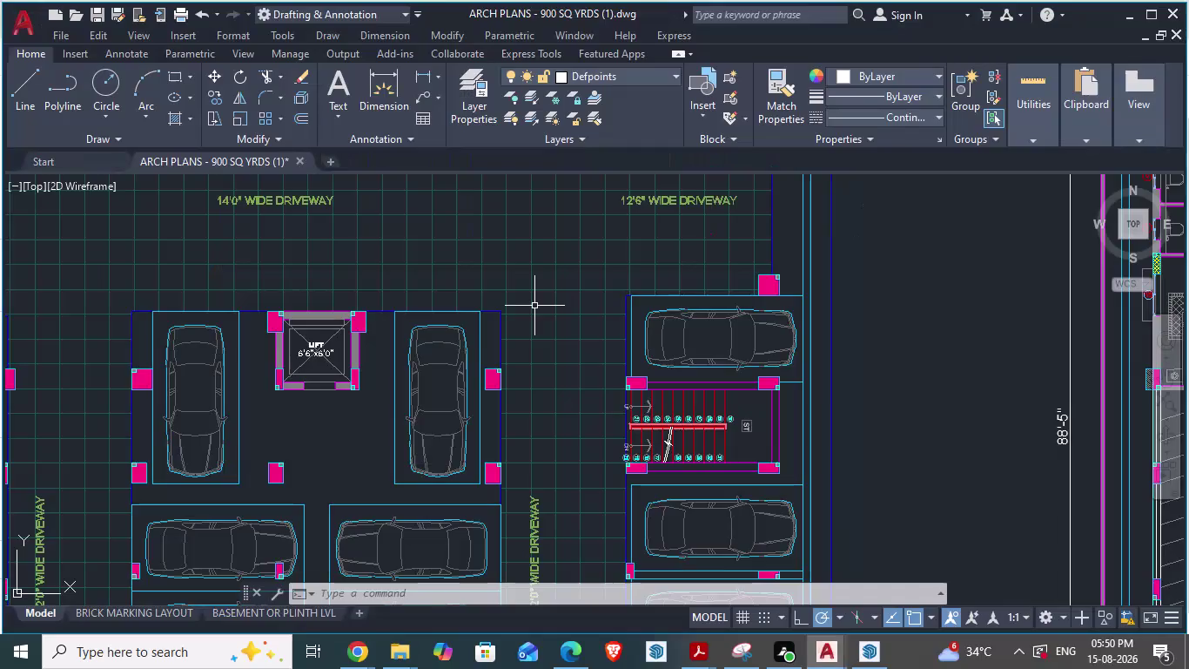
Start an aligned dimension from the bay, then cancel it.
scroll(down, 3)
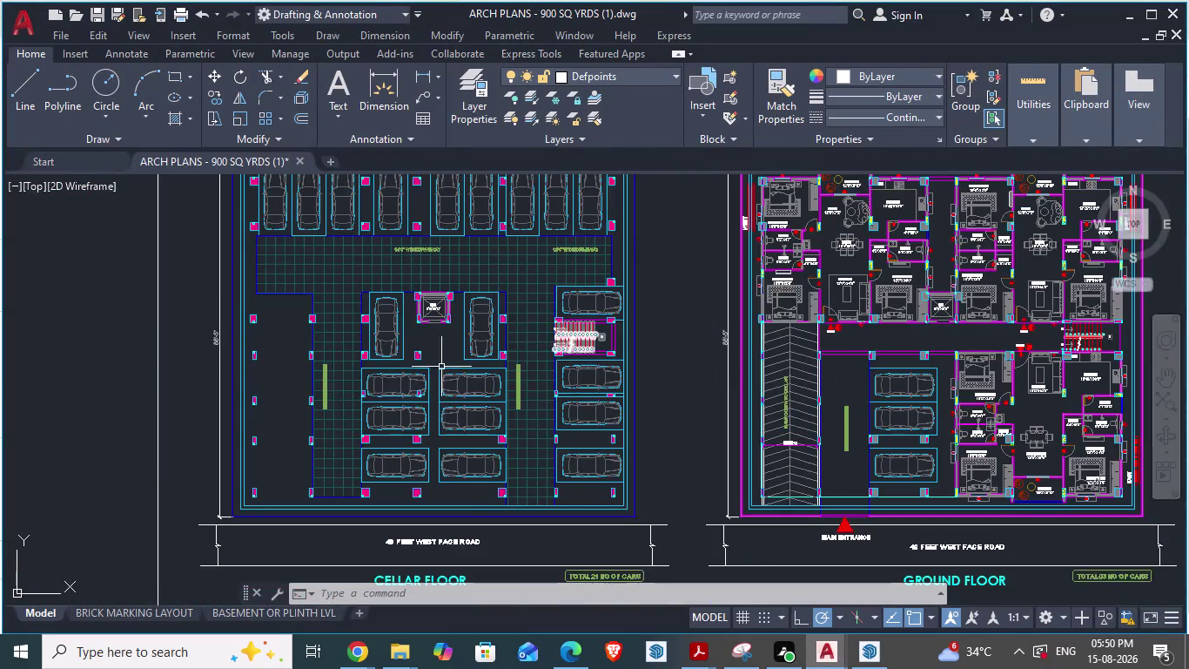
scroll(up, 3)
scroll(down, 3)
scroll(up, 3)
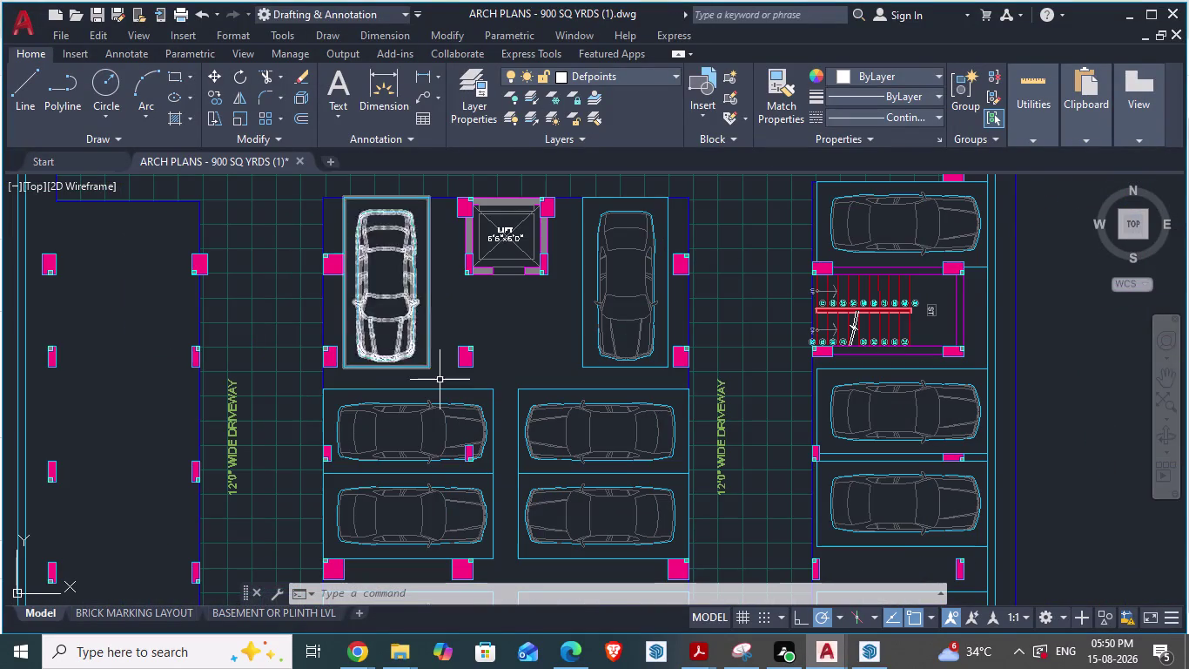
scroll(down, 3)
scroll(up, 3)
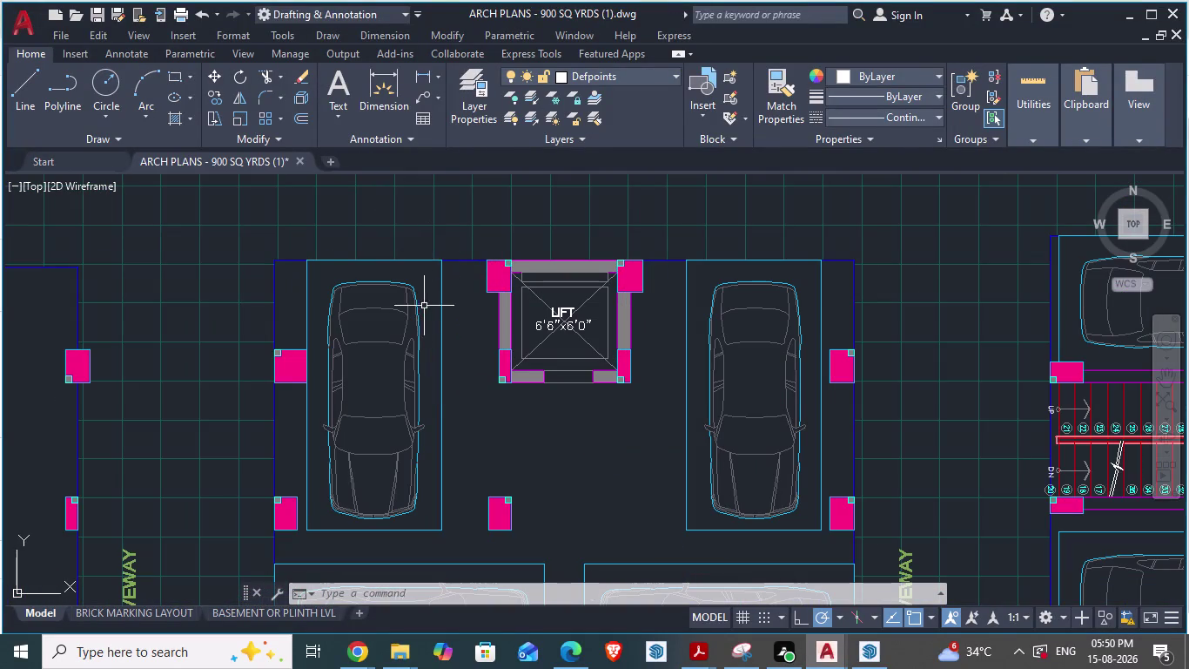
text(da)
key(Return)
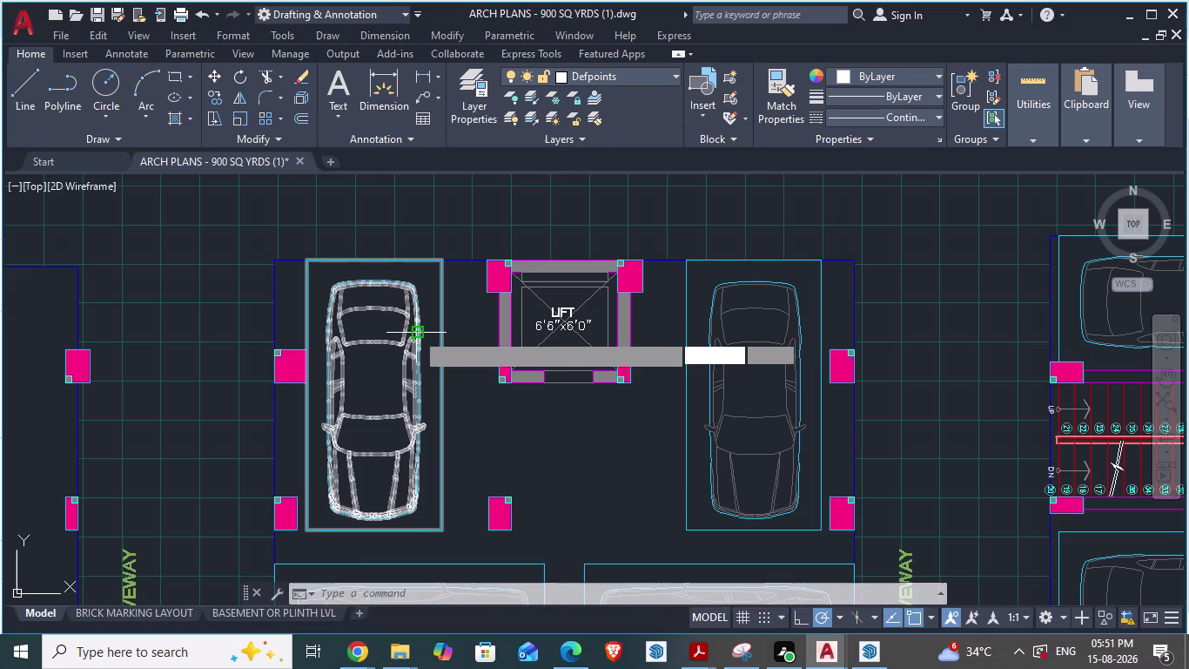
click(274, 262)
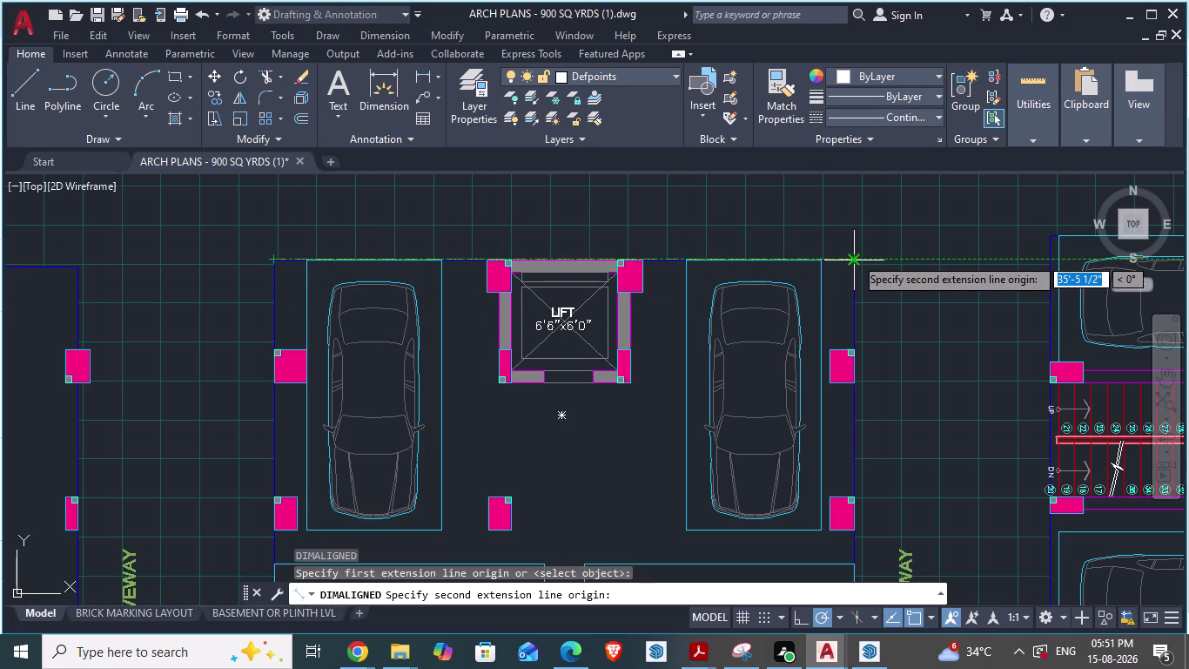
key(Escape)
Retry aligned dimensions at the bay corner and bay edge, cancelling both attempts.
text(d)
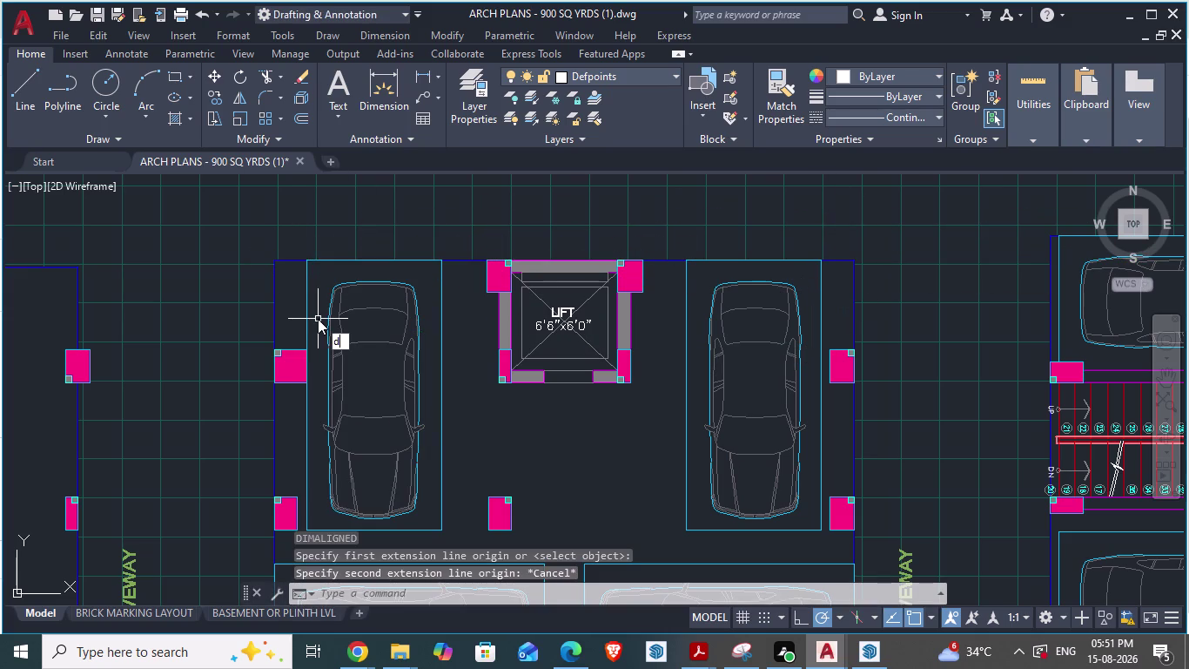
text(a)
key(Return)
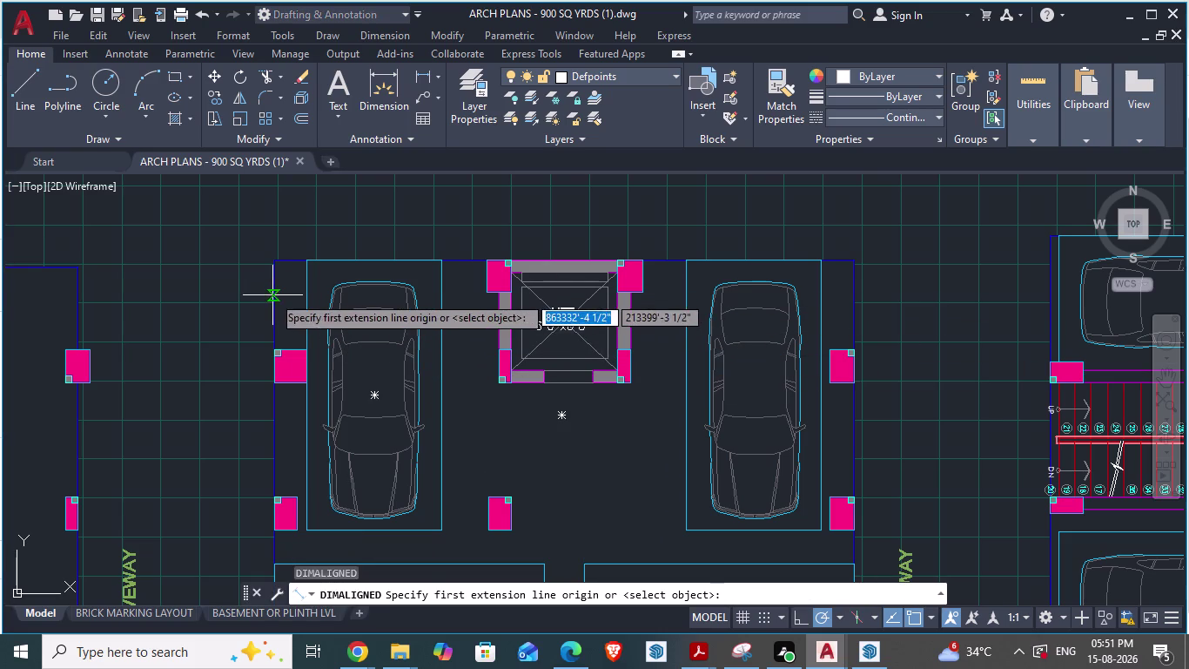
click(273, 295)
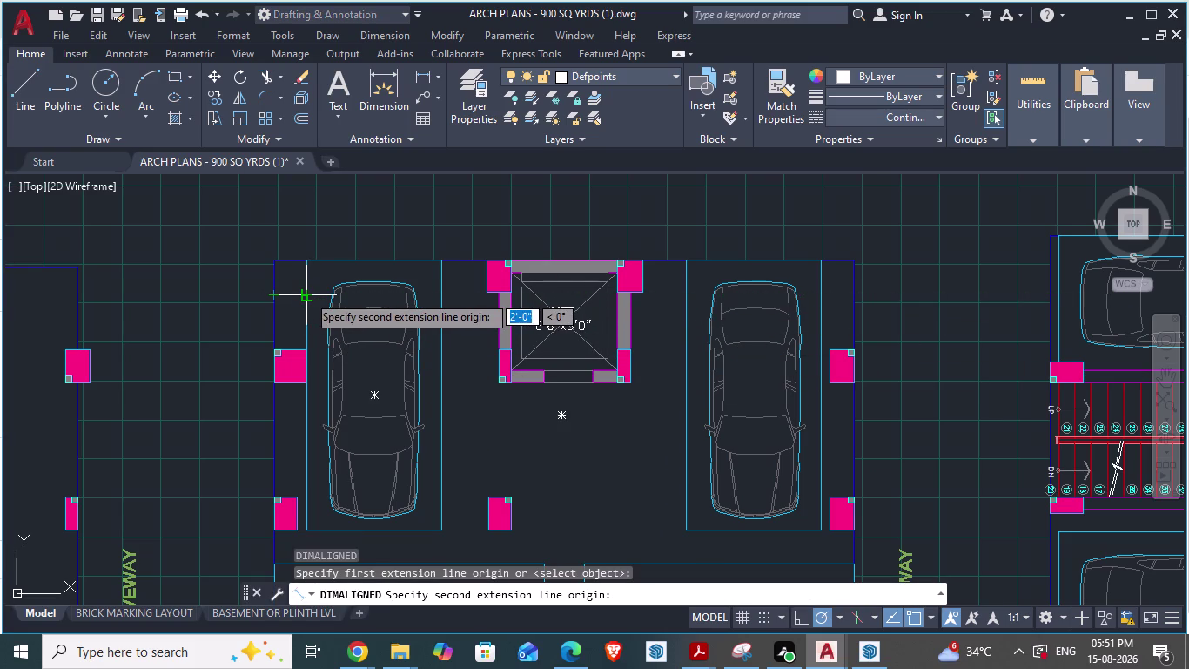
scroll(up, 3)
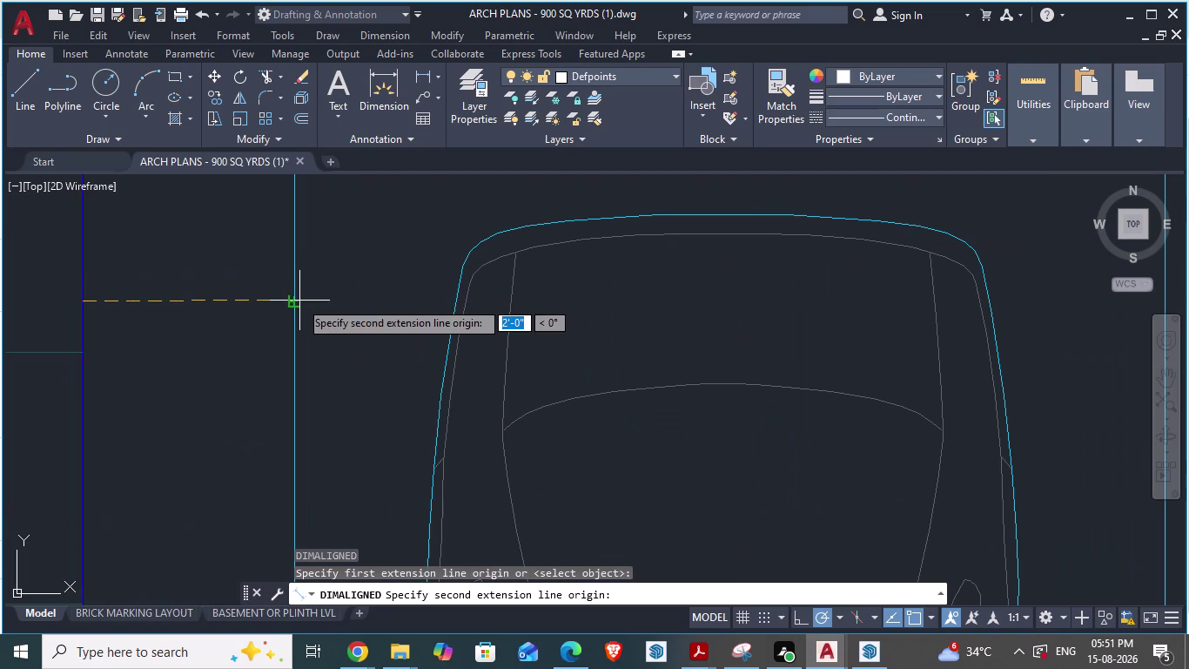
key(Escape)
scroll(down, 3)
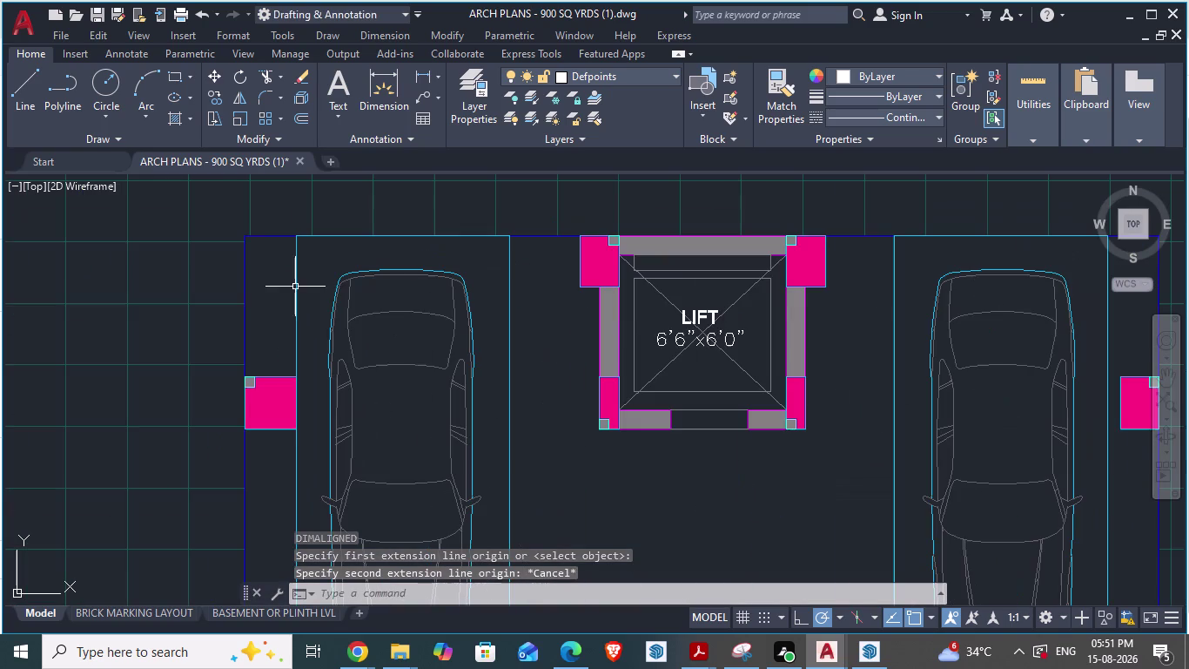
scroll(down, 3)
scroll(up, 3)
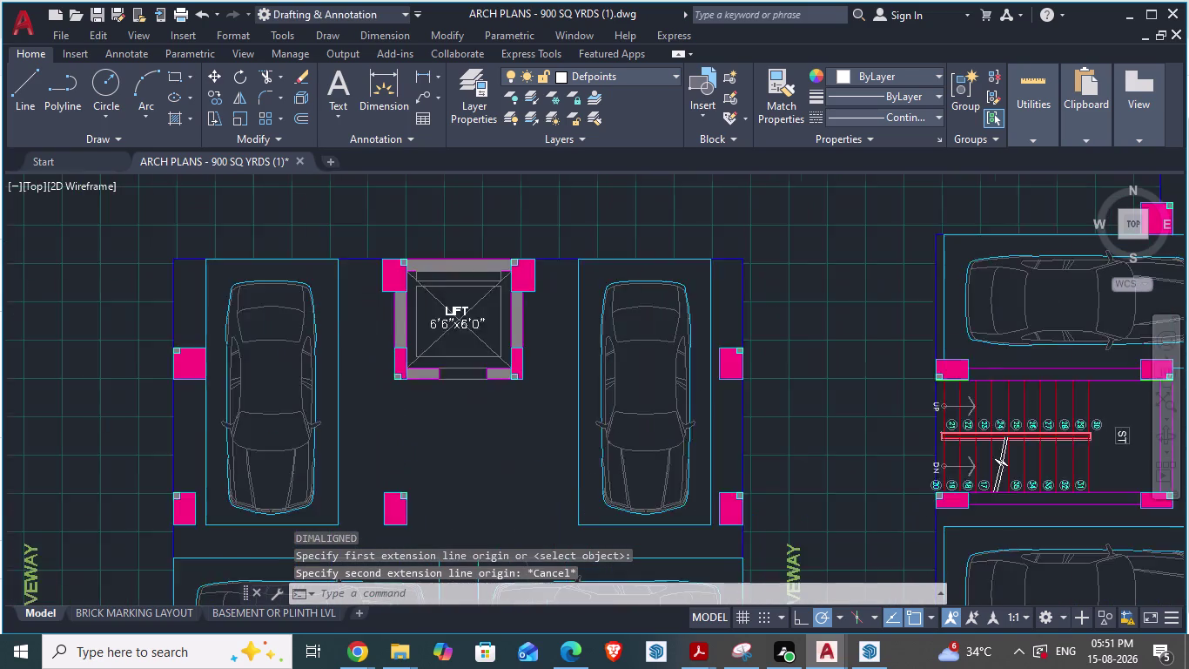
scroll(up, 3)
text(da)
key(Return)
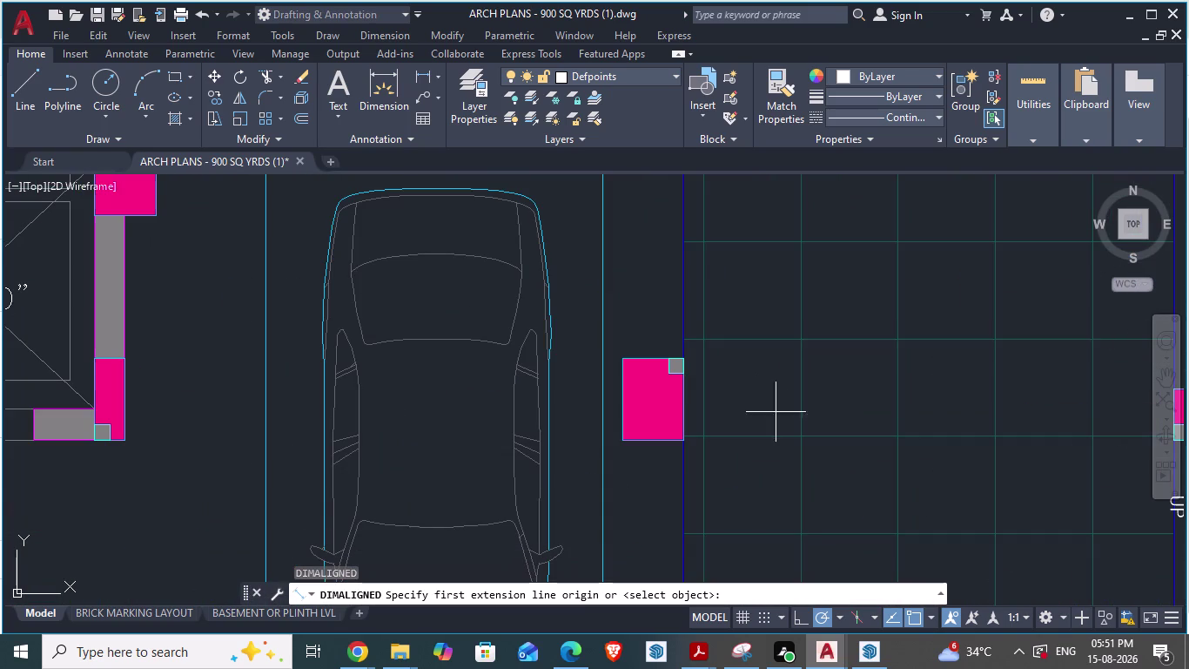
click(683, 302)
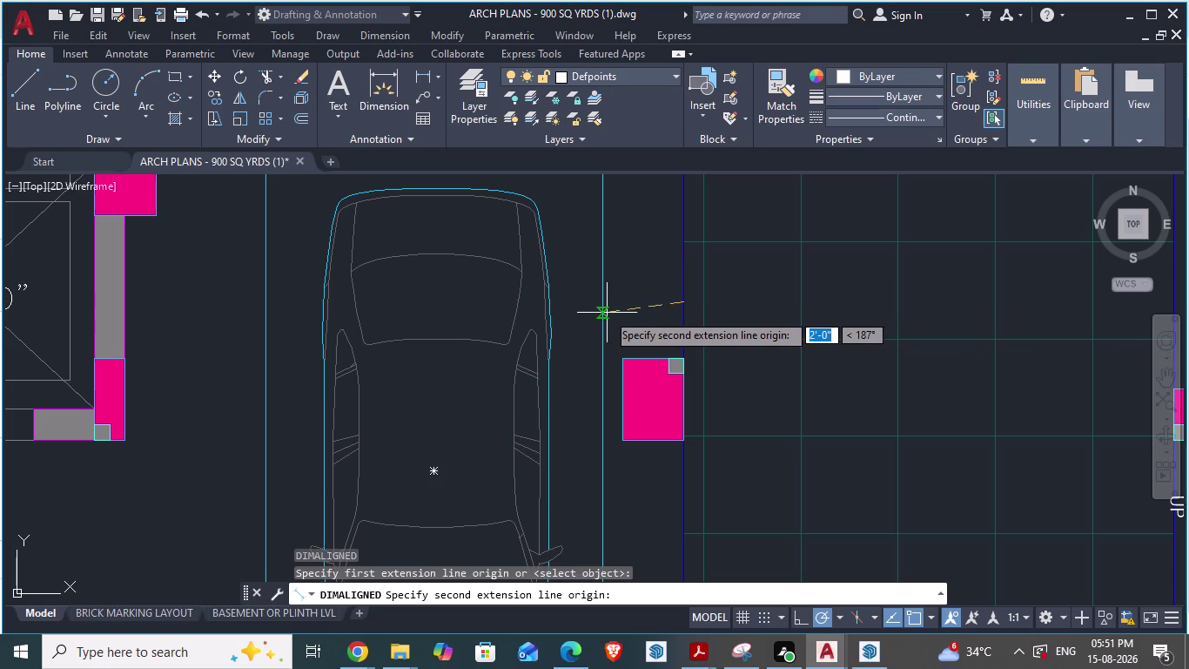
key(Escape)
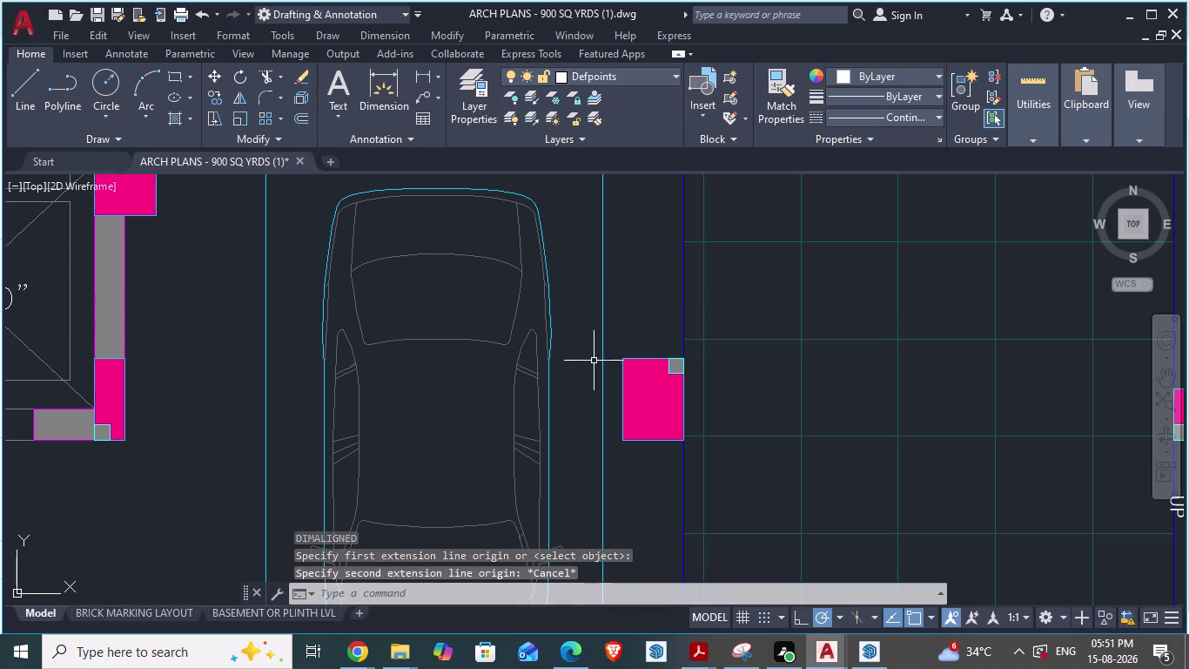
Zoom around the plan and switch to the cellar day1 drawing.
scroll(down, 3)
scroll(up, 3)
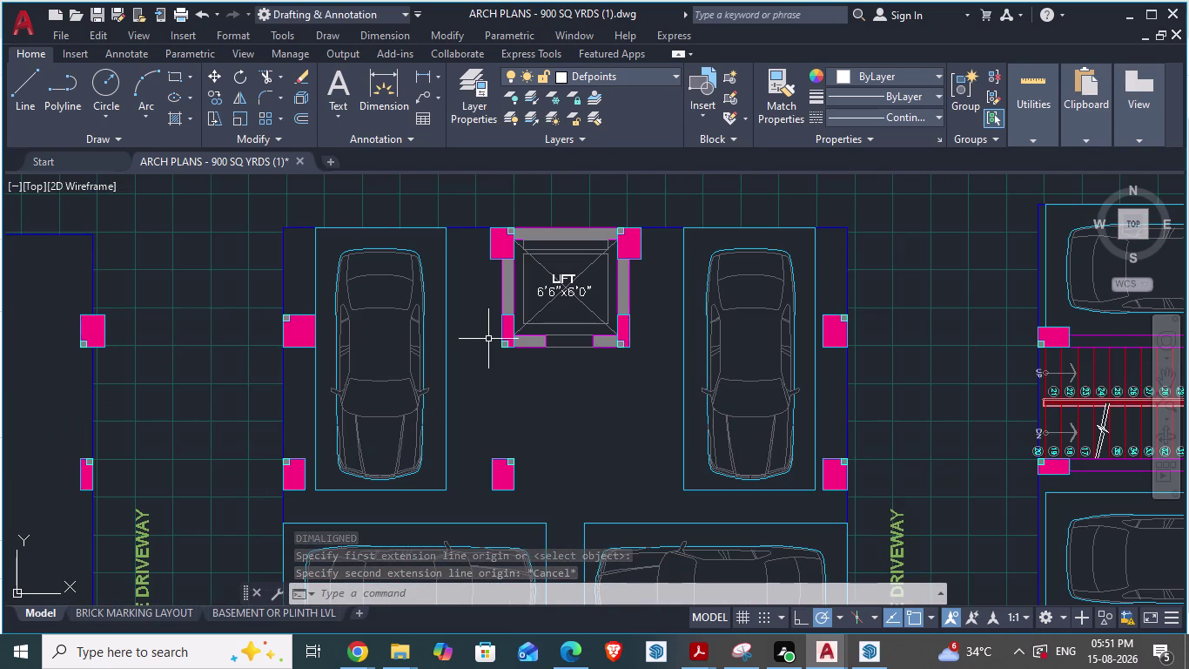
scroll(down, 3)
scroll(down, 3)
scroll(up, 3)
scroll(down, 3)
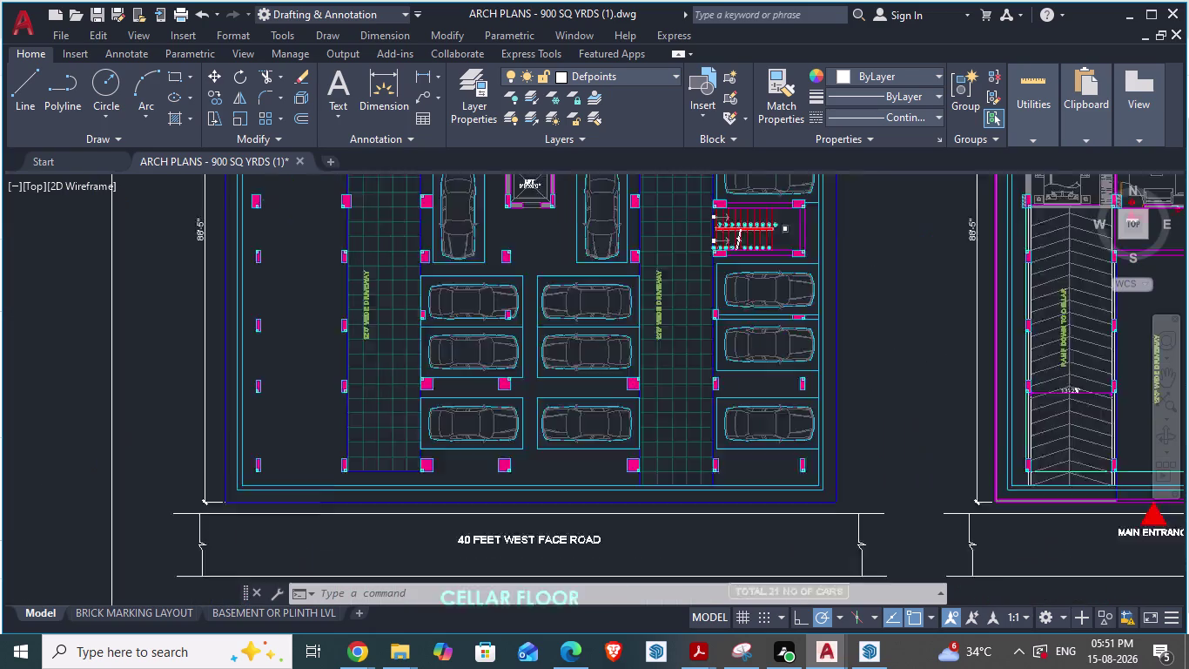
scroll(down, 3)
scroll(up, 3)
key(alt+Tab)
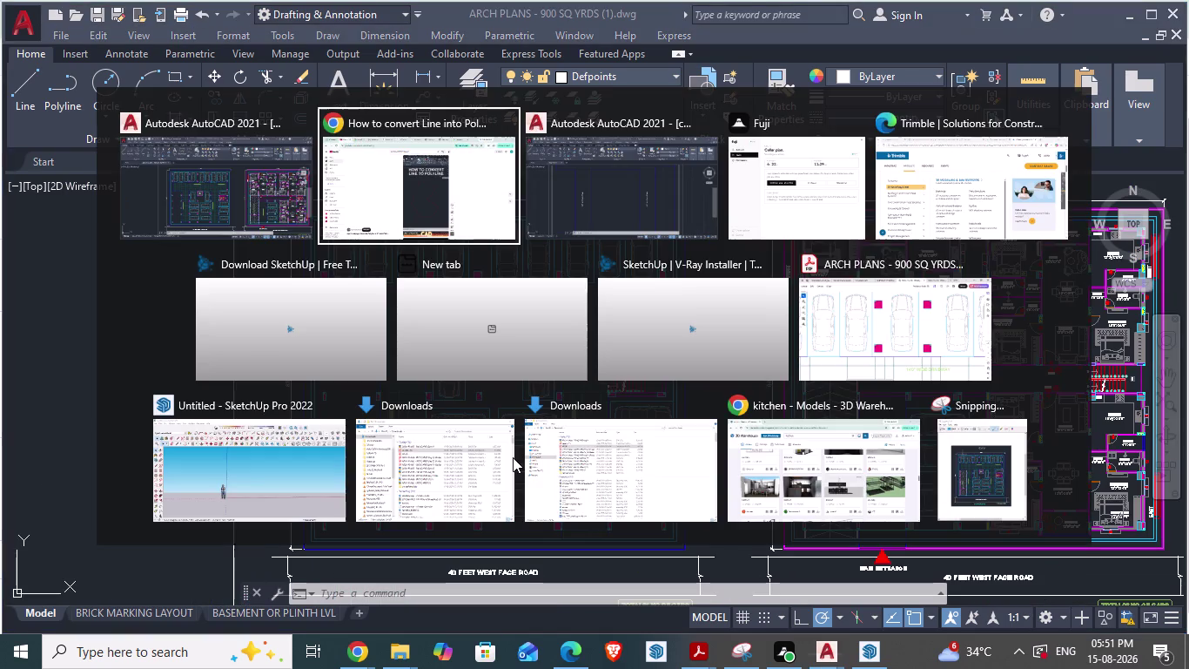
key(alt+Tab)
Offset the blue driveway outline 2' inward.
scroll(down, 3)
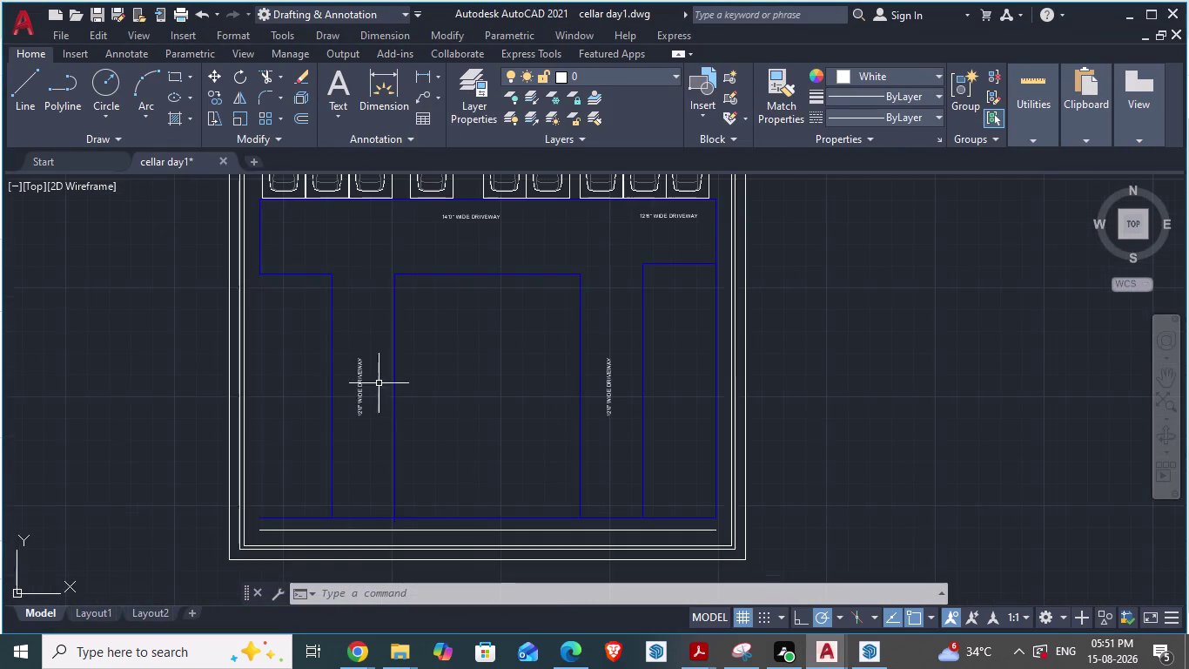
scroll(up, 3)
scroll(up, 3)
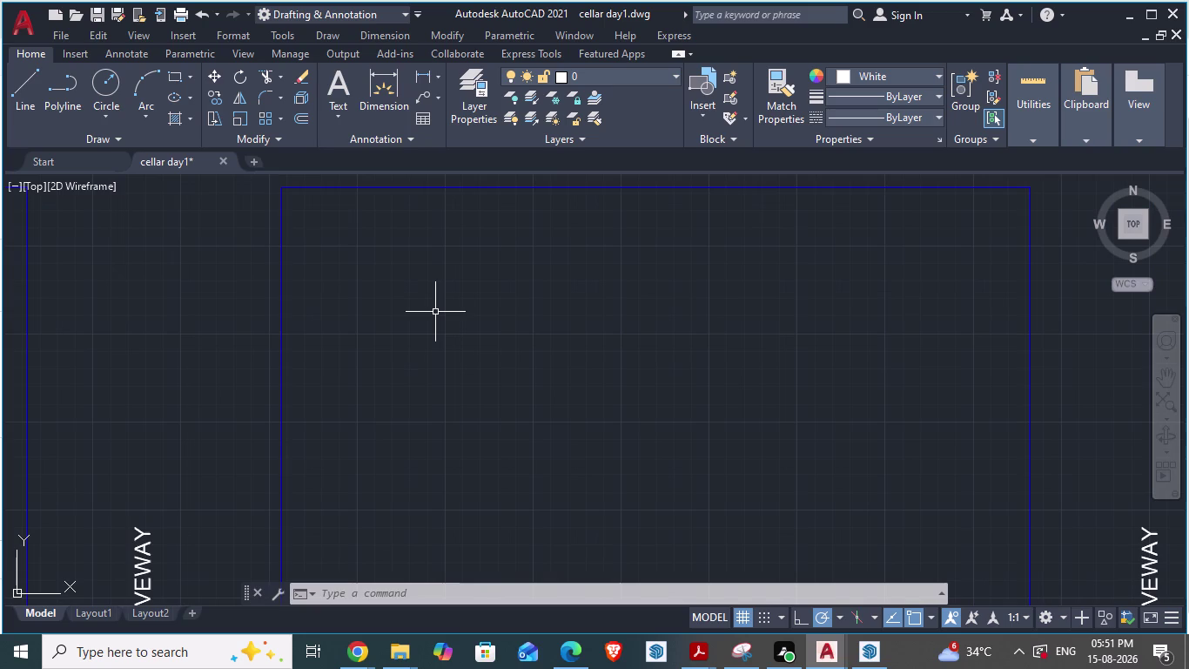
key(o)
key(Return)
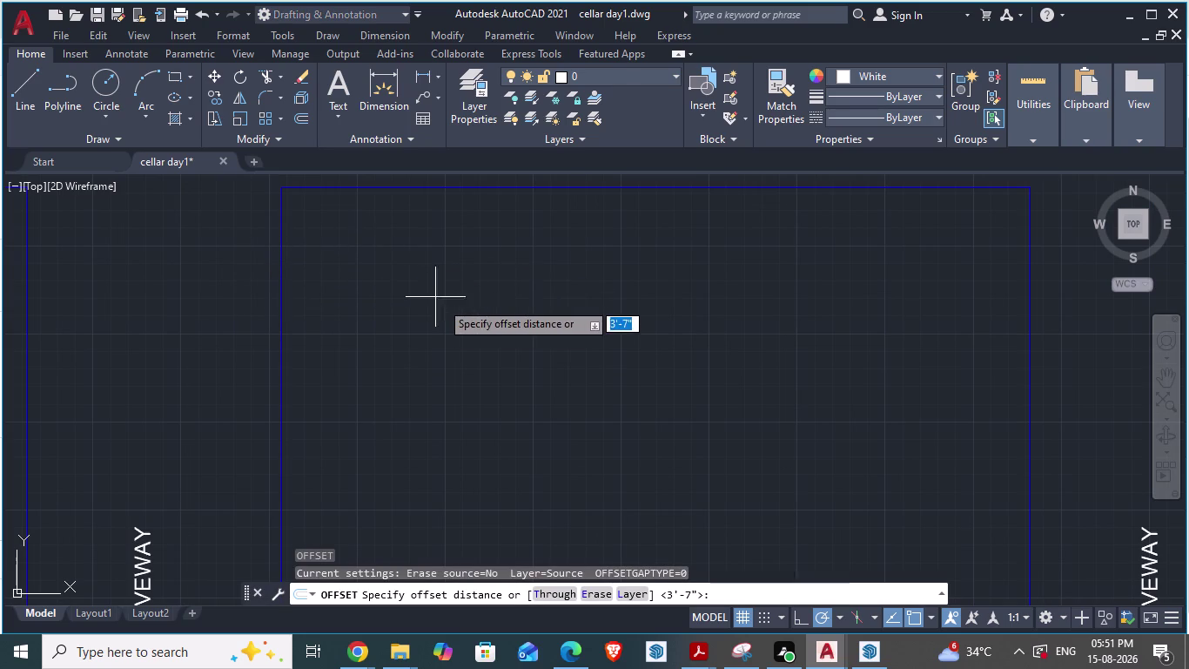
key(o)
key(Return)
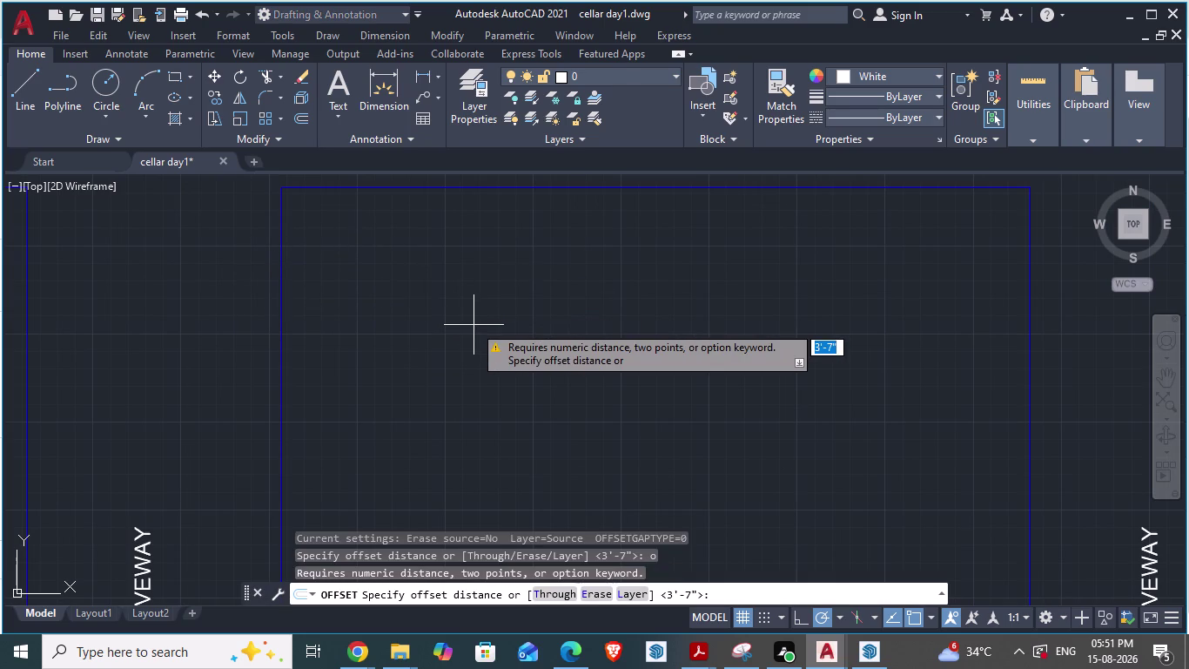
key(Escape)
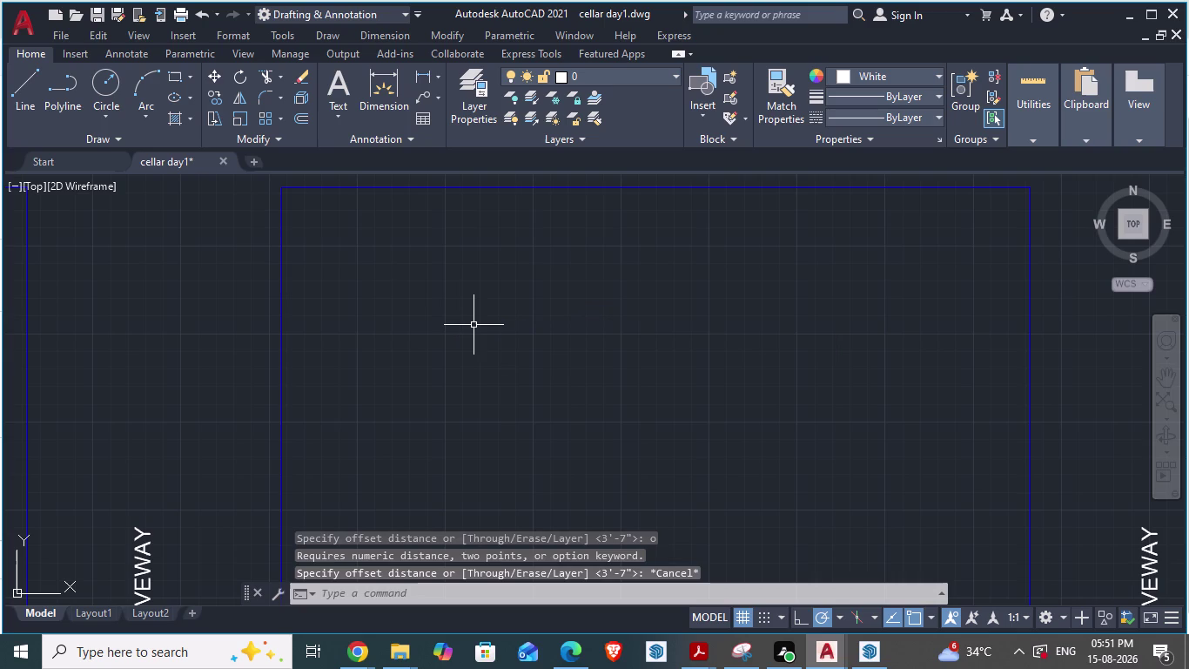
key(o)
key(Return)
text(2)
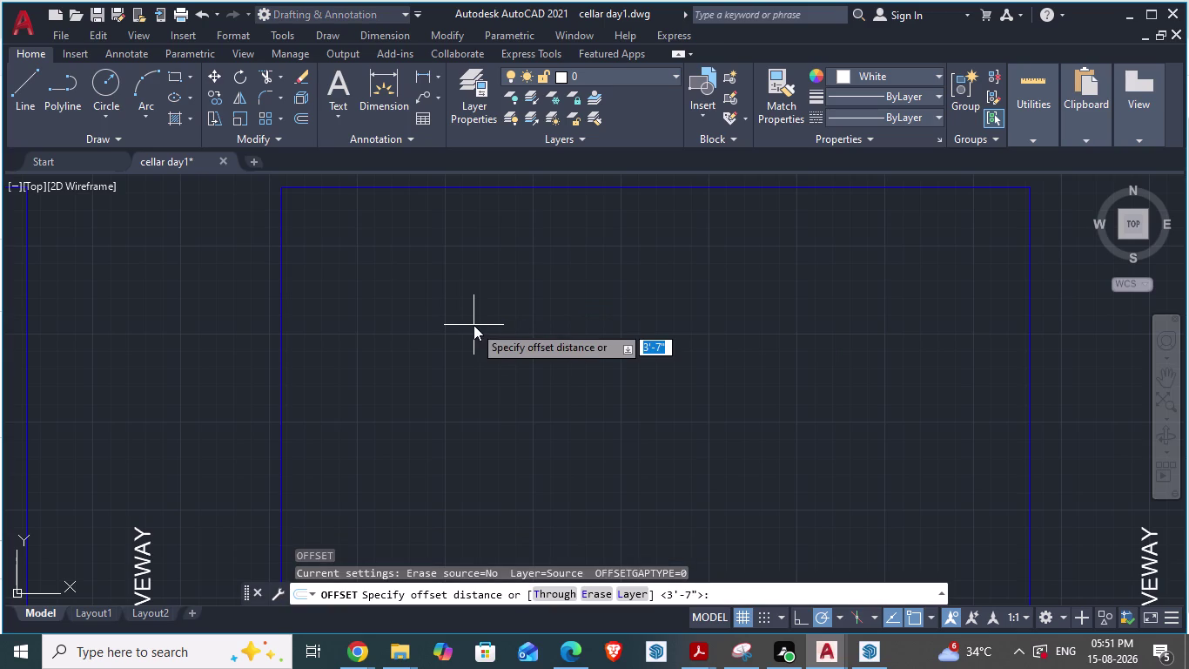
text(')
key(Return)
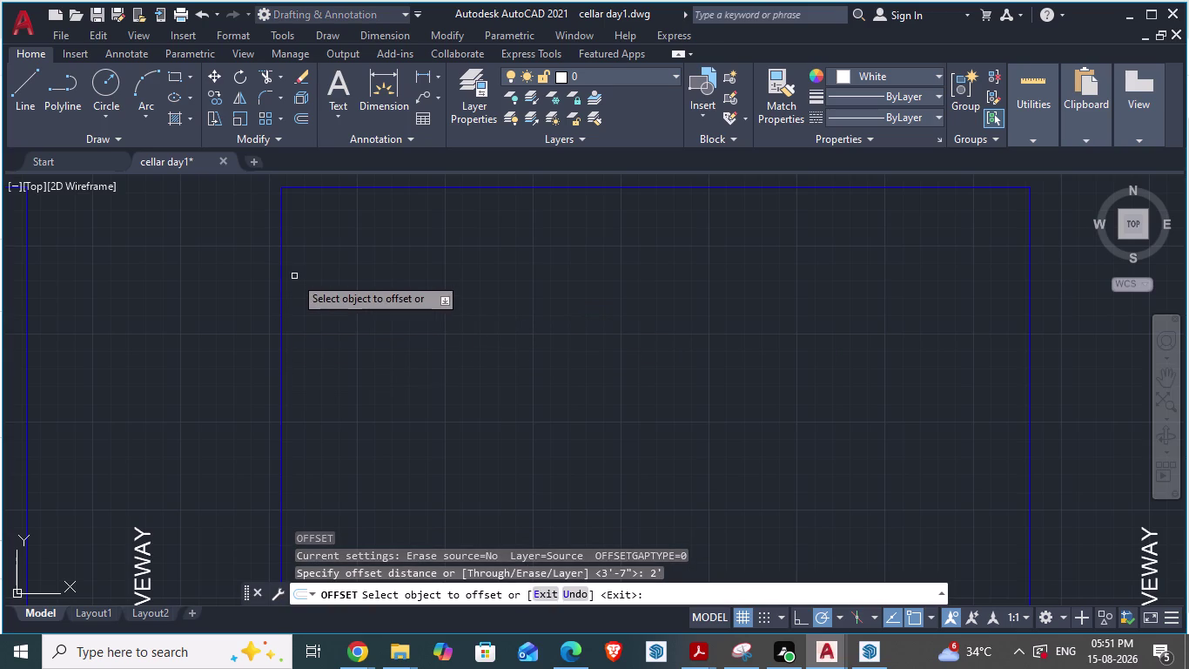
click(280, 279)
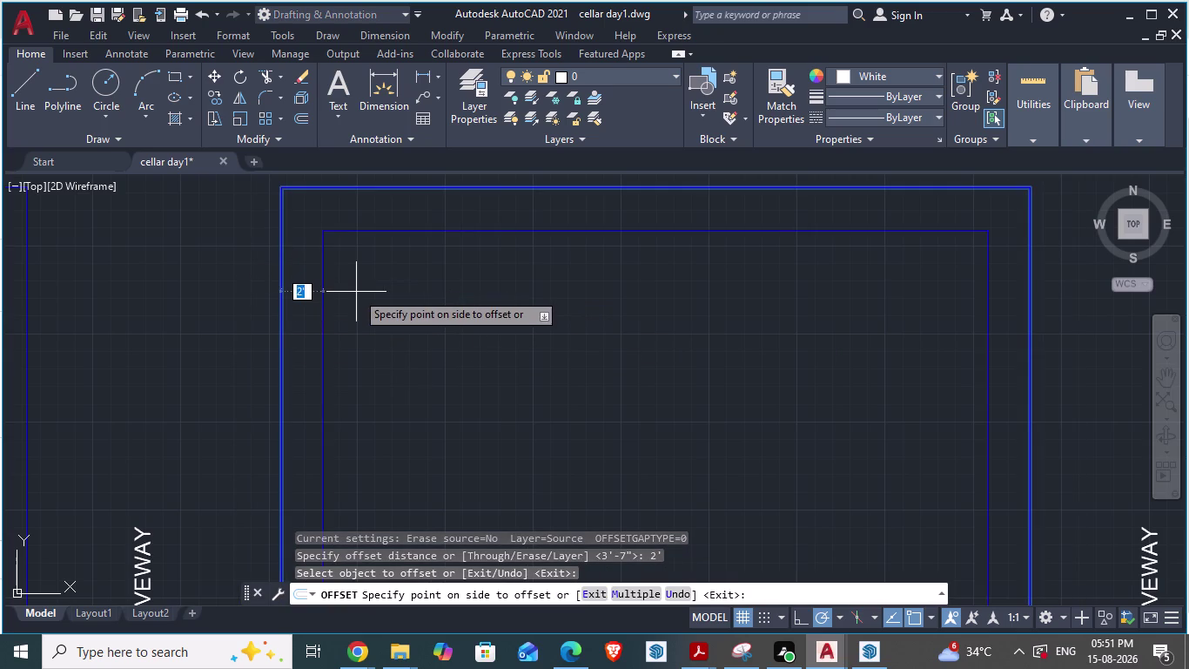
click(356, 292)
scroll(down, 3)
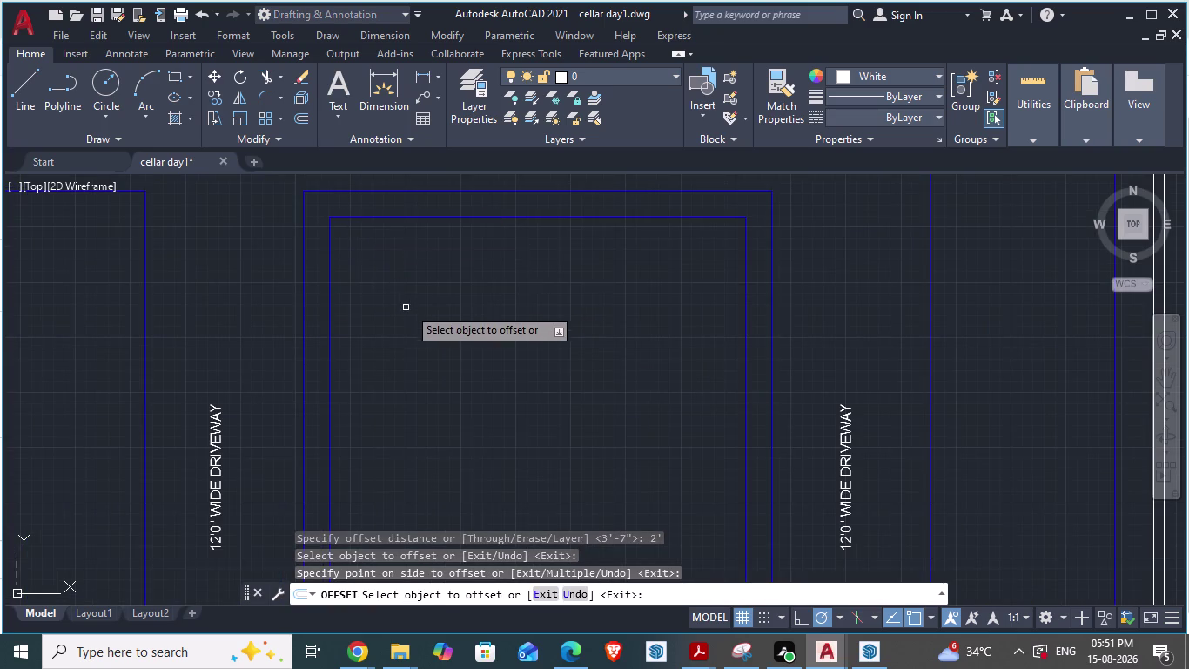
key(Escape)
Explode the inner offset outline and delete its top edge.
click(431, 217)
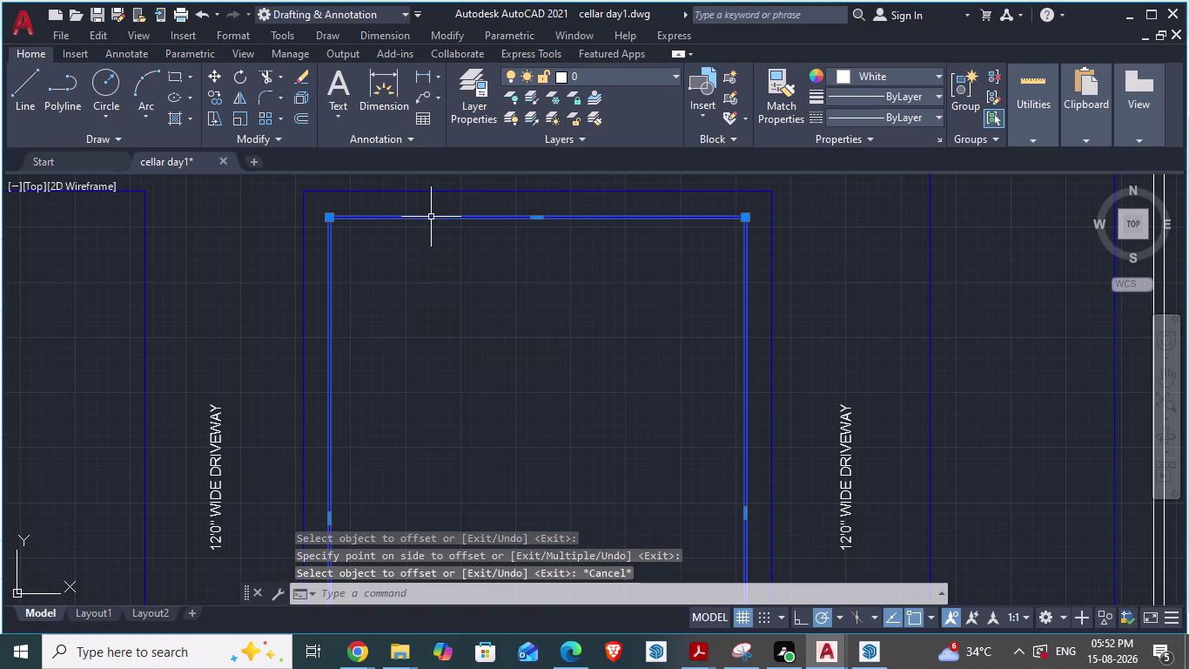
key(x)
key(Return)
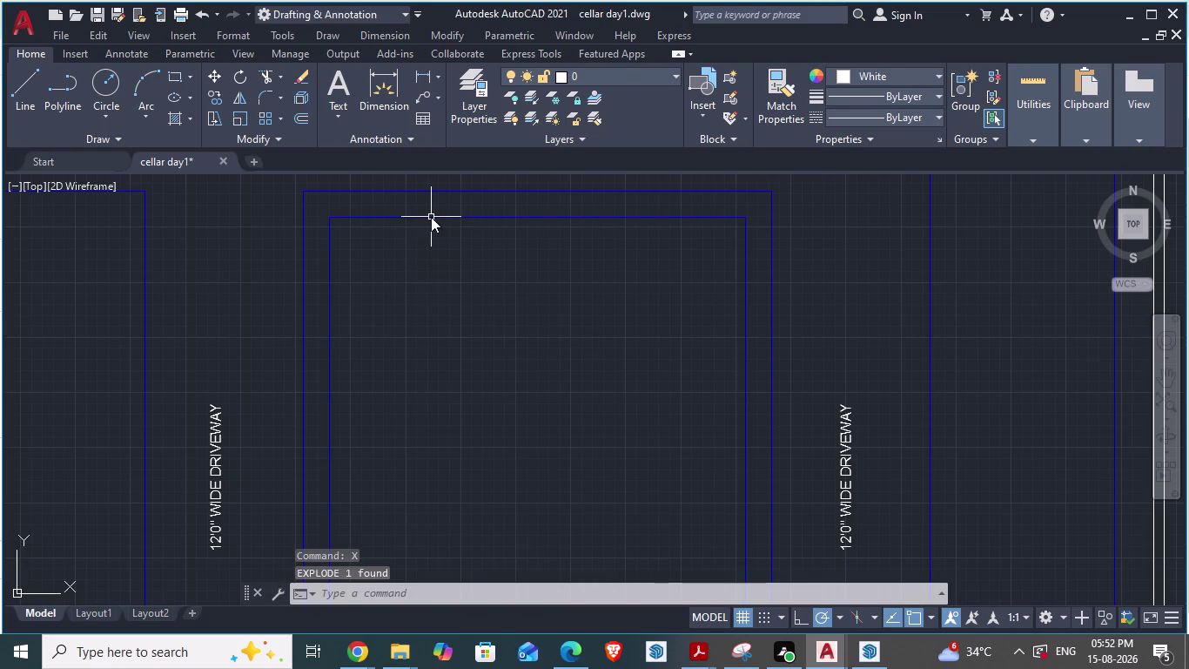
click(430, 217)
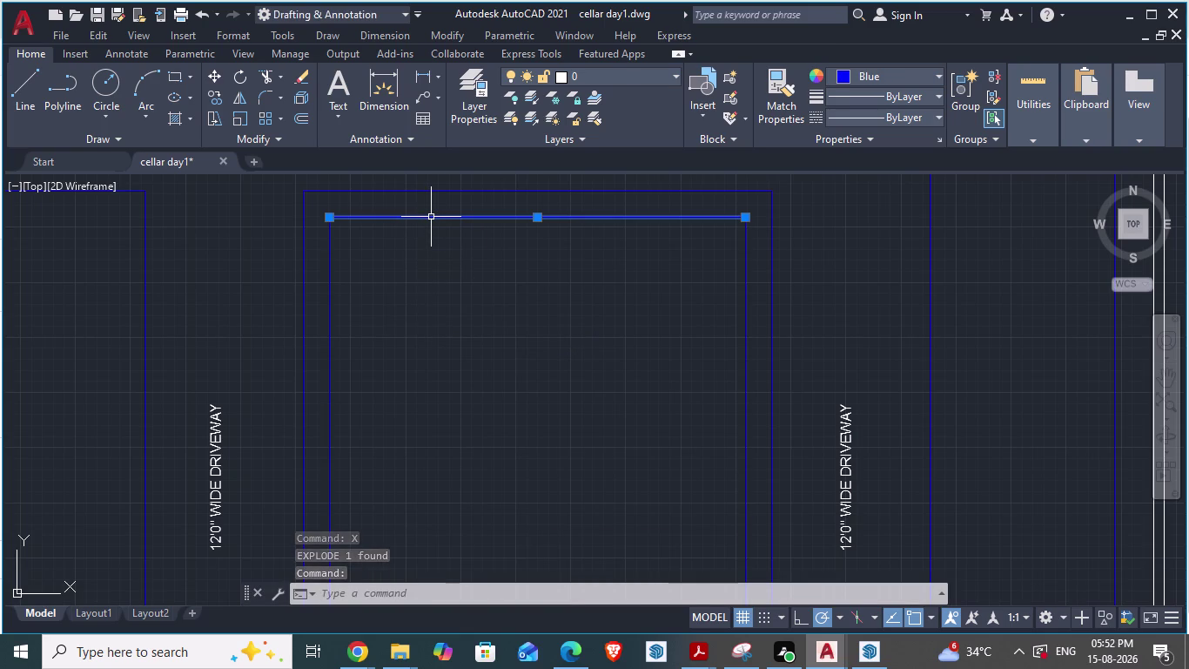
key(Delete)
Return from ARCH PLANS to the cellar drawing and show the block Insert list.
key(alt+Tab)
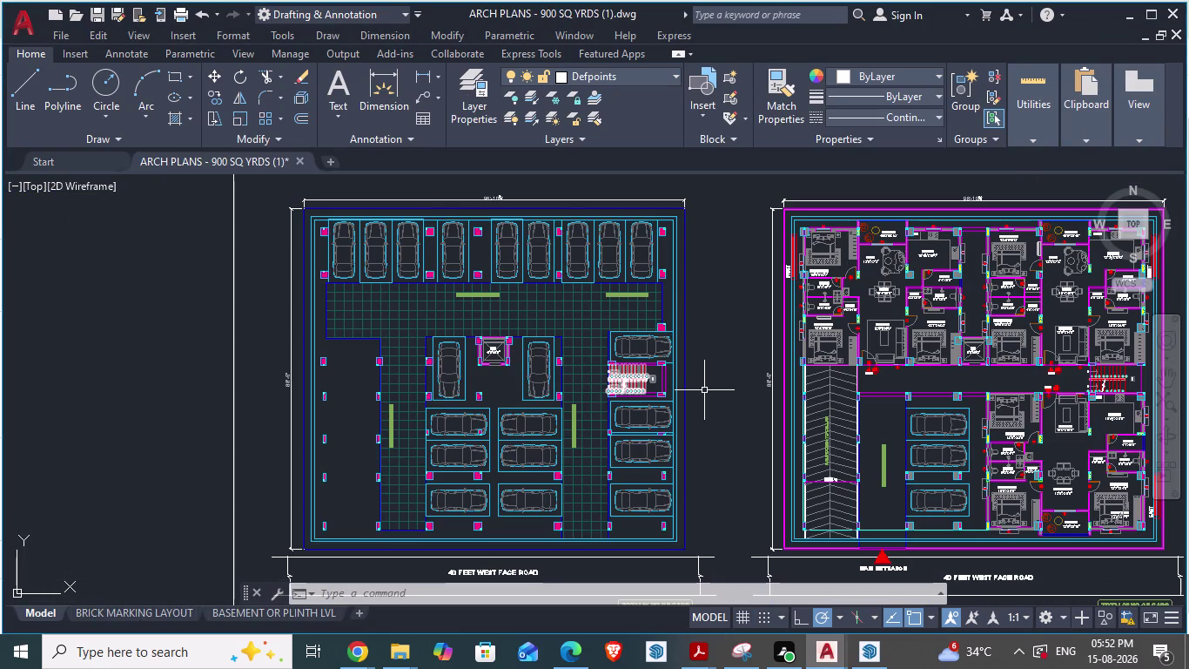
key(alt+Tab)
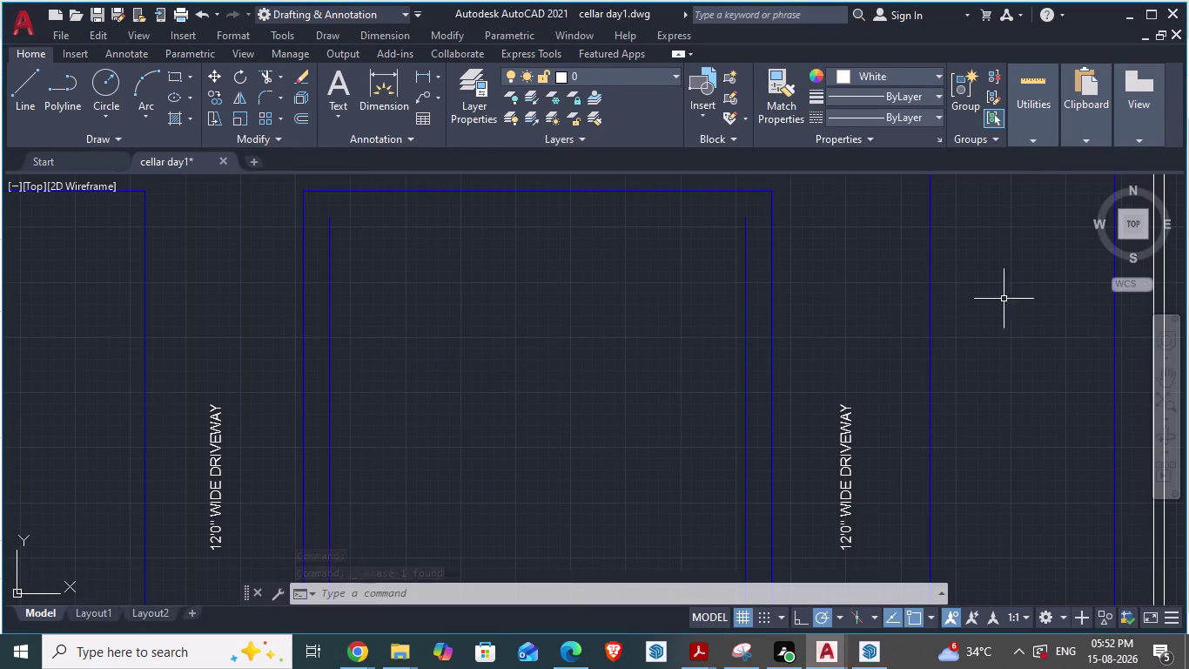
click(703, 114)
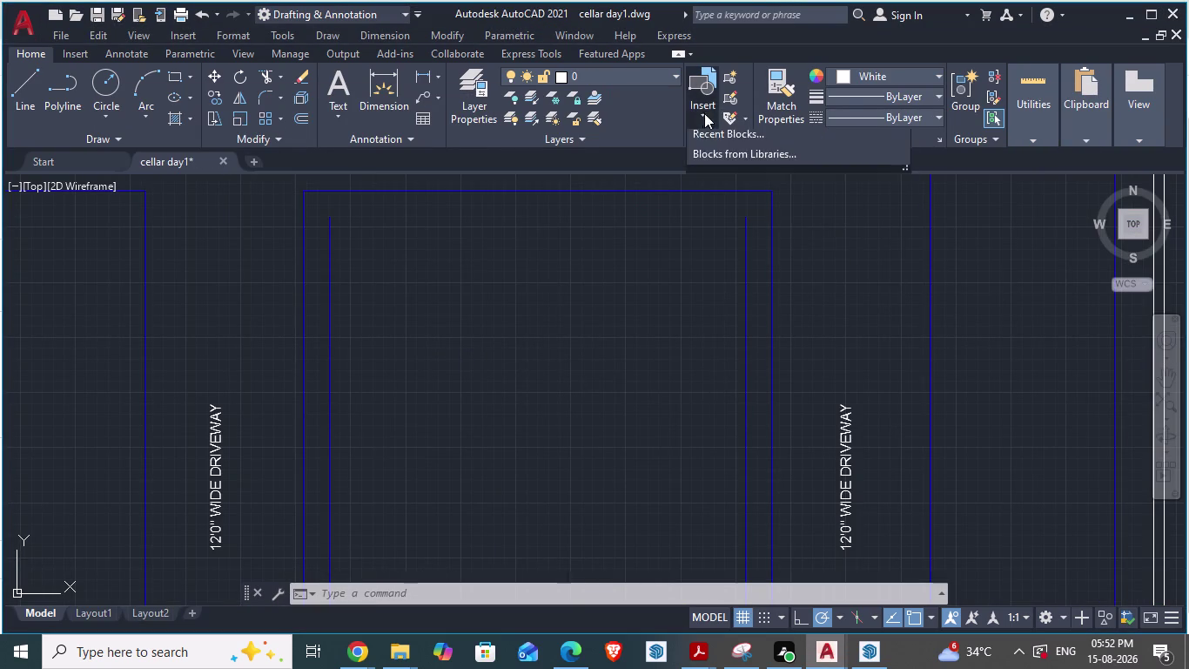
Insert car blocks at the top of the left and right bays.
click(847, 163)
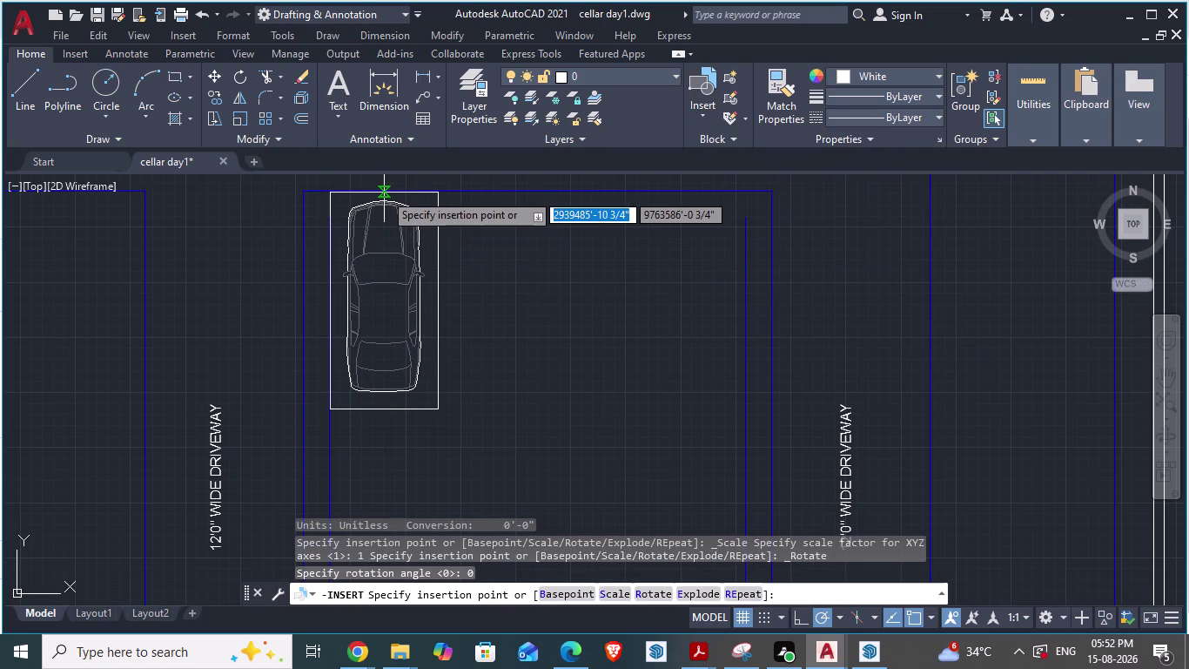
click(384, 192)
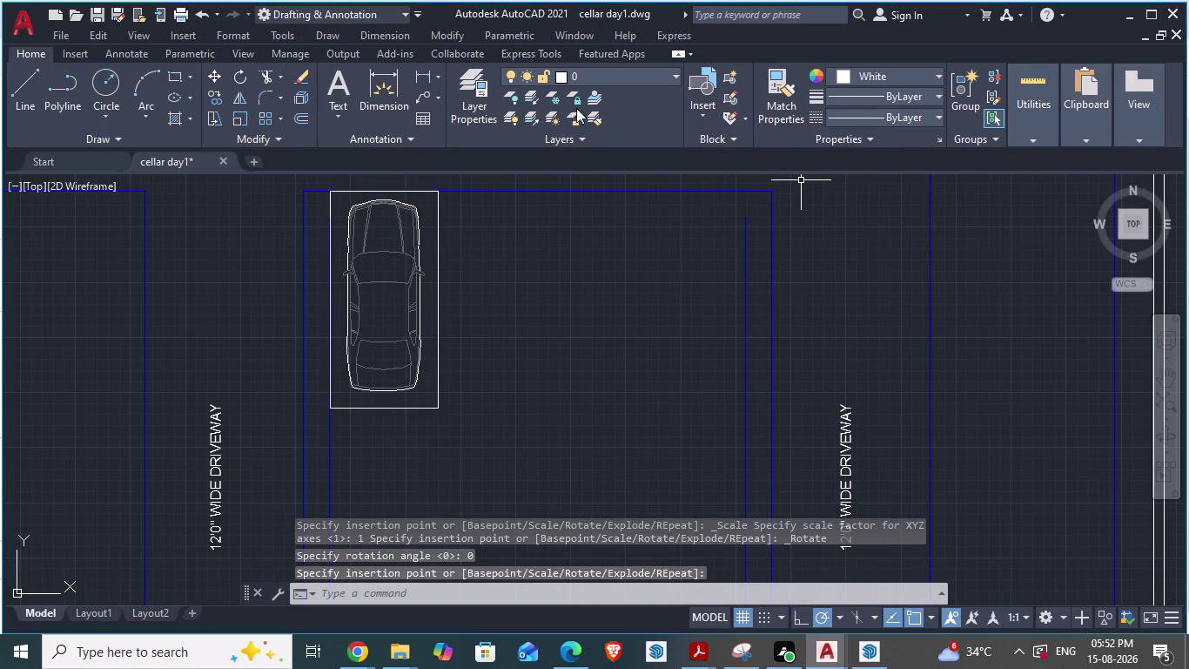
key(alt+Tab)
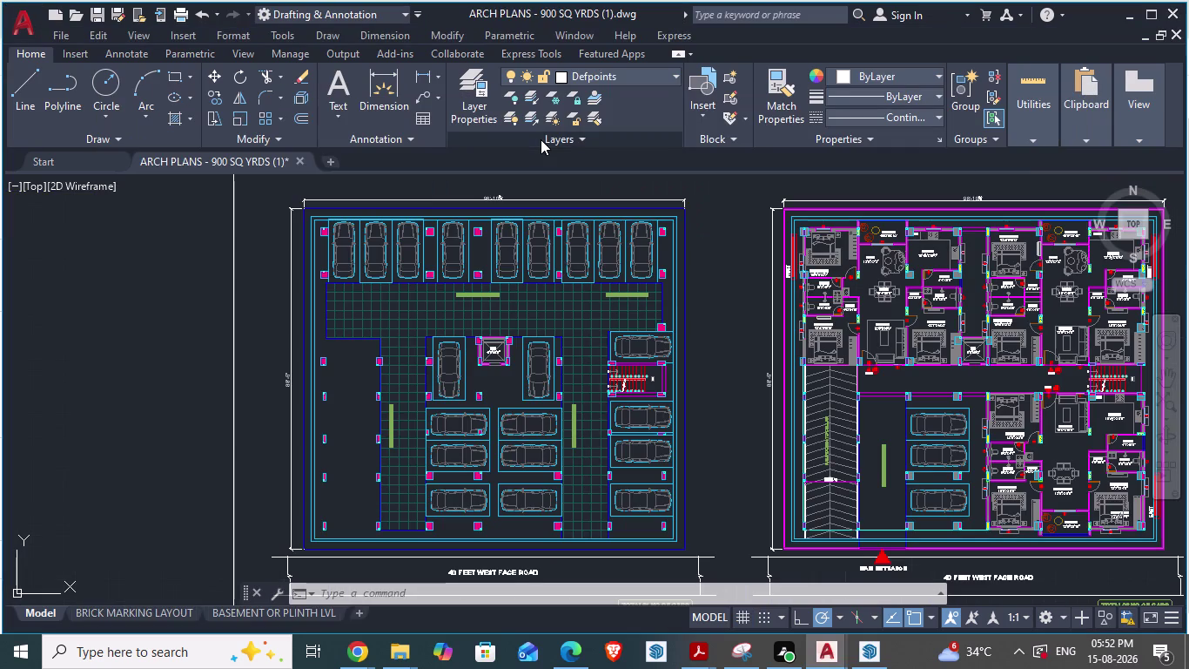
key(alt+Tab)
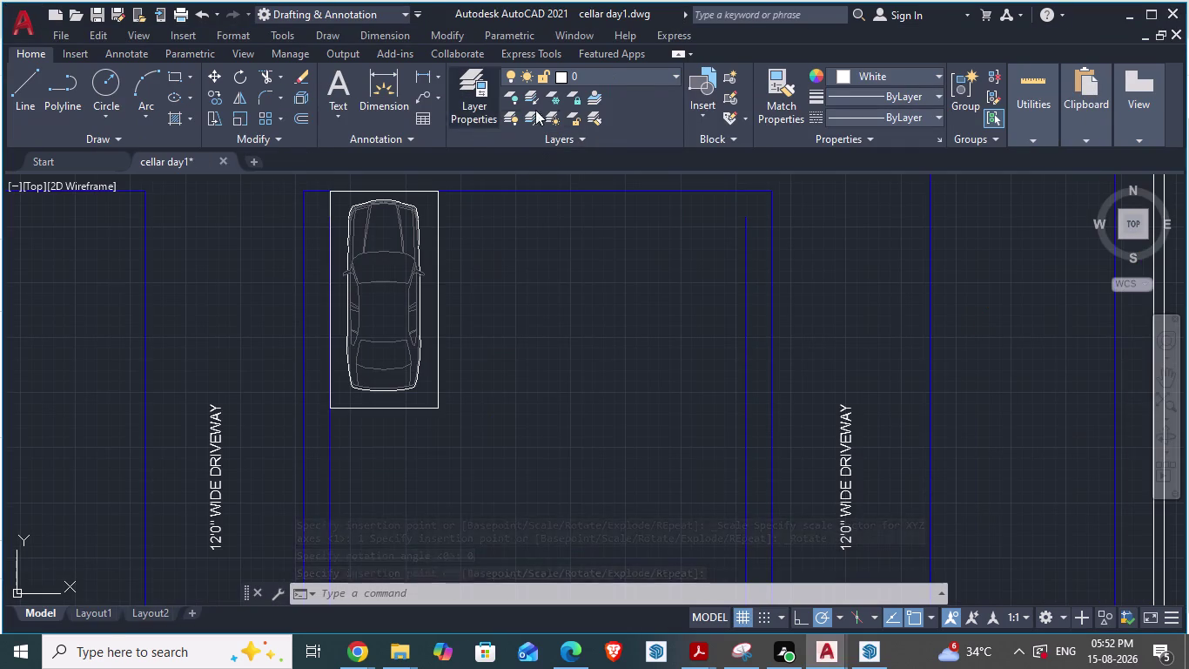
click(700, 116)
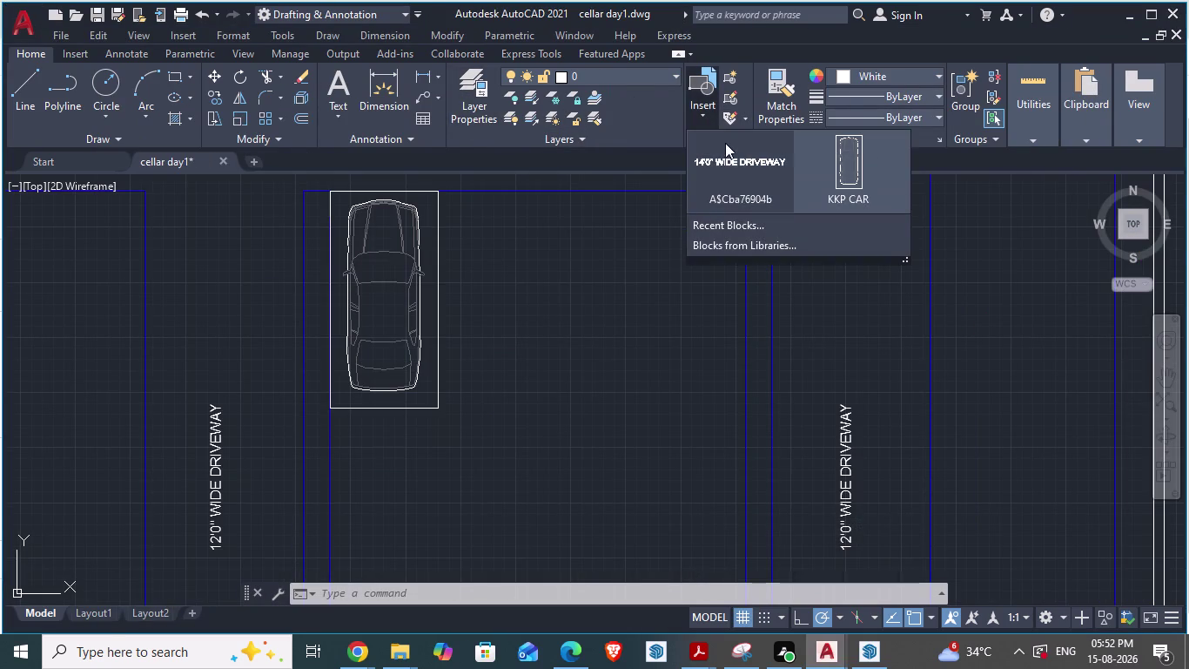
click(842, 164)
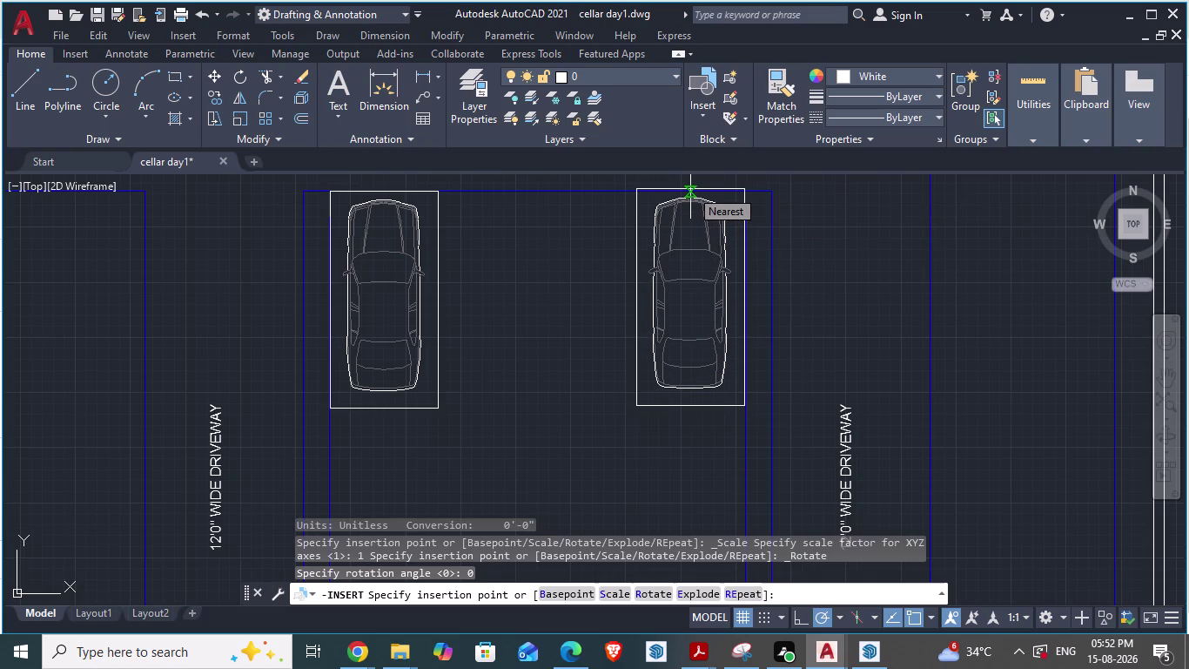
click(688, 192)
Start moving the right car block toward the bay line, then cancel.
scroll(up, 3)
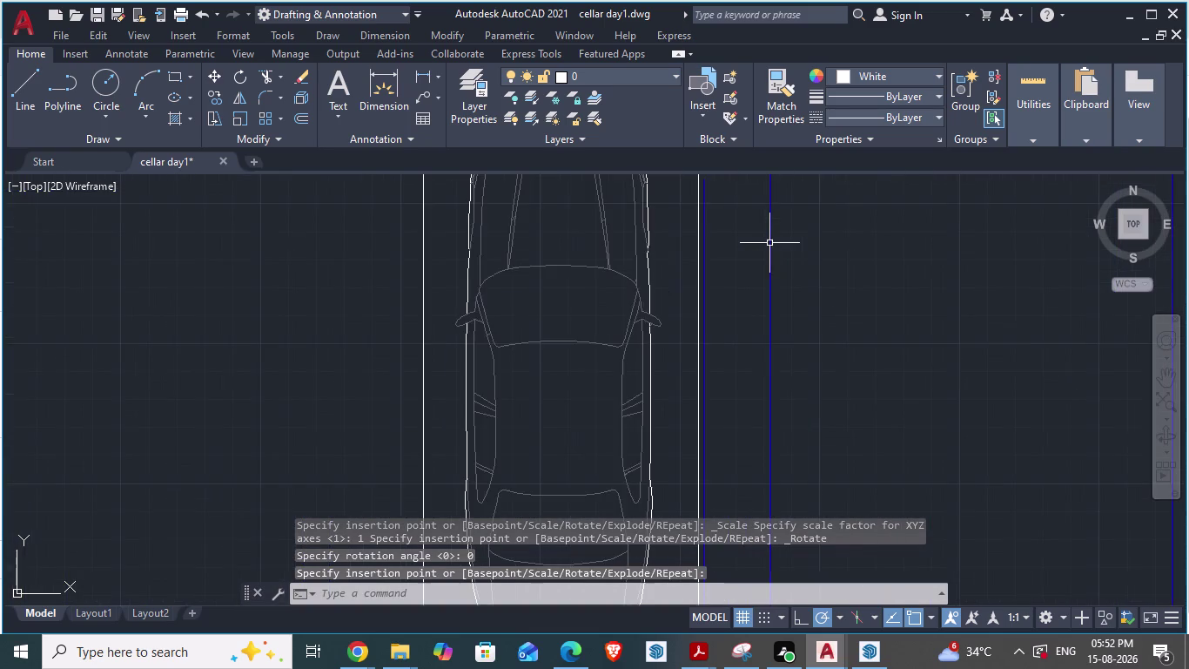
scroll(down, 3)
scroll(up, 3)
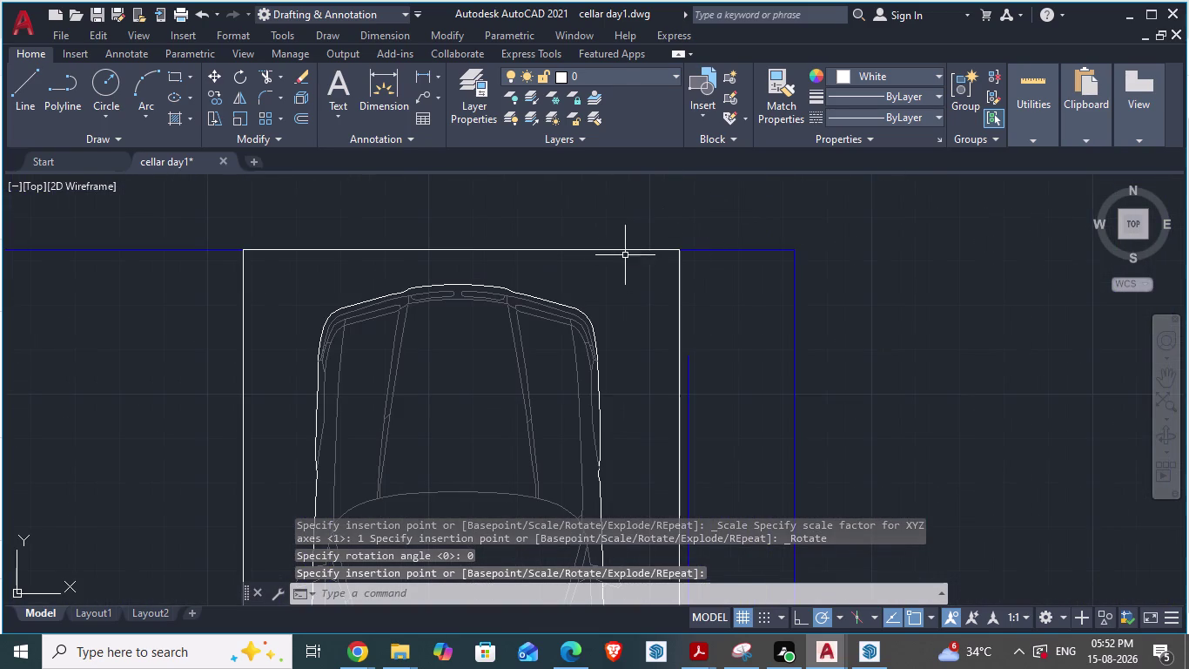
click(623, 250)
key(m)
key(Return)
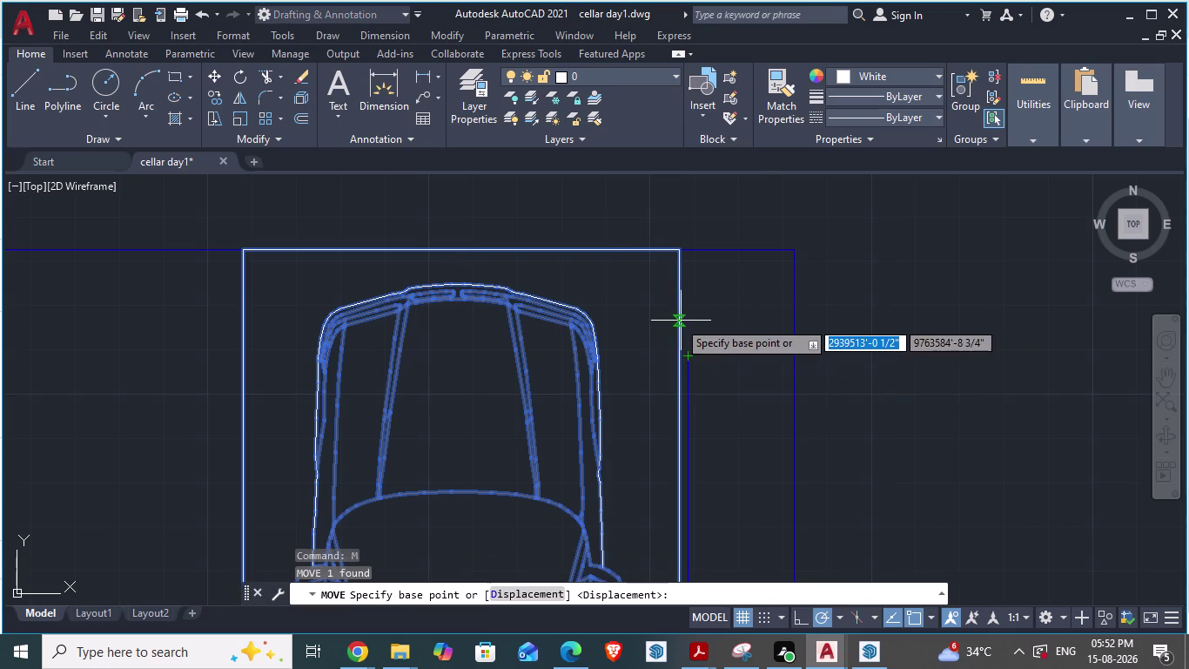
drag(675, 356, 683, 357)
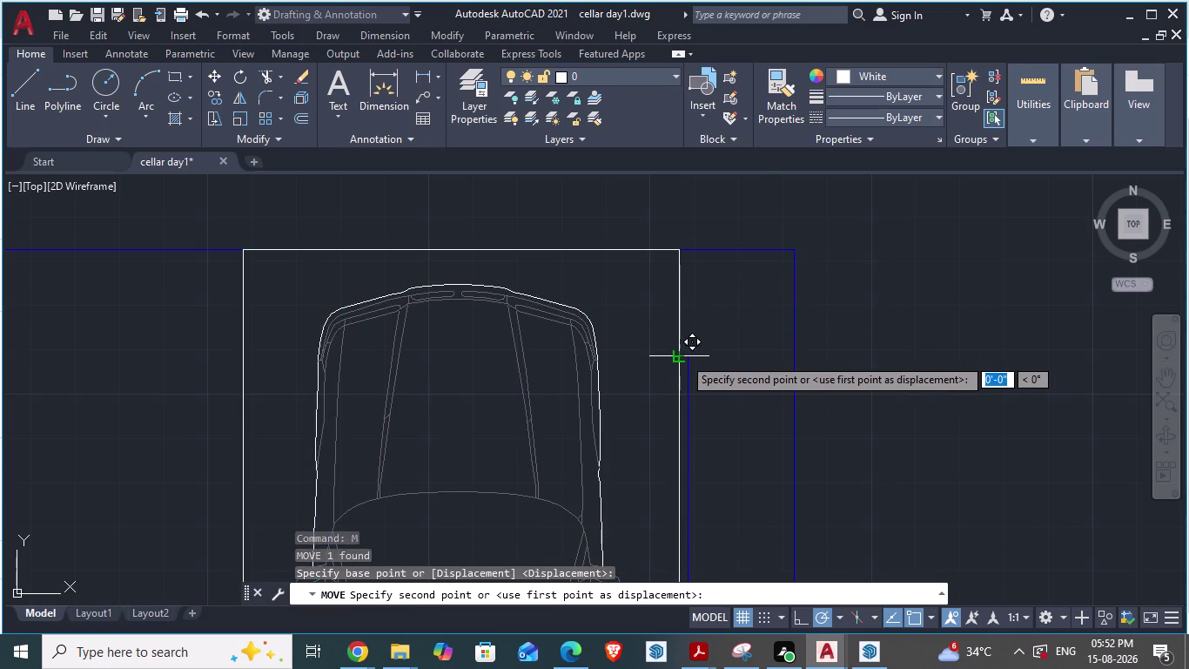
drag(683, 357, 689, 357)
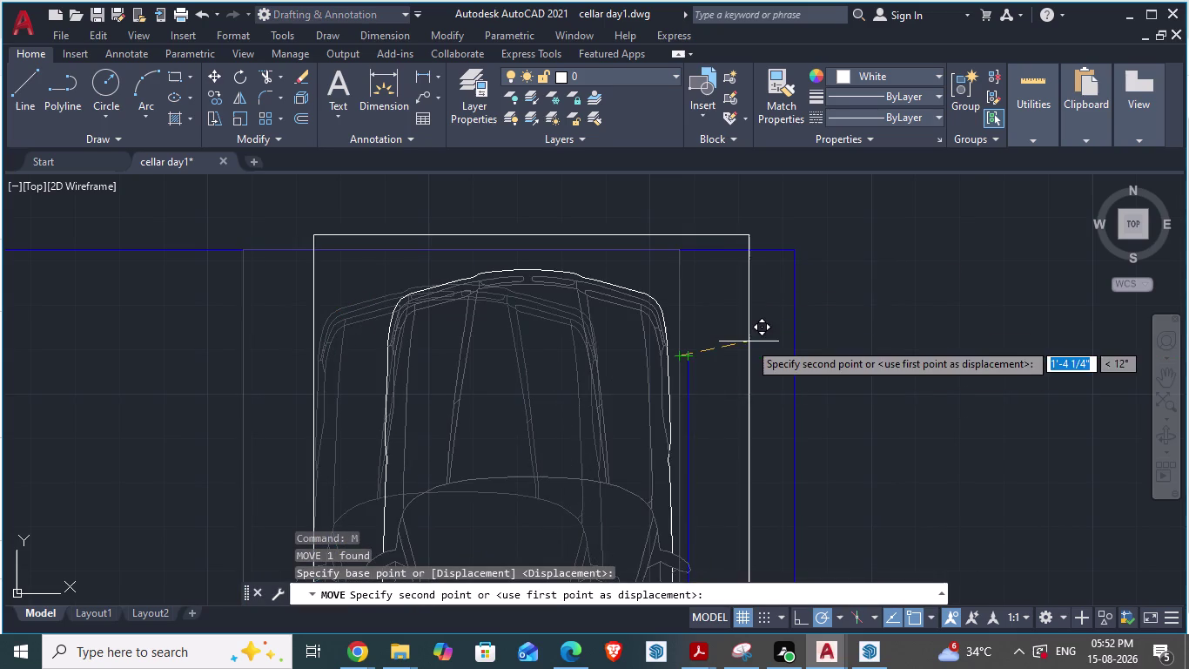
key(Escape)
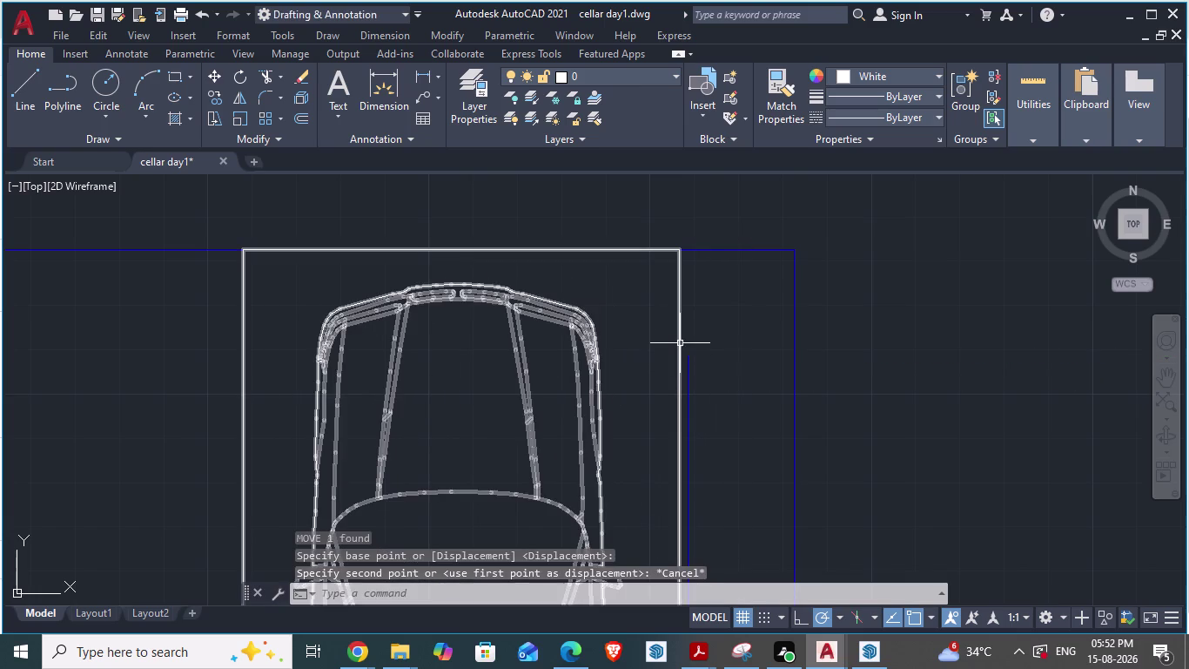
Move the right car block to its new spot in the bay.
click(680, 343)
key(m)
key(Return)
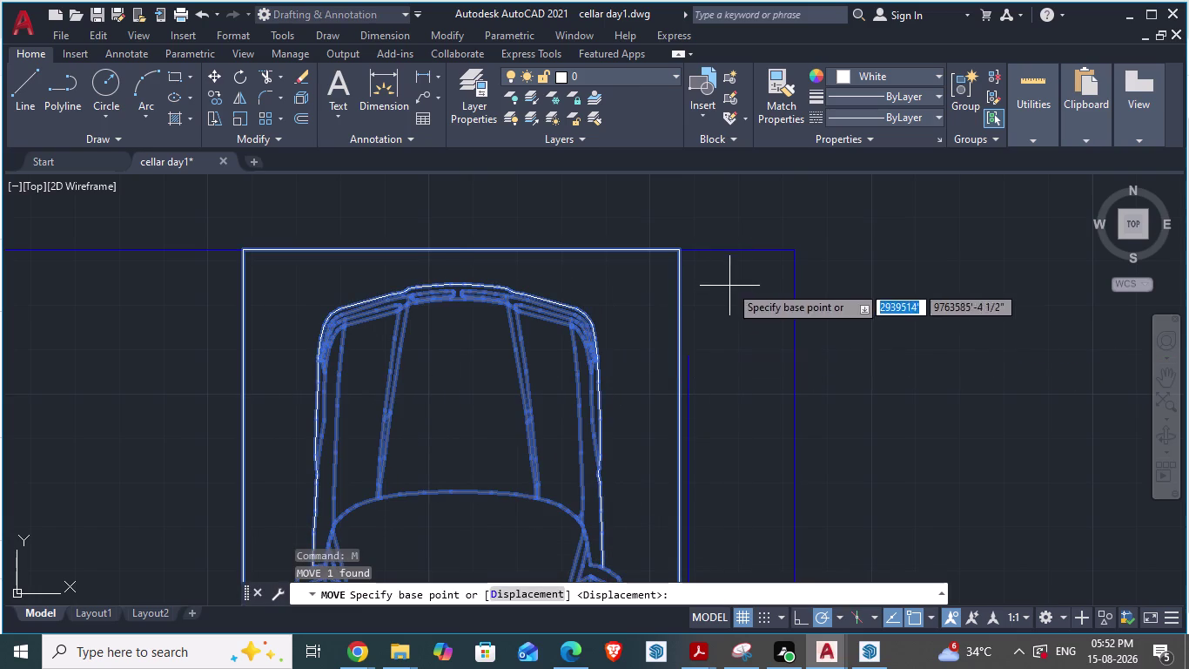
drag(674, 360, 684, 363)
click(684, 370)
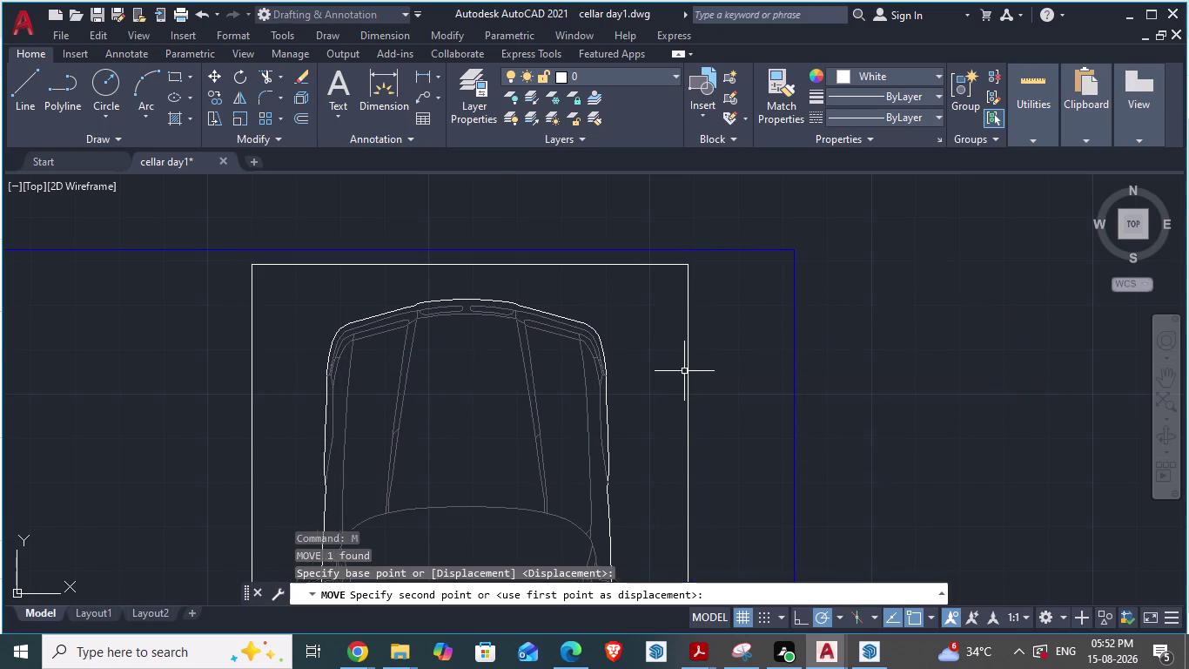
Select the left car block and start a move, then cancel it.
scroll(down, 3)
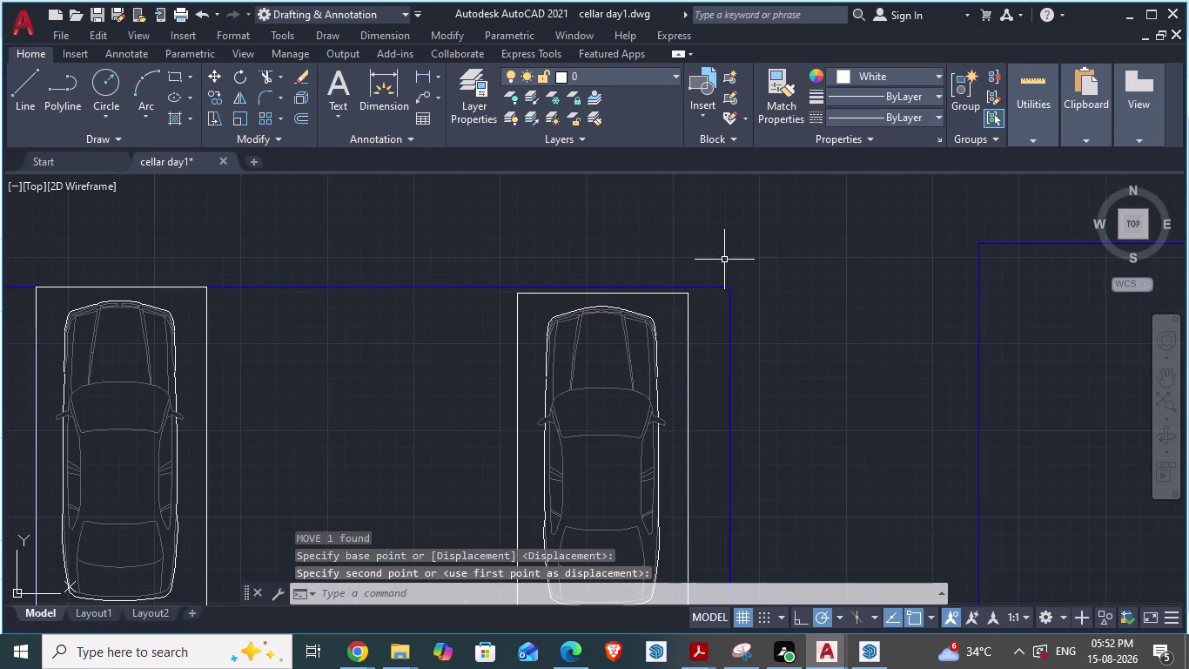
scroll(down, 3)
scroll(up, 3)
scroll(down, 3)
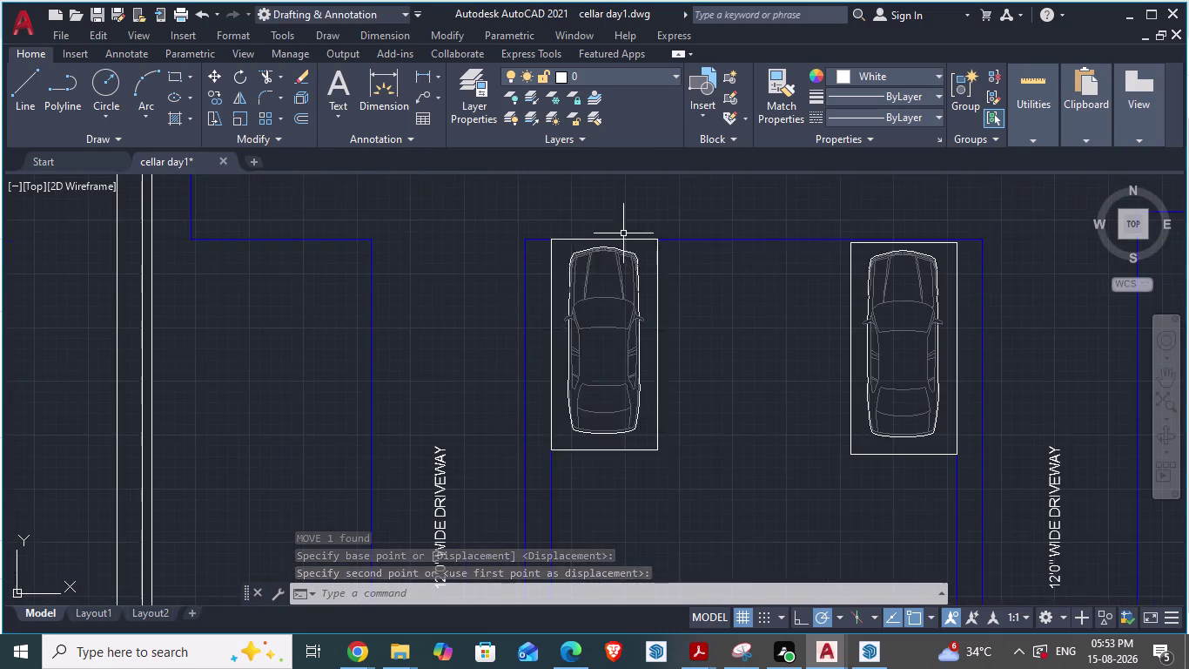
scroll(up, 3)
click(541, 314)
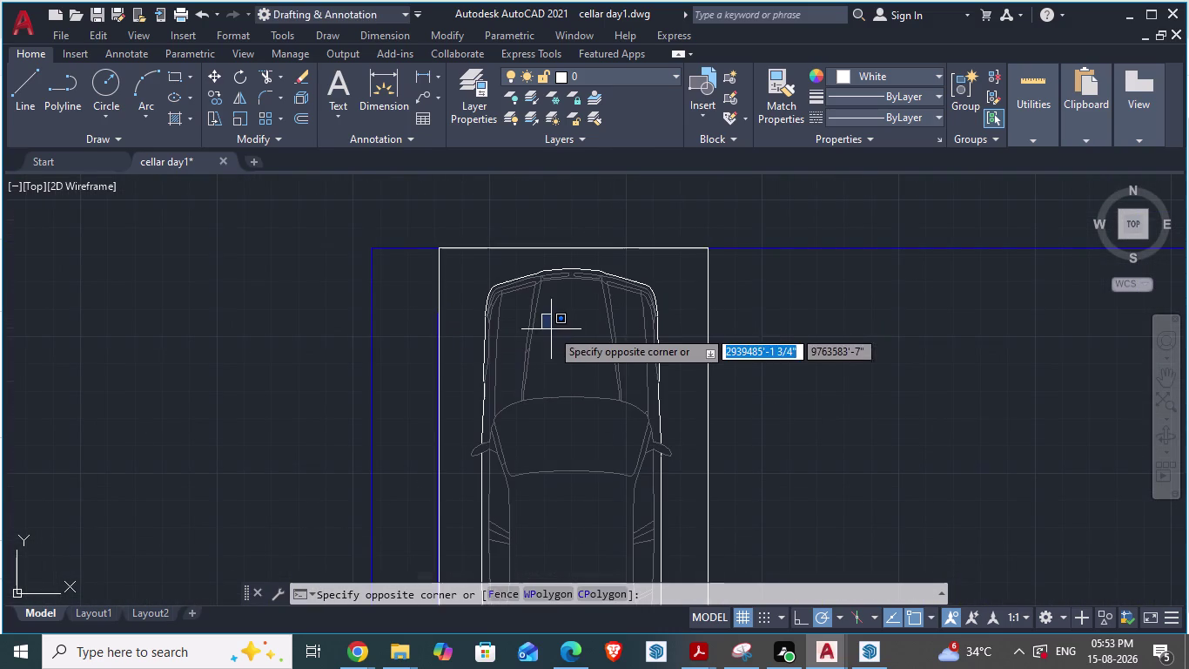
key(Escape)
click(481, 249)
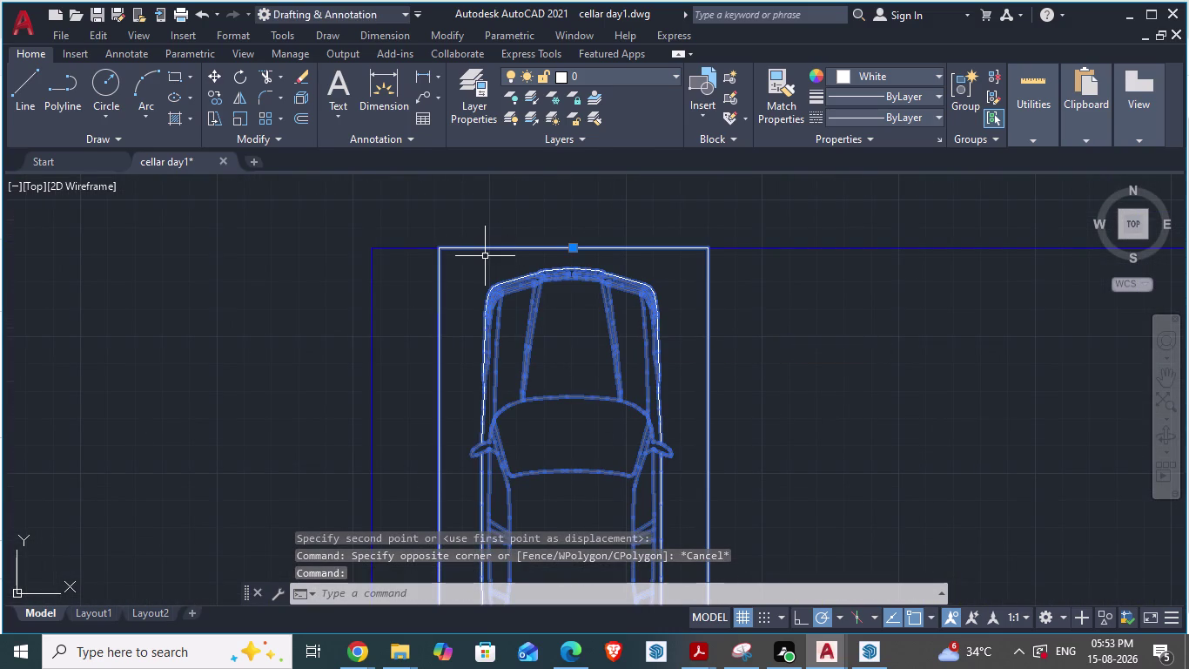
key(m)
key(Return)
scroll(up, 3)
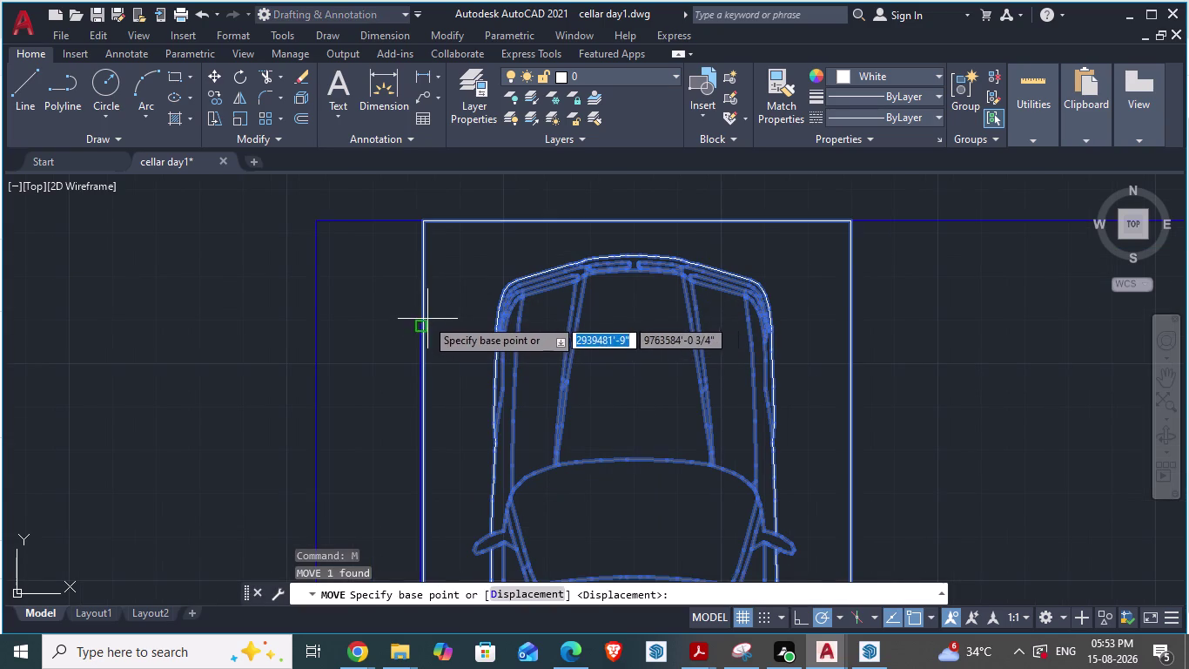
drag(425, 317, 426, 327)
click(426, 327)
key(Escape)
Move the car block so its top edge sits on the bay line.
scroll(down, 3)
scroll(down, 3)
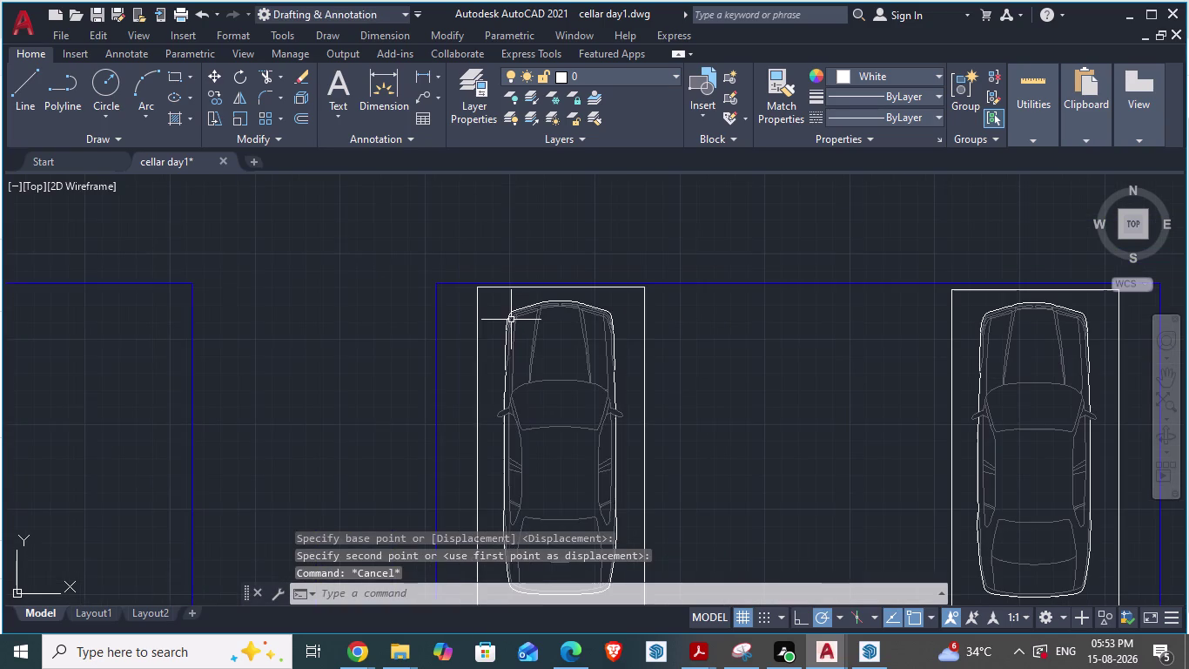
scroll(down, 3)
scroll(up, 3)
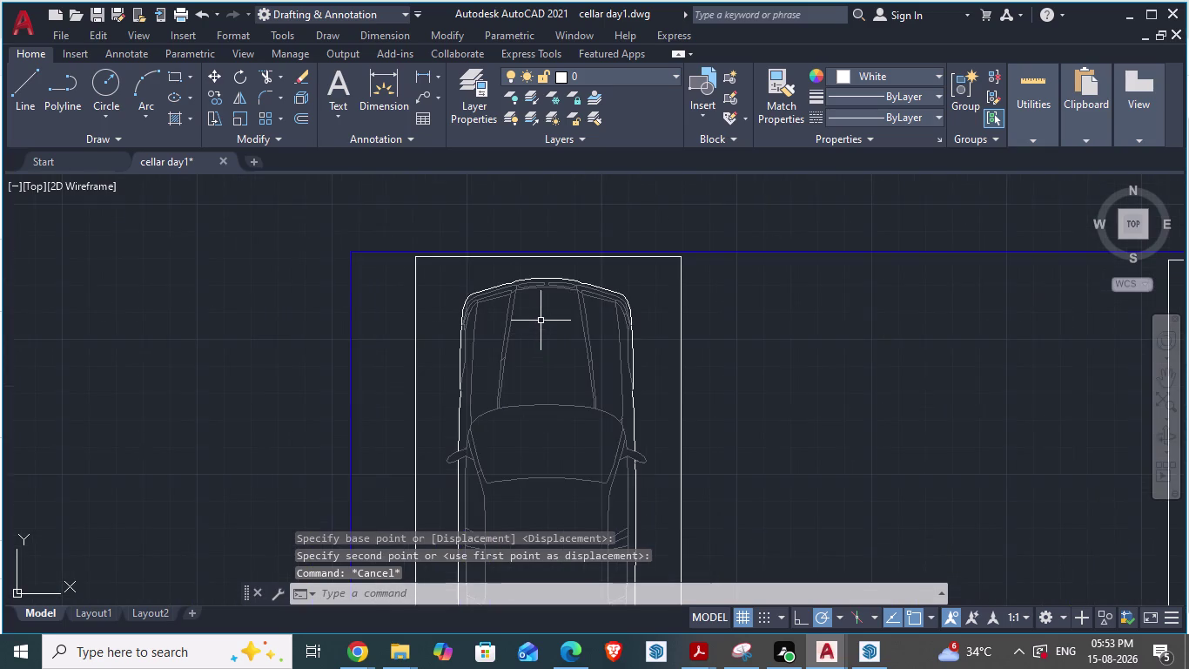
scroll(down, 3)
scroll(up, 3)
click(524, 300)
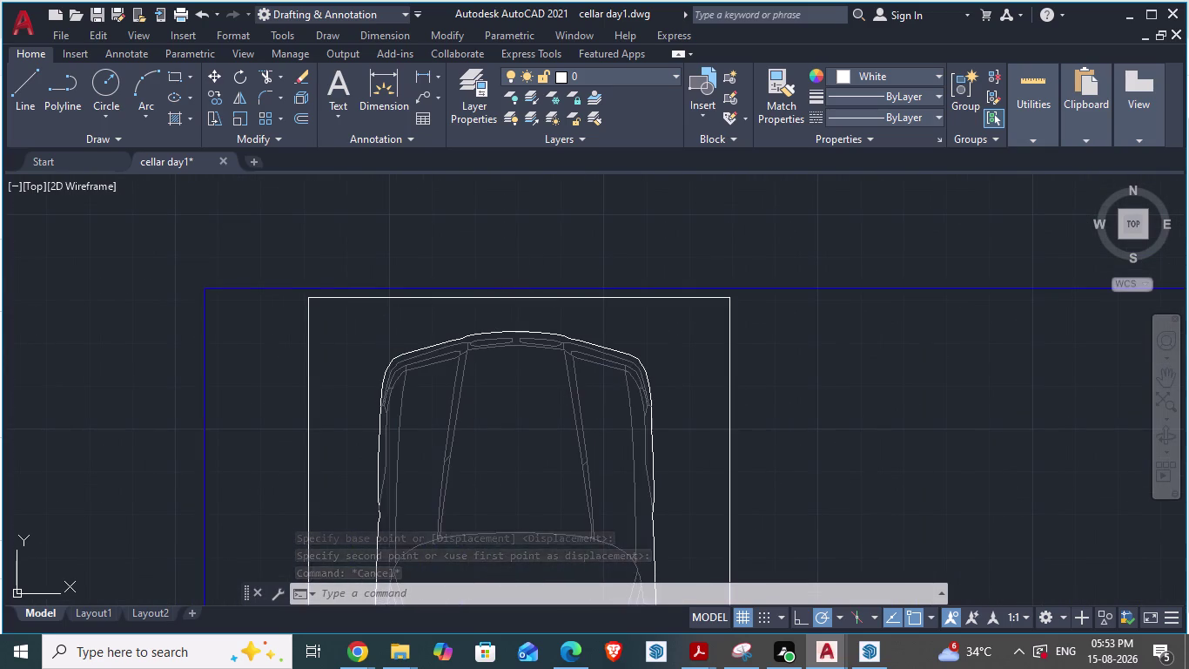
key(m)
key(Return)
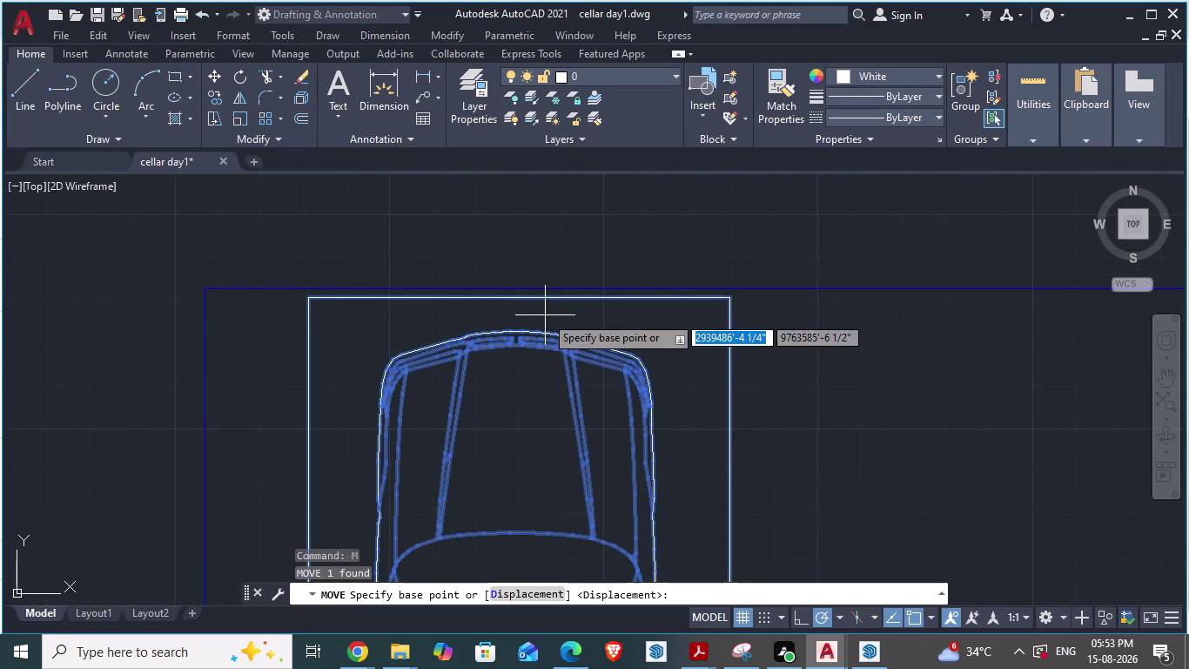
drag(519, 301, 518, 292)
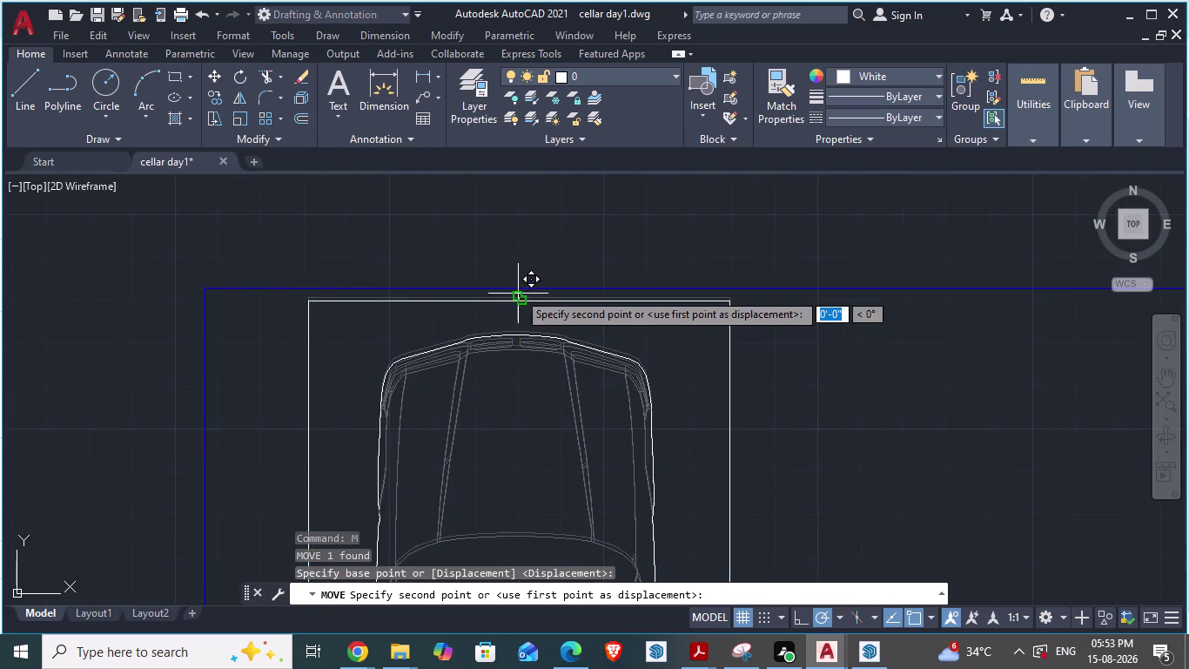
drag(518, 292, 519, 288)
click(518, 288)
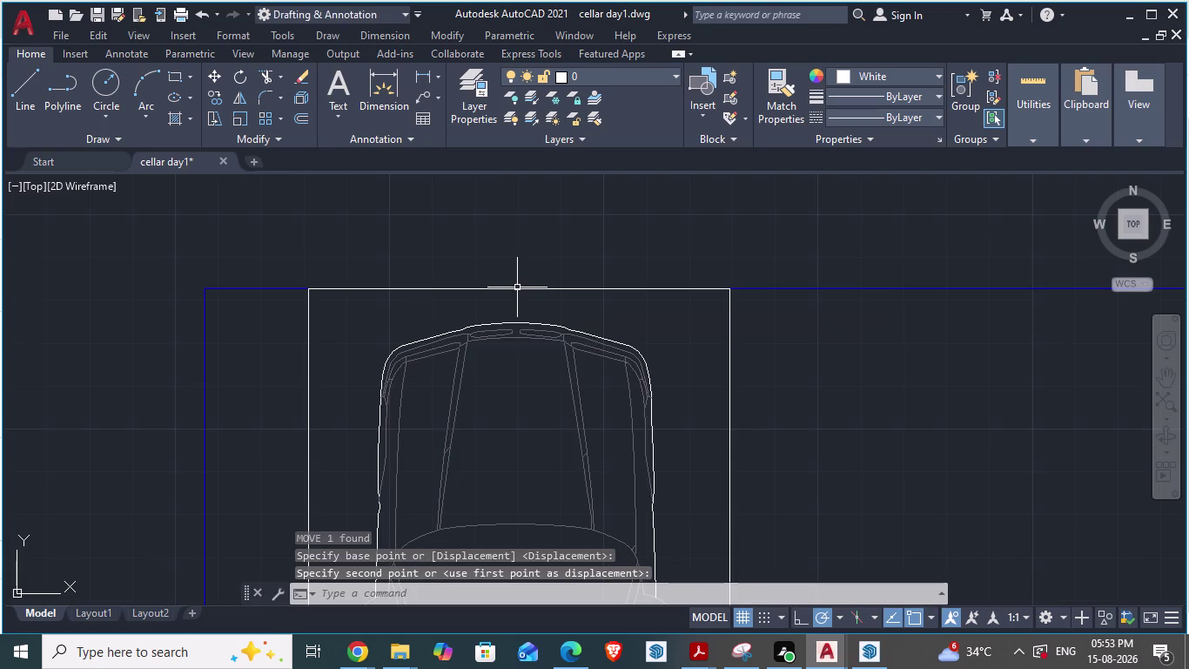
Move the car block against the blue driveway line.
click(504, 287)
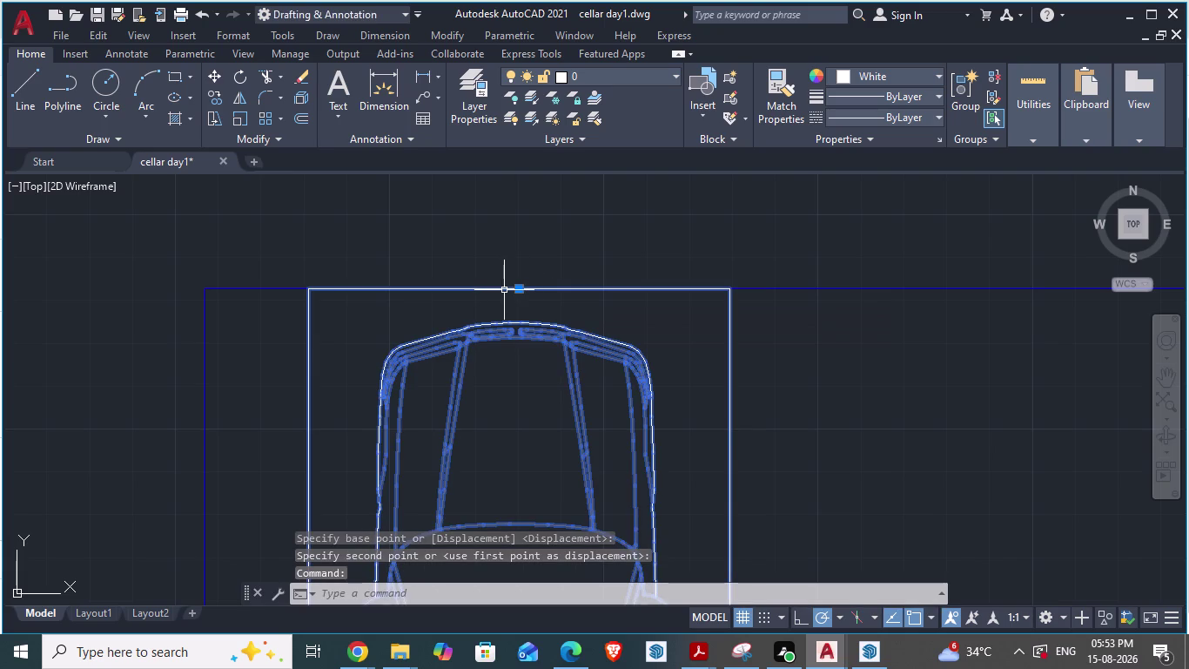
click(504, 295)
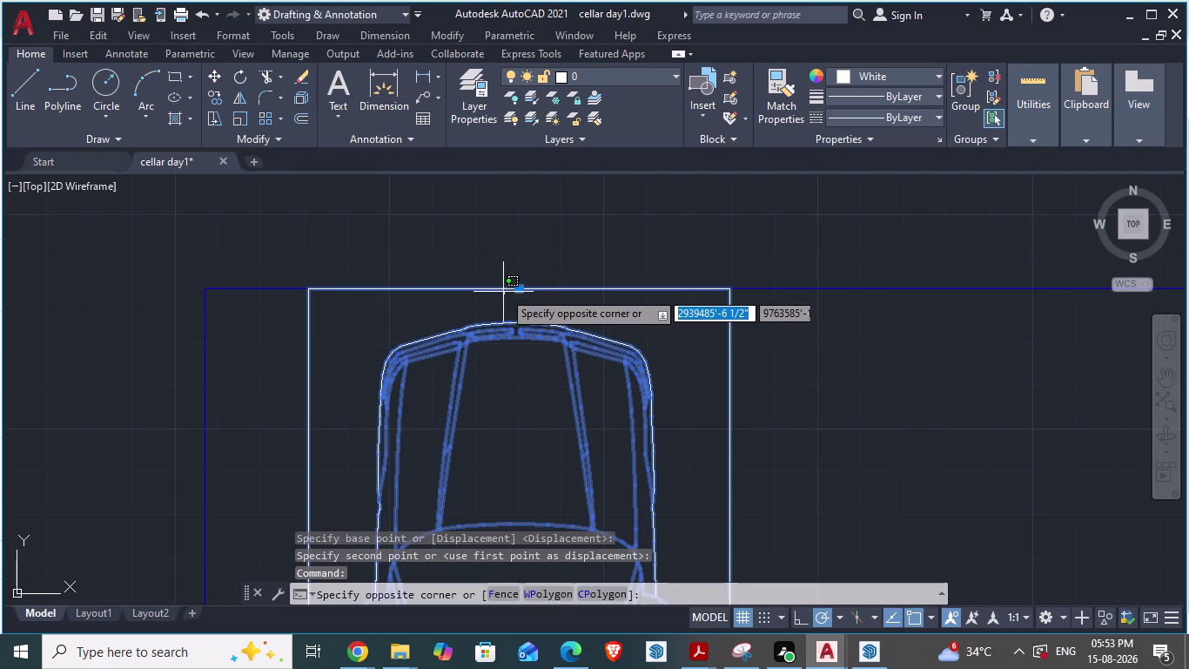
drag(502, 290, 505, 298)
key(Escape)
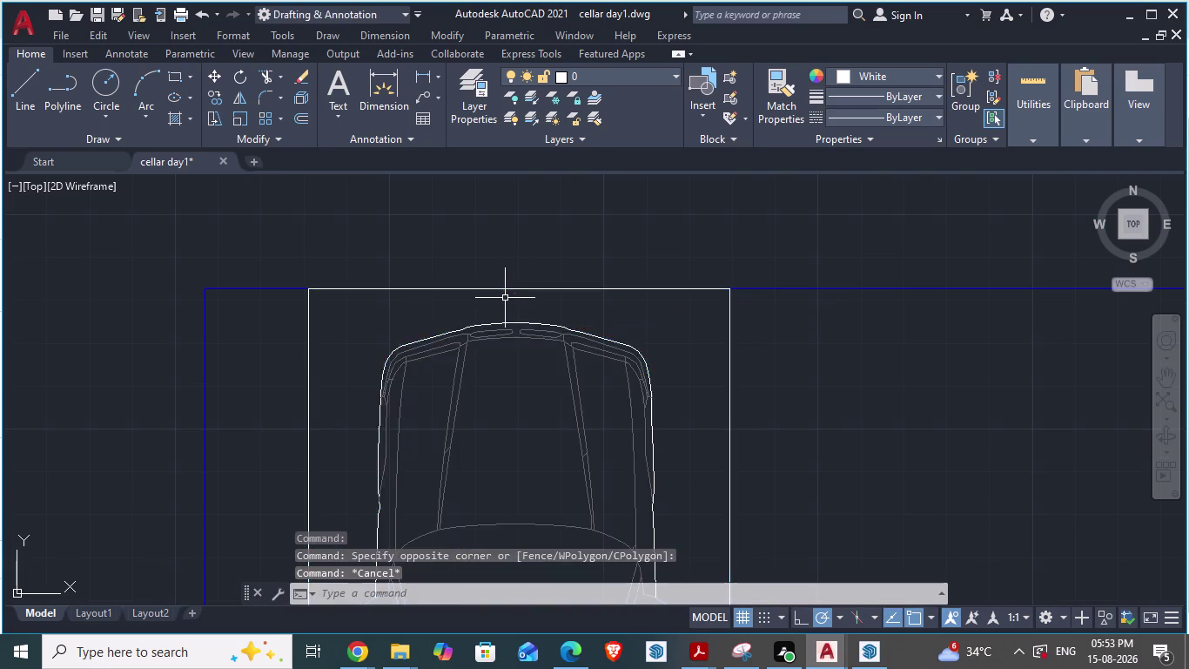
scroll(down, 3)
click(462, 343)
key(m)
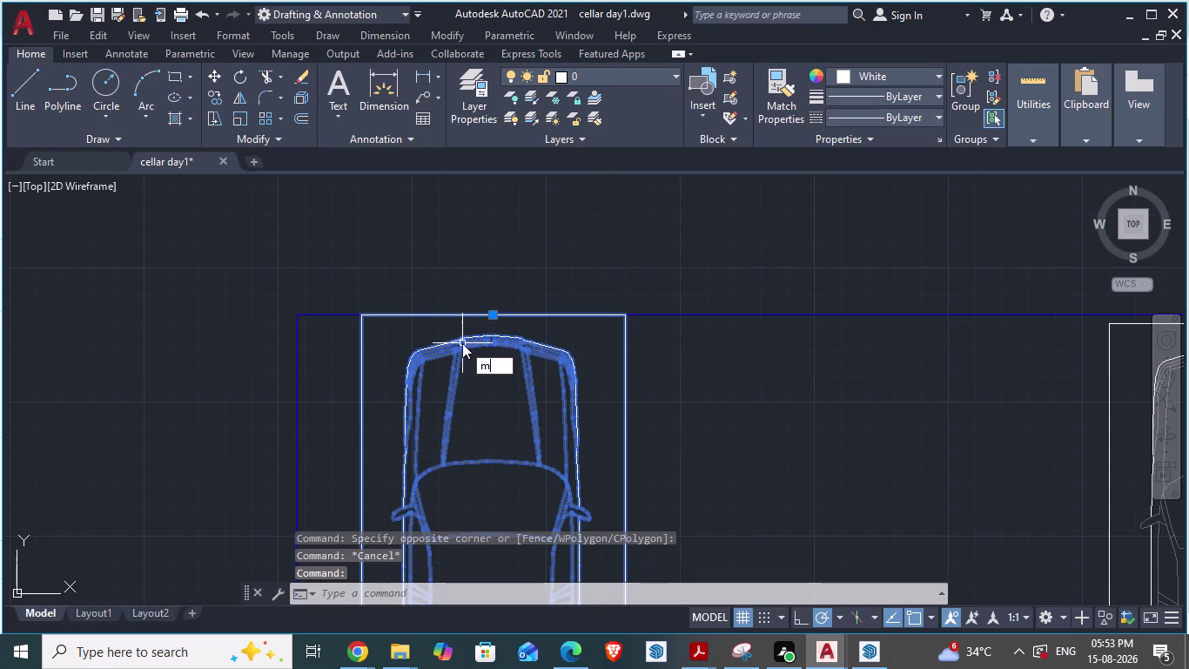
key(Return)
click(494, 317)
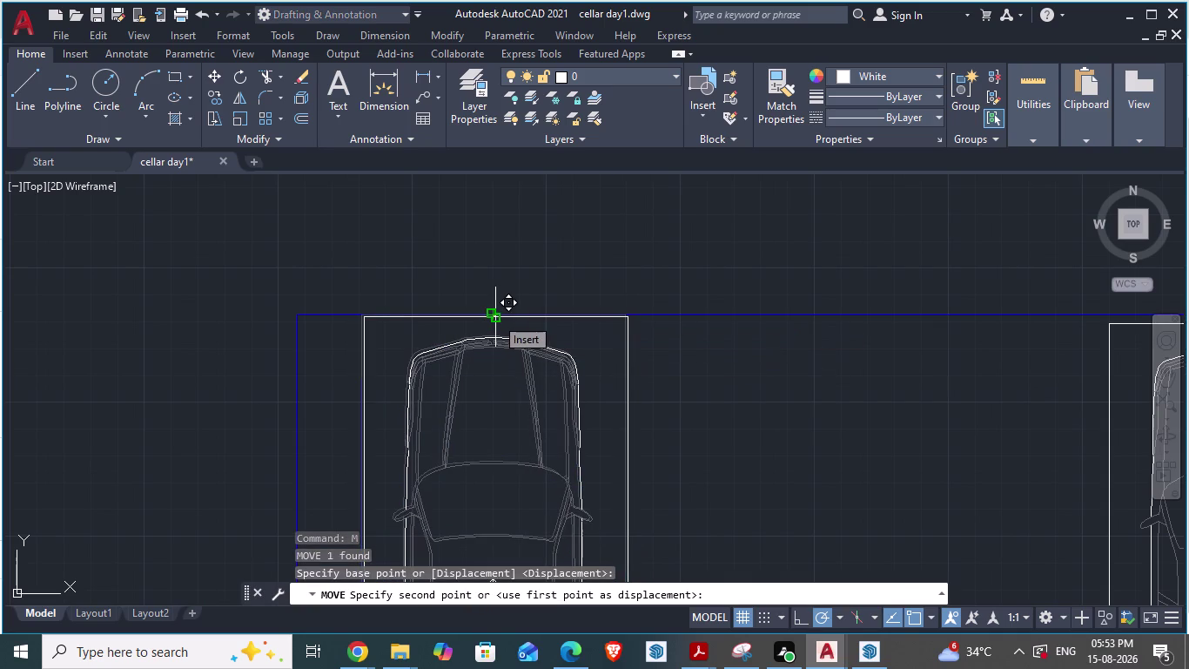
click(491, 321)
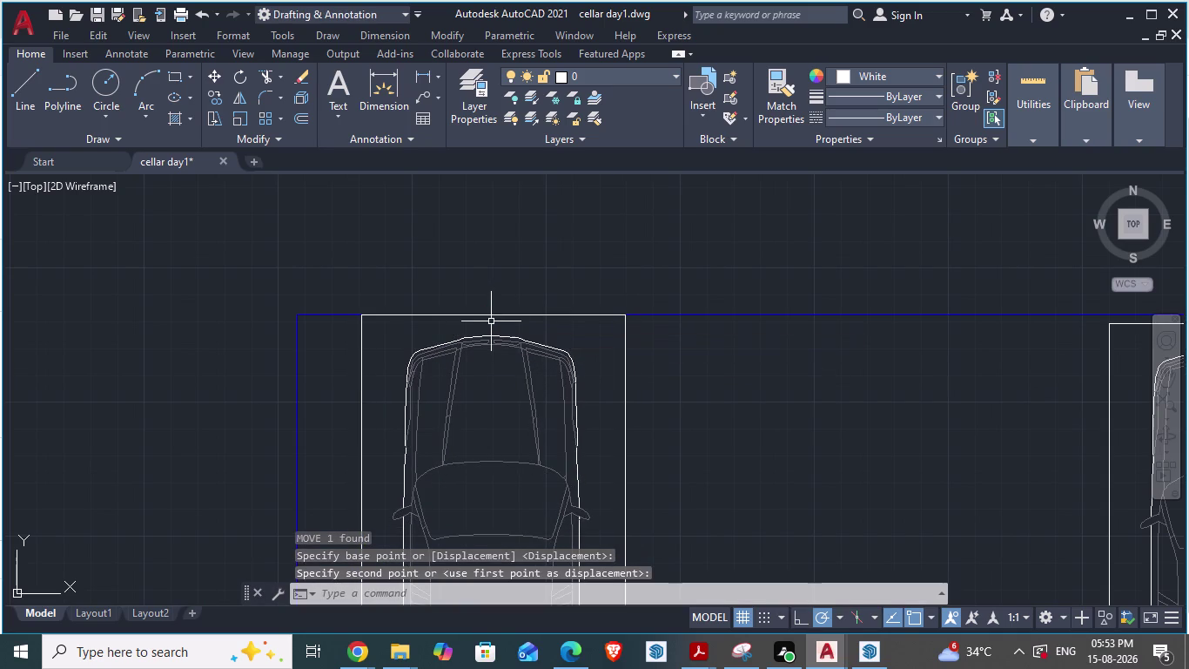
Check the ARCH PLANS reference drawing, then return to the cellar drawing.
scroll(down, 3)
scroll(up, 3)
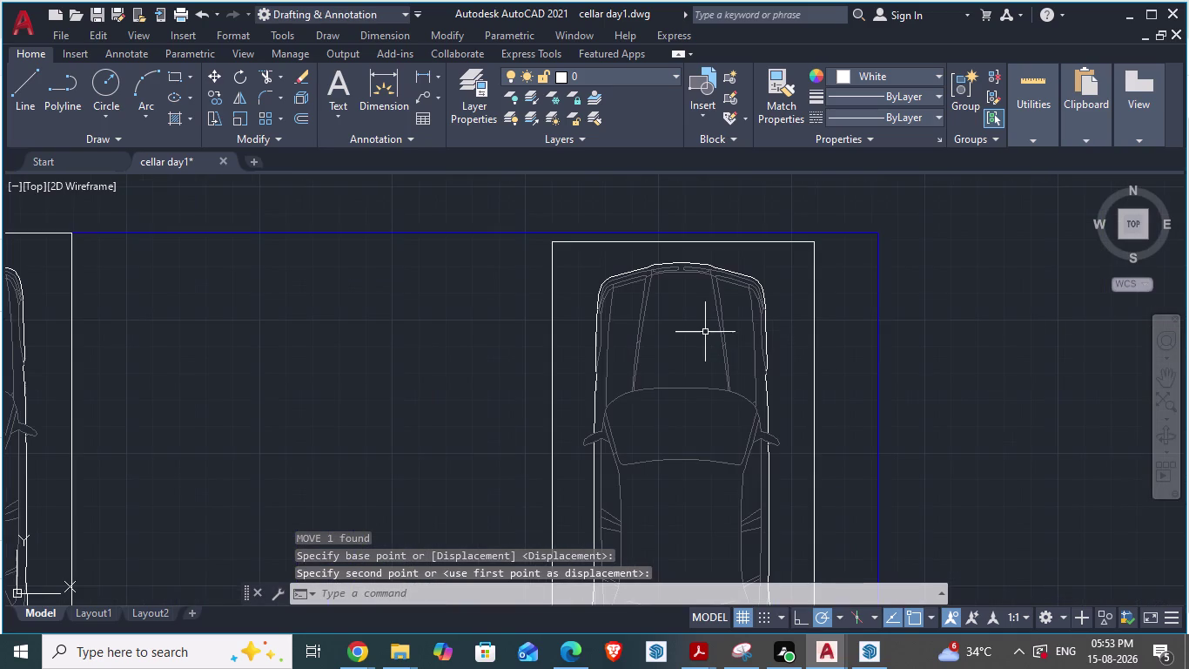
key(alt+Tab)
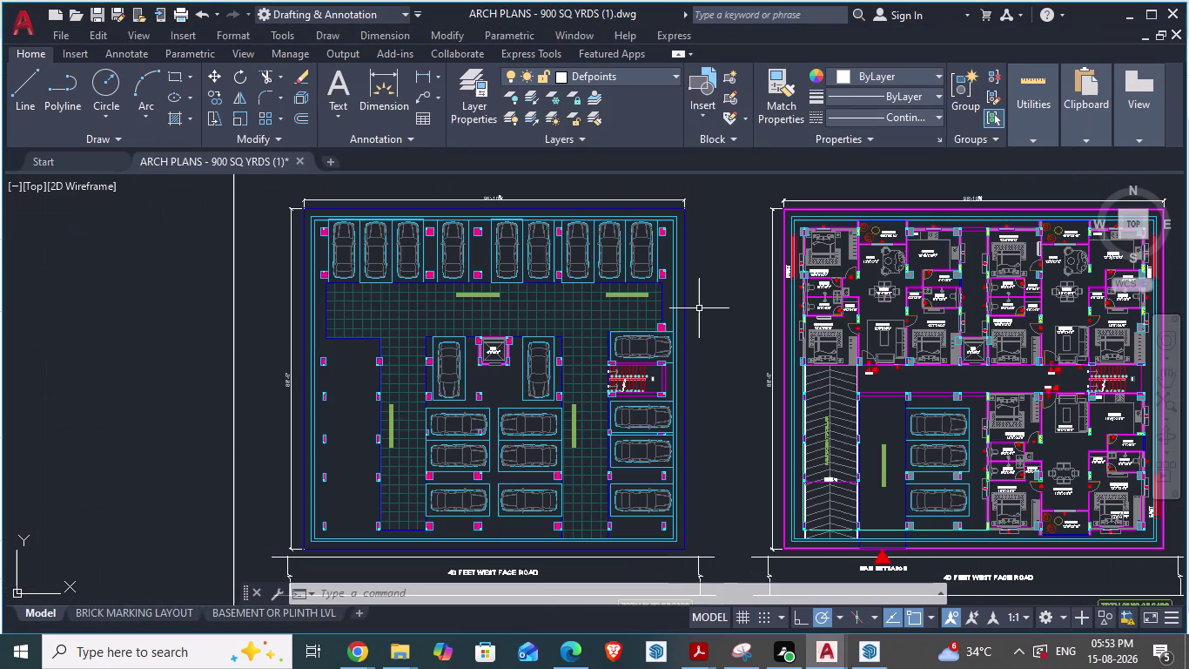
scroll(up, 3)
key(alt+Tab)
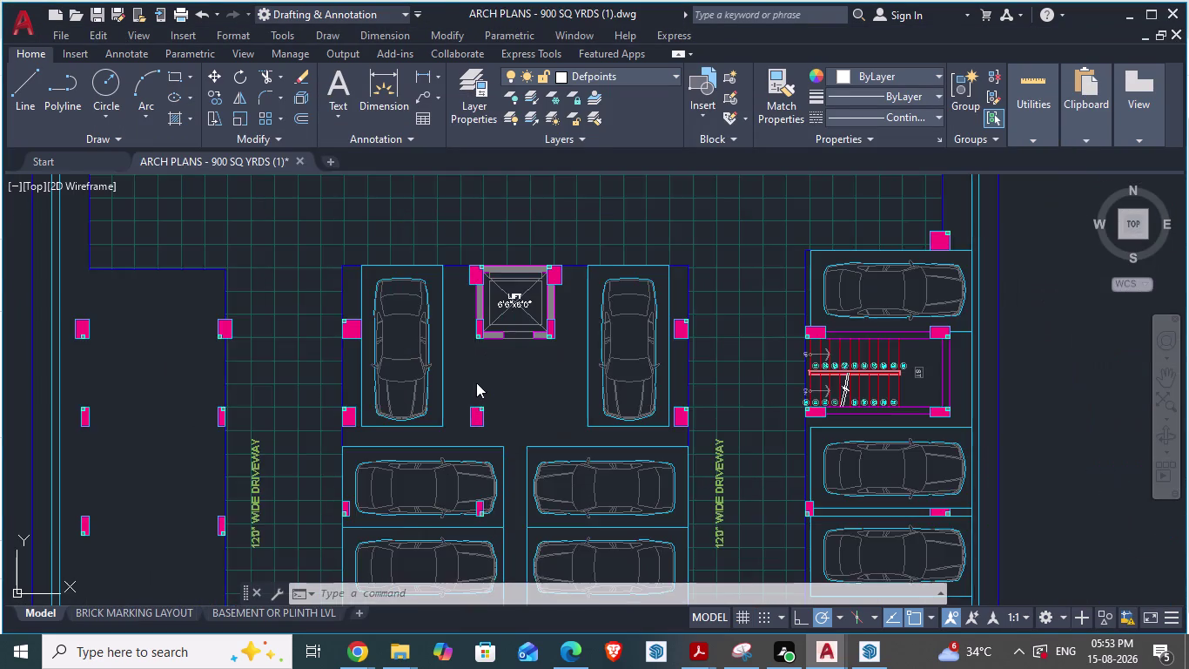
scroll(down, 3)
scroll(down, 3)
scroll(up, 3)
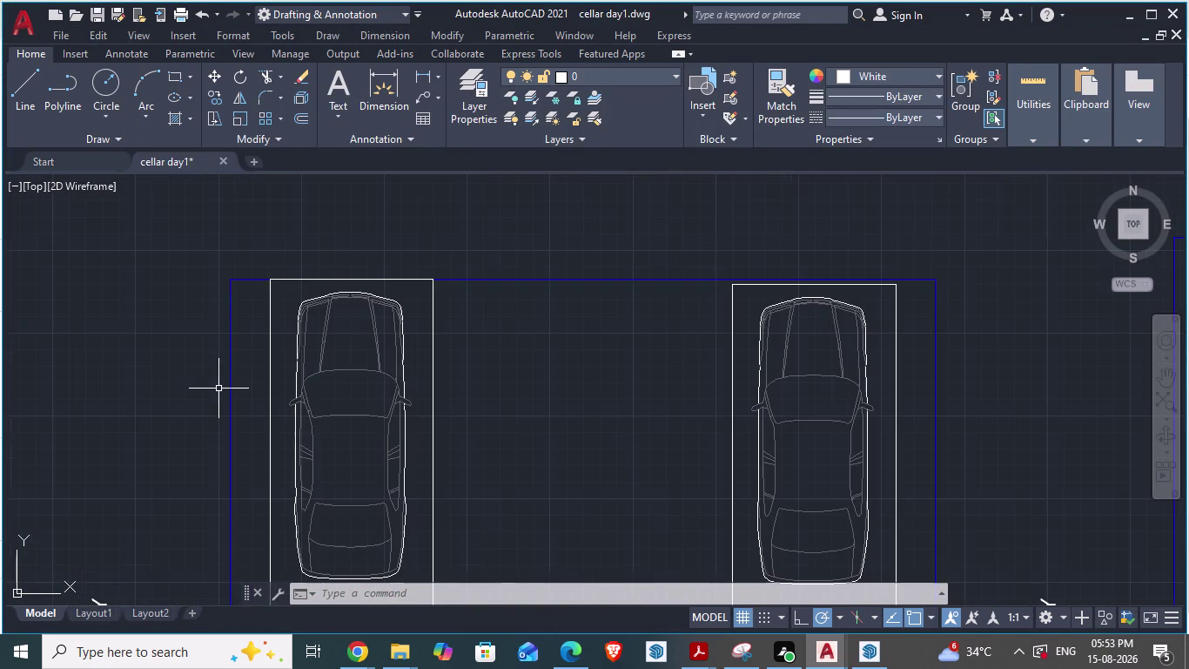
Attempt moving the right car block twice, cancelling both tries.
scroll(up, 3)
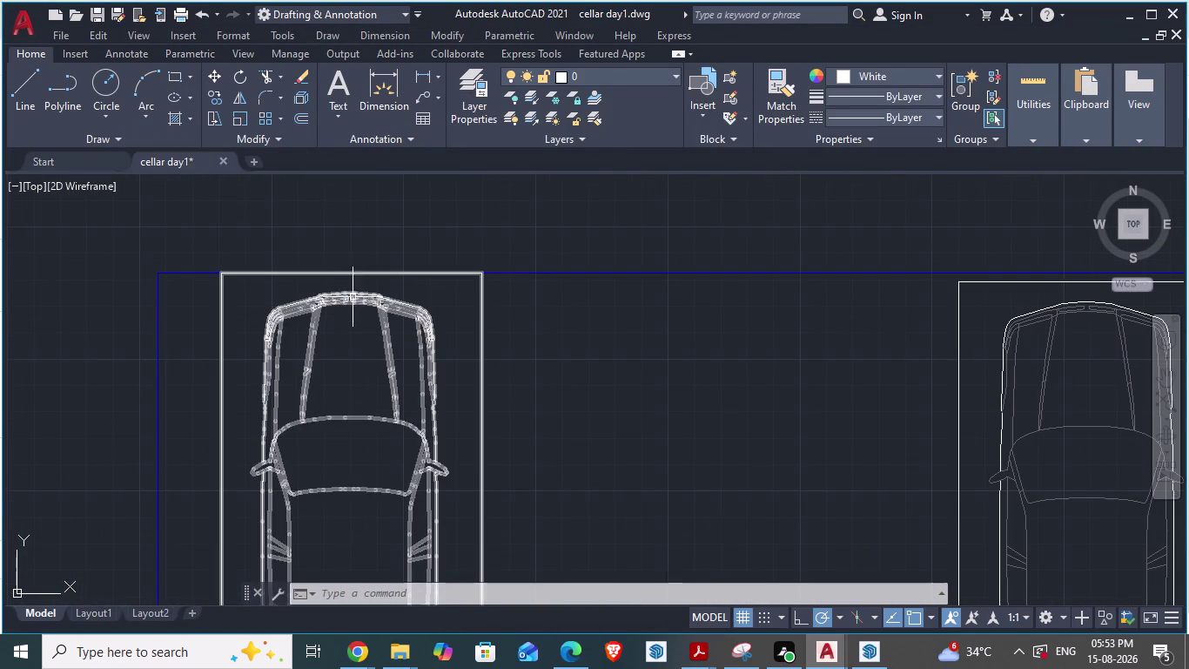
scroll(down, 3)
click(820, 391)
key(m)
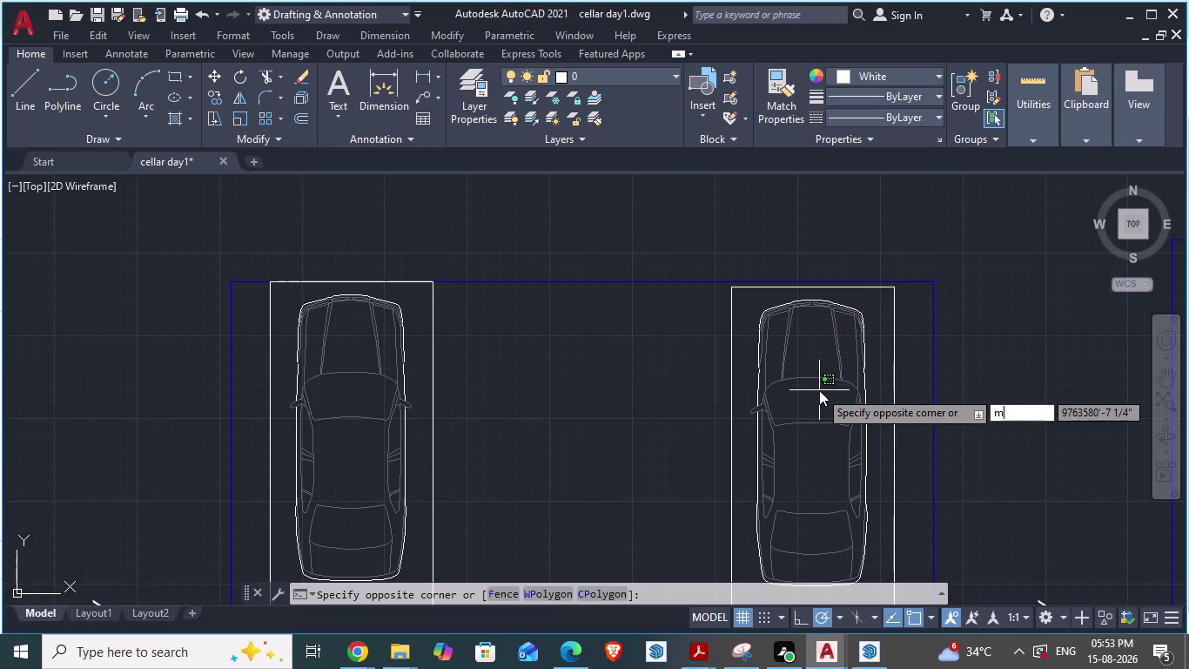
key(Return)
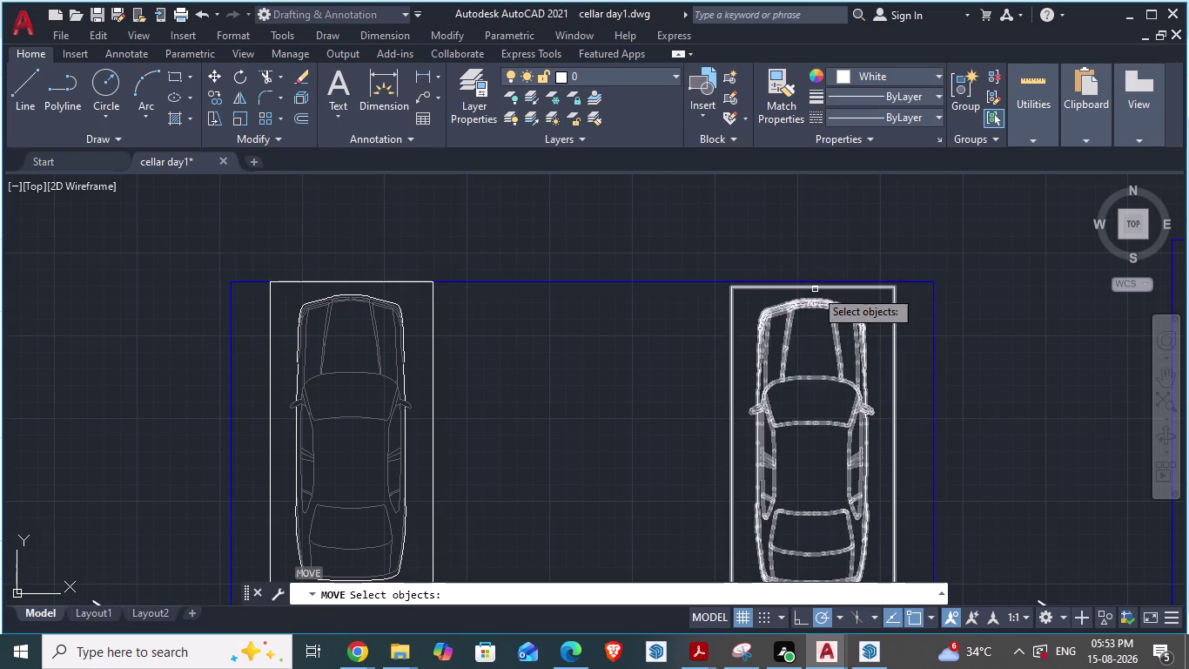
key(Escape)
key(m)
key(Return)
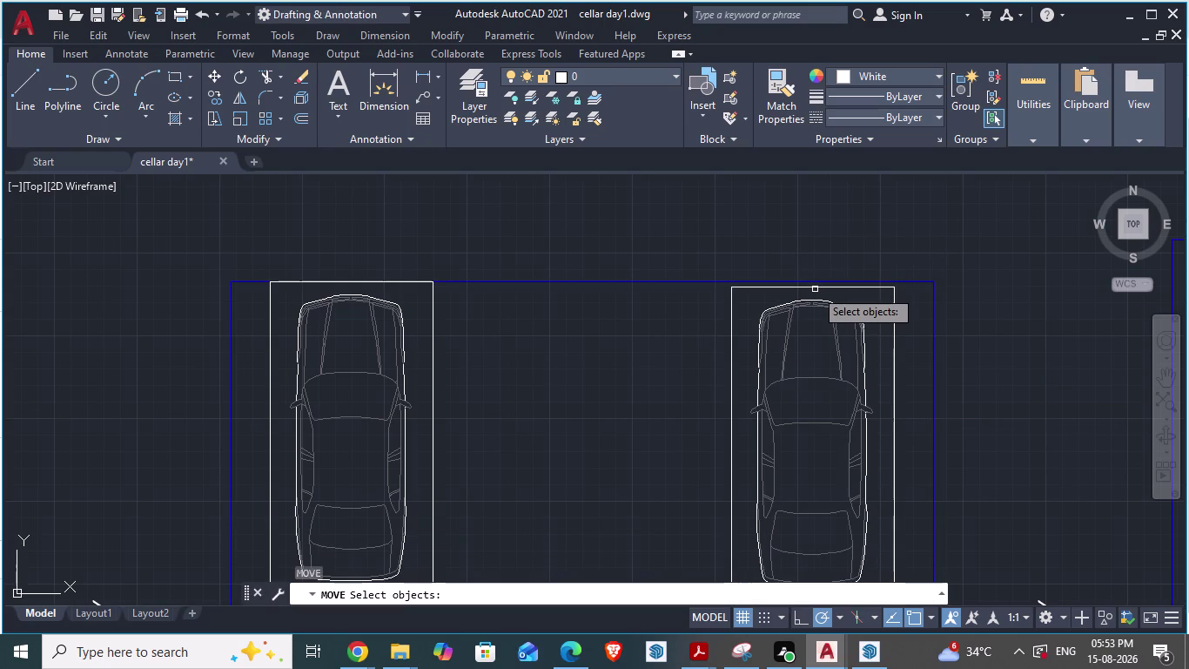
key(Escape)
key(Escape)
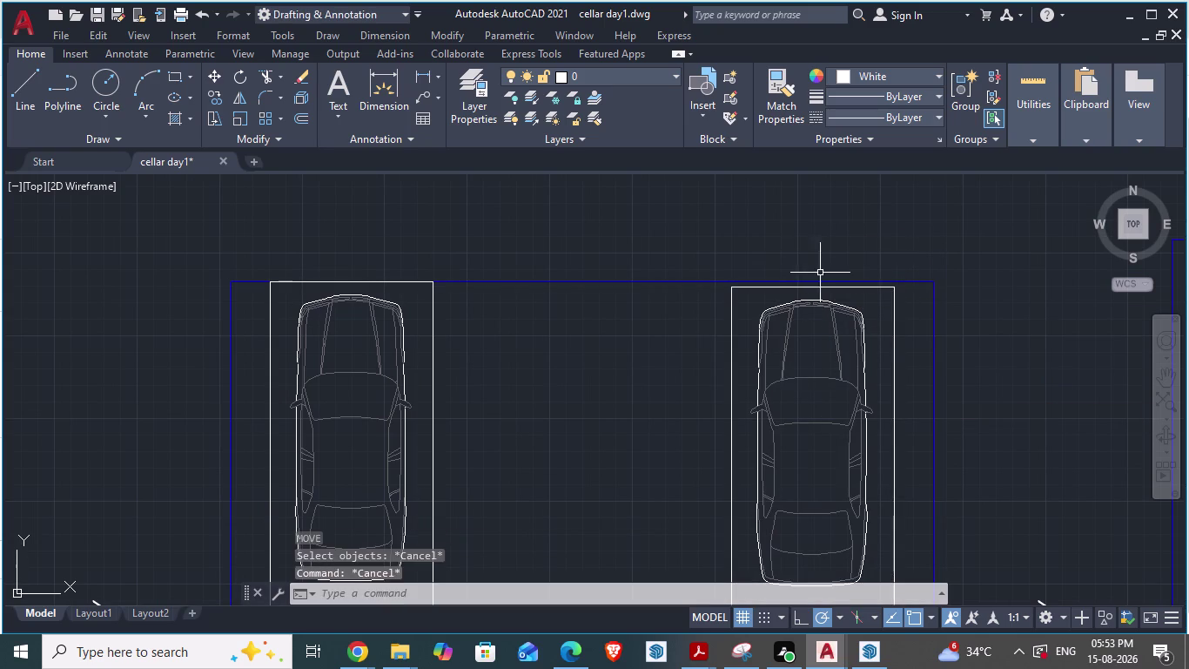
Move the right car bay block from its top edge onto the blue driveway line.
click(819, 306)
key(m)
key(Return)
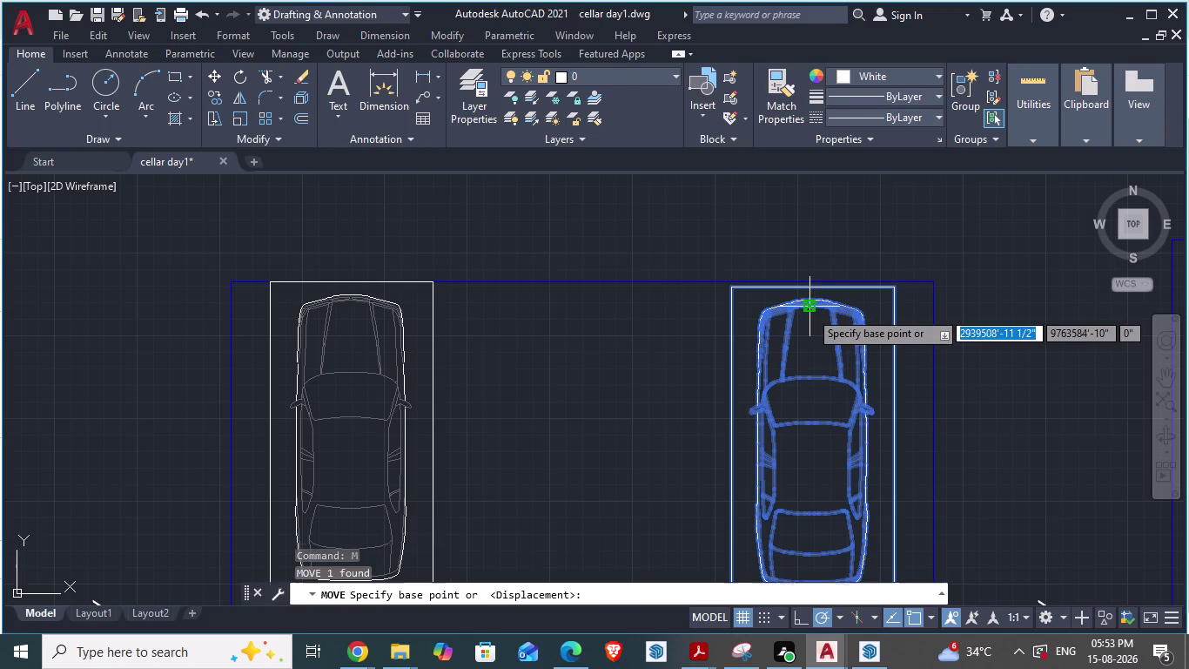
scroll(up, 3)
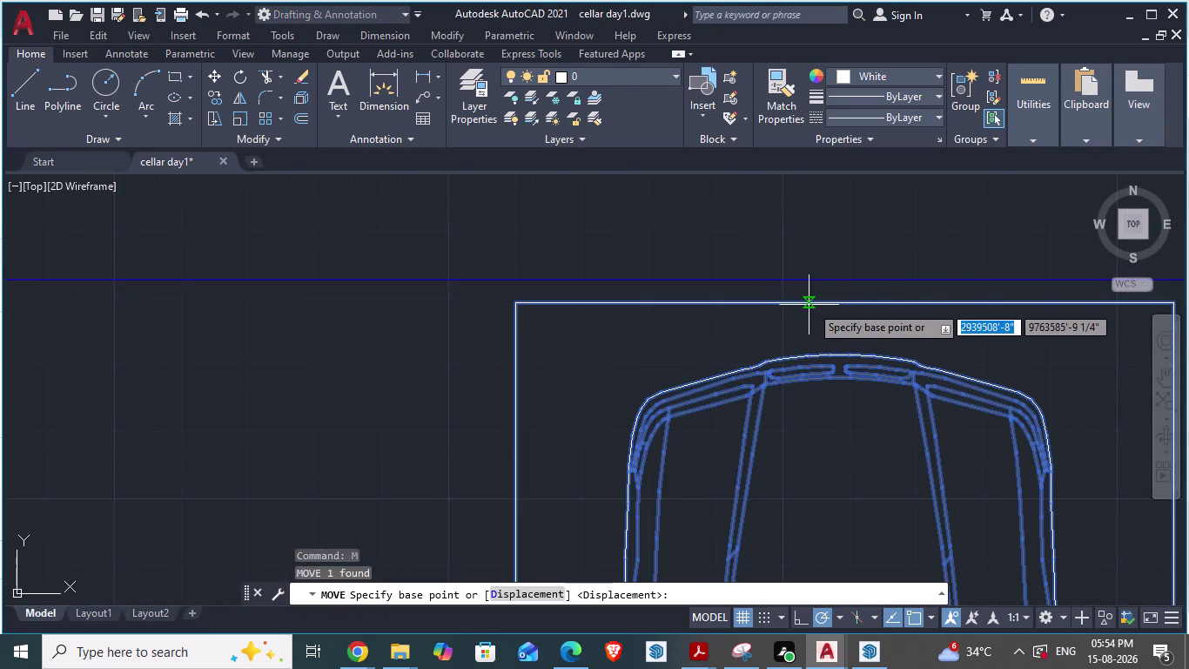
click(834, 305)
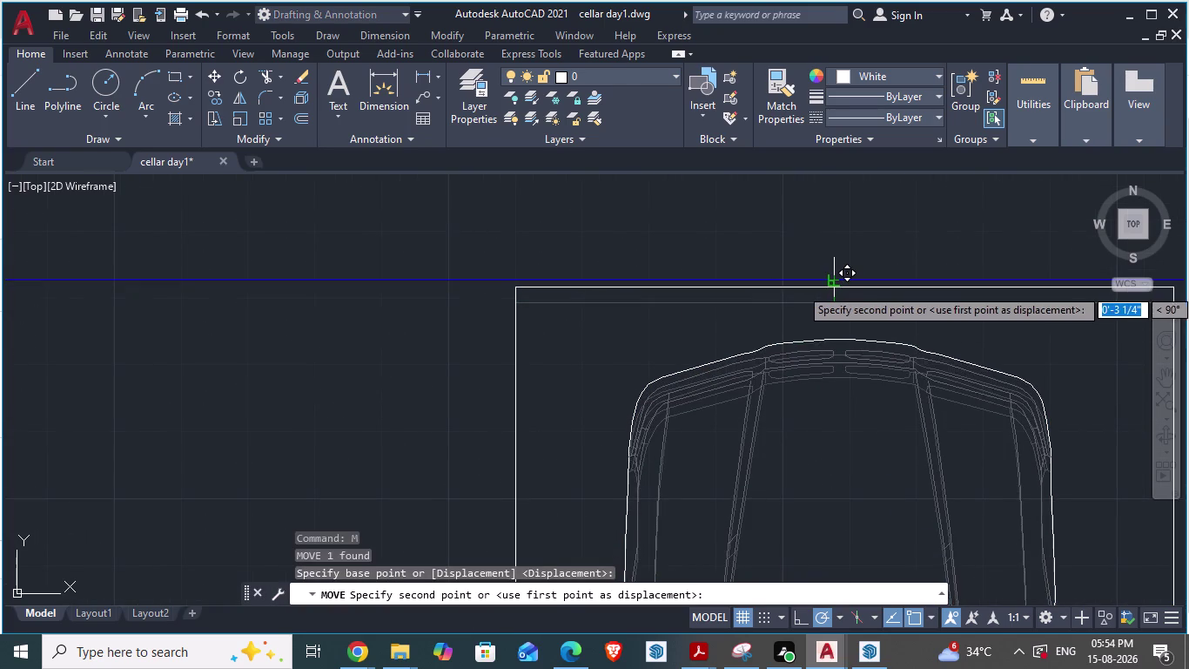
click(834, 279)
scroll(down, 3)
Clear a stray selection and switch to the ARCH PLANS reference drawing.
click(740, 281)
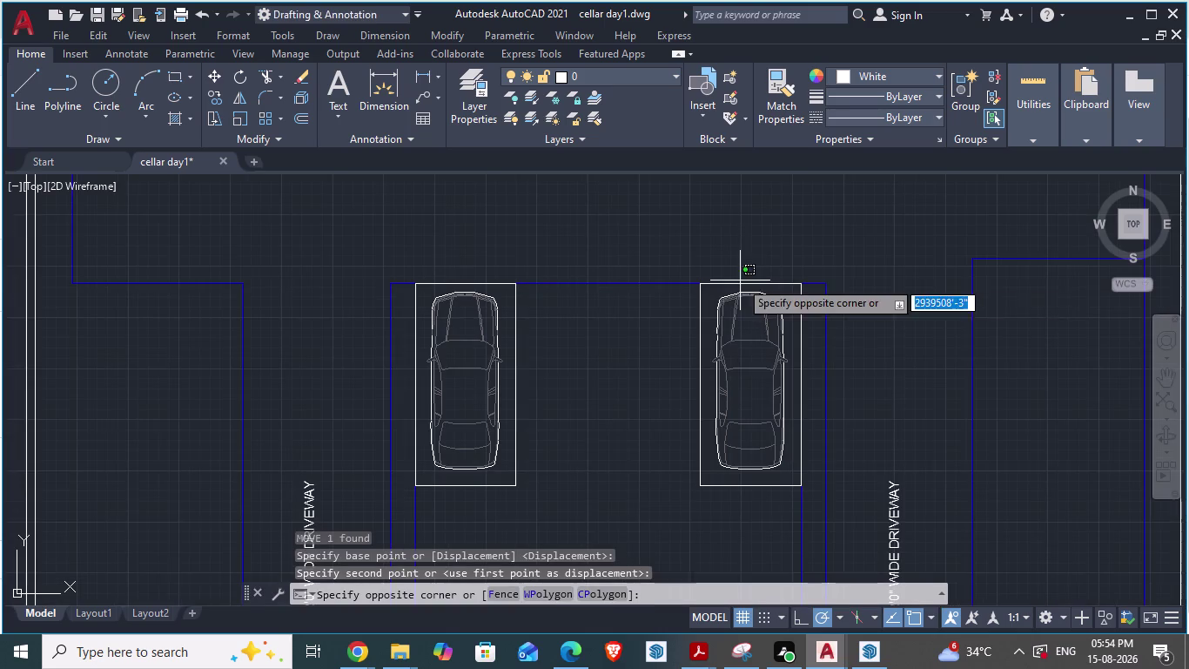
scroll(up, 3)
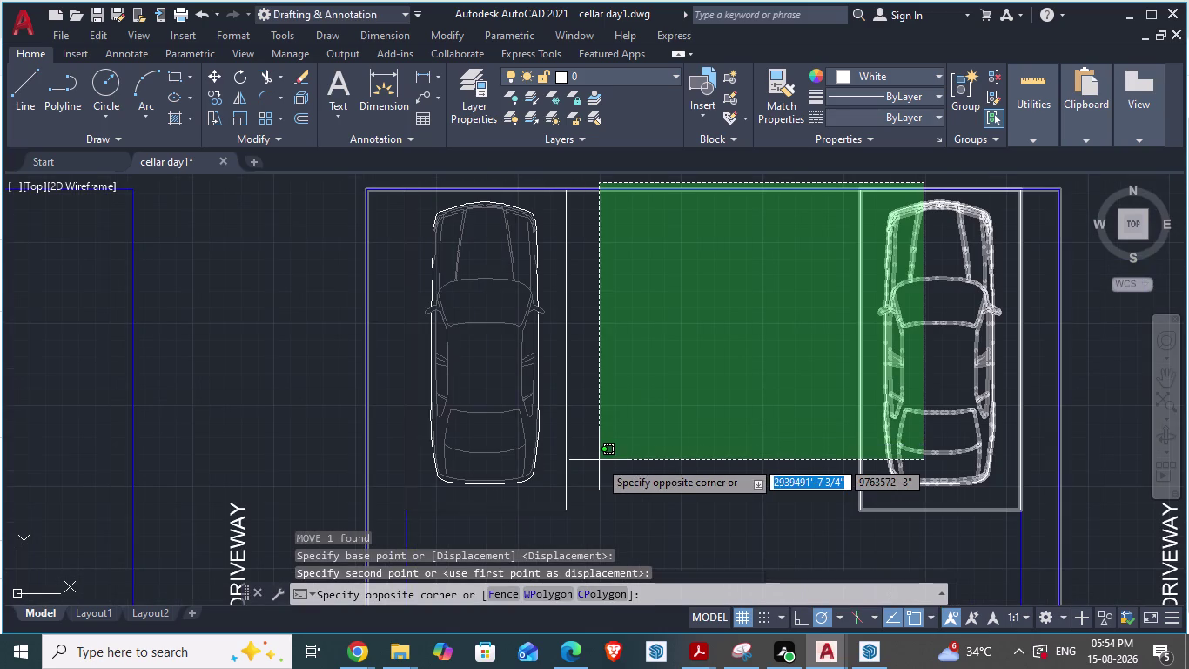
click(599, 460)
key(Escape)
scroll(down, 3)
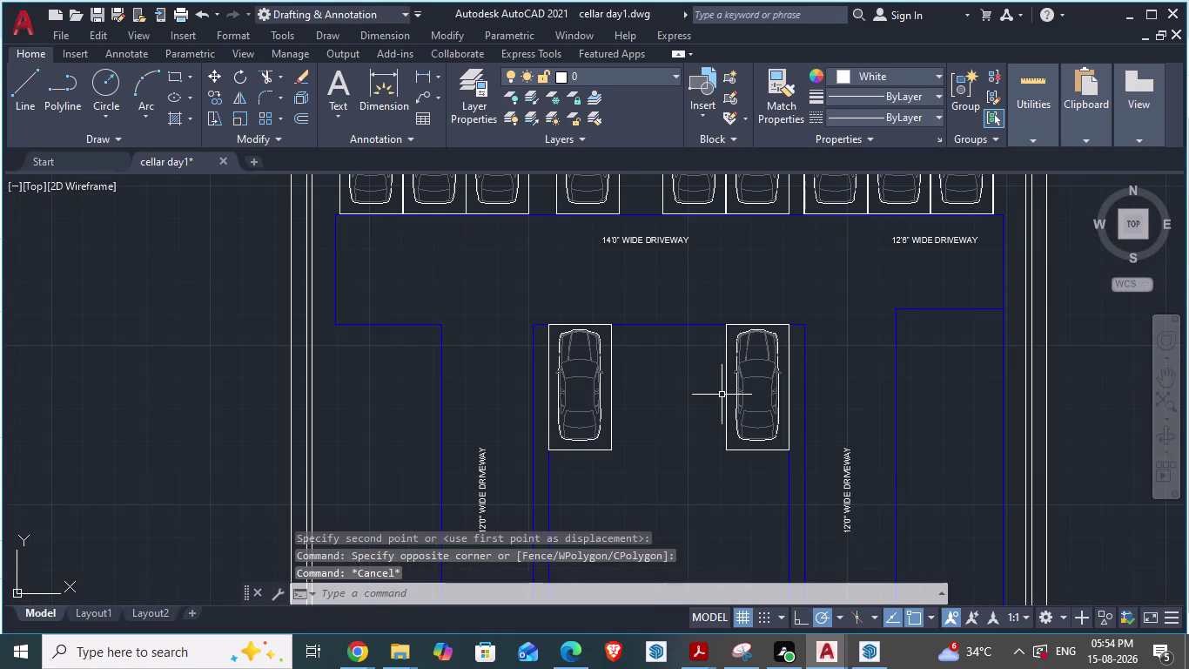
key(alt+Tab)
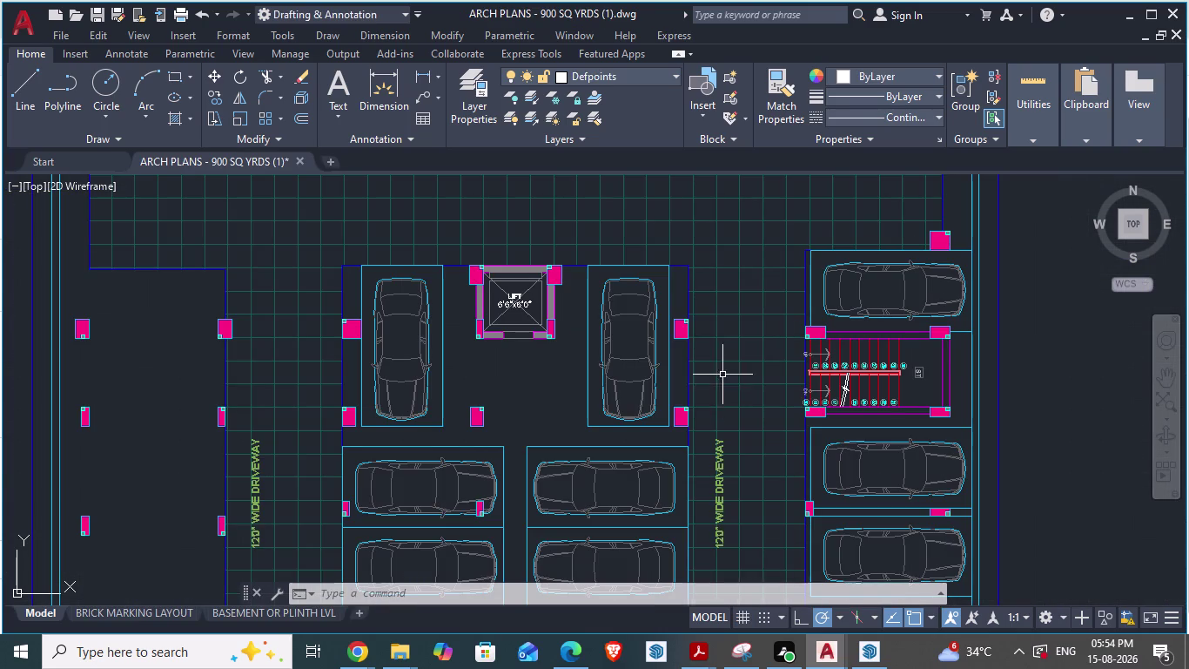
scroll(up, 3)
scroll(down, 3)
scroll(up, 3)
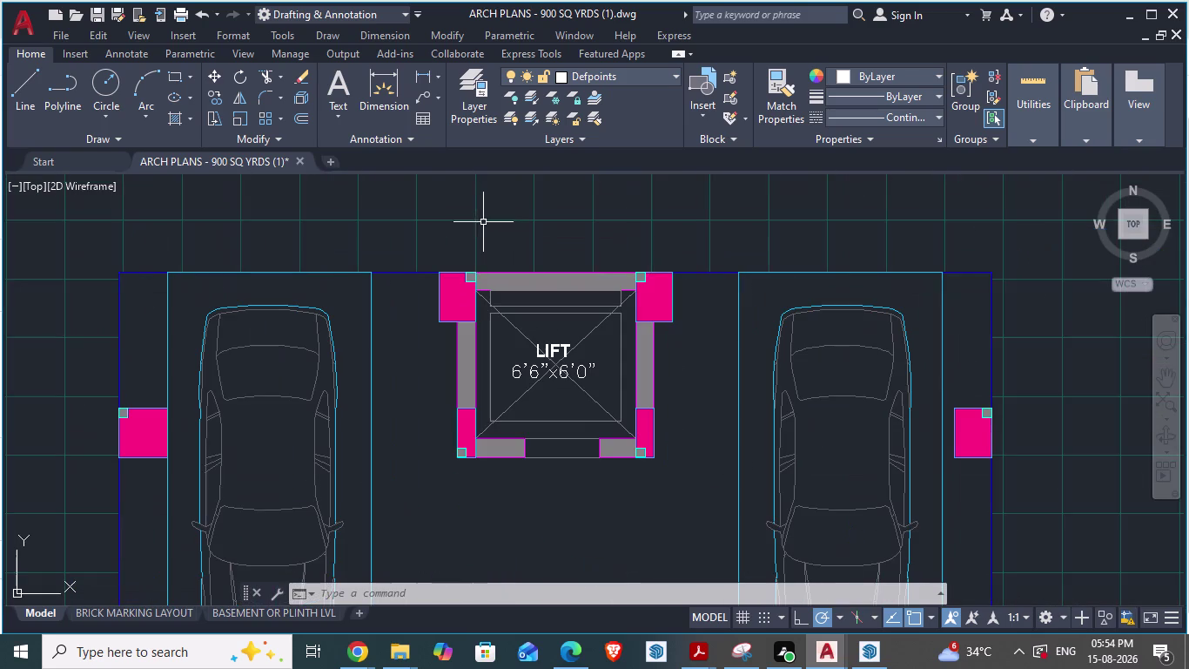
text(da)
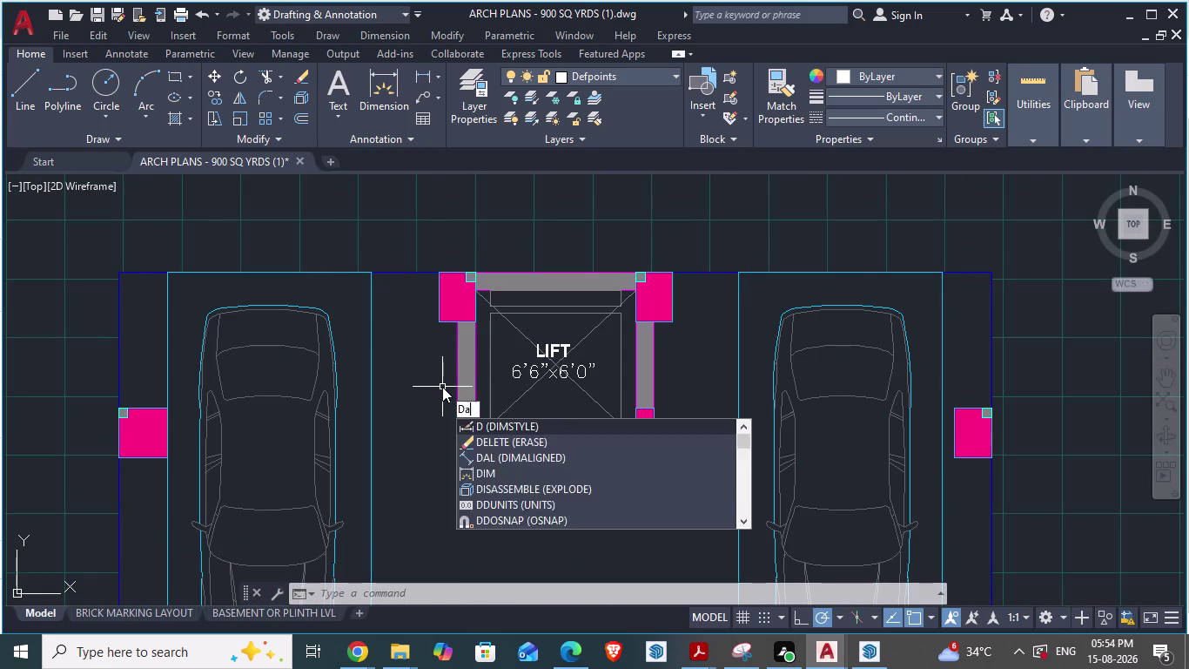
key(Return)
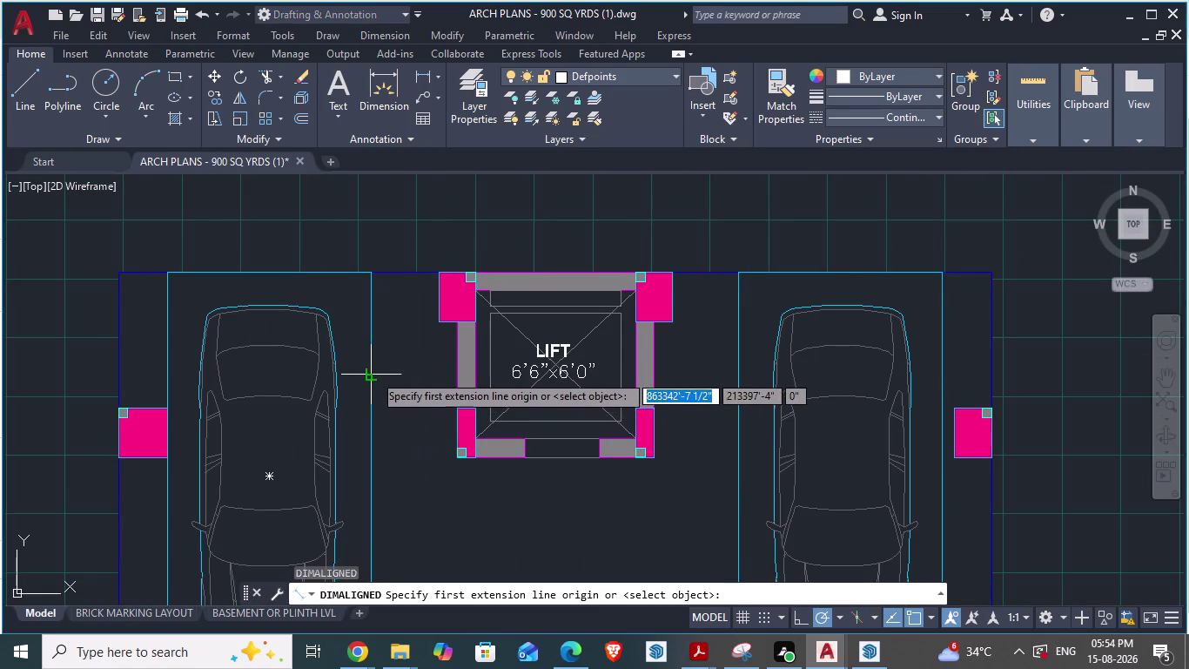
click(373, 373)
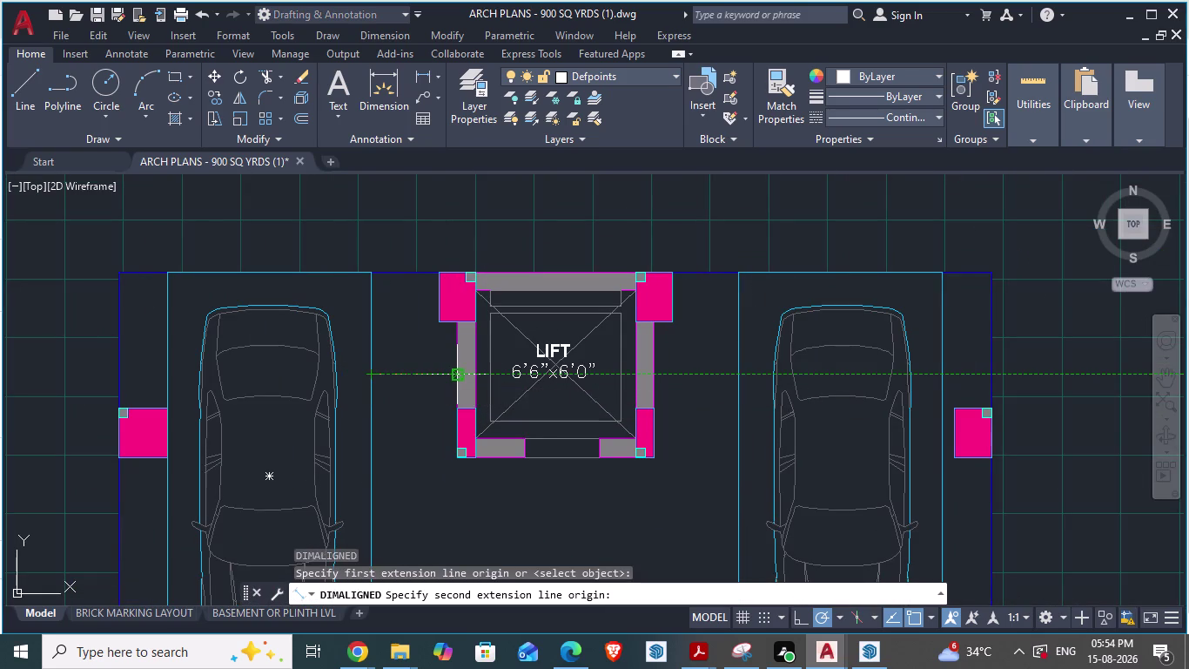
key(Escape)
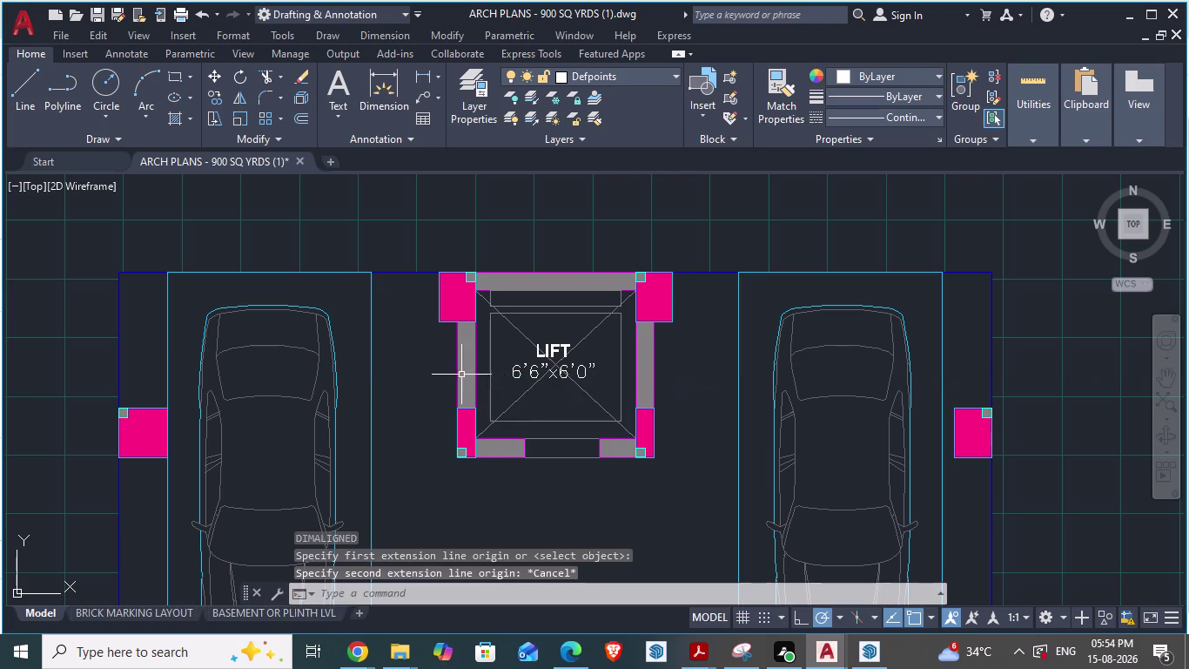
key(alt+Tab)
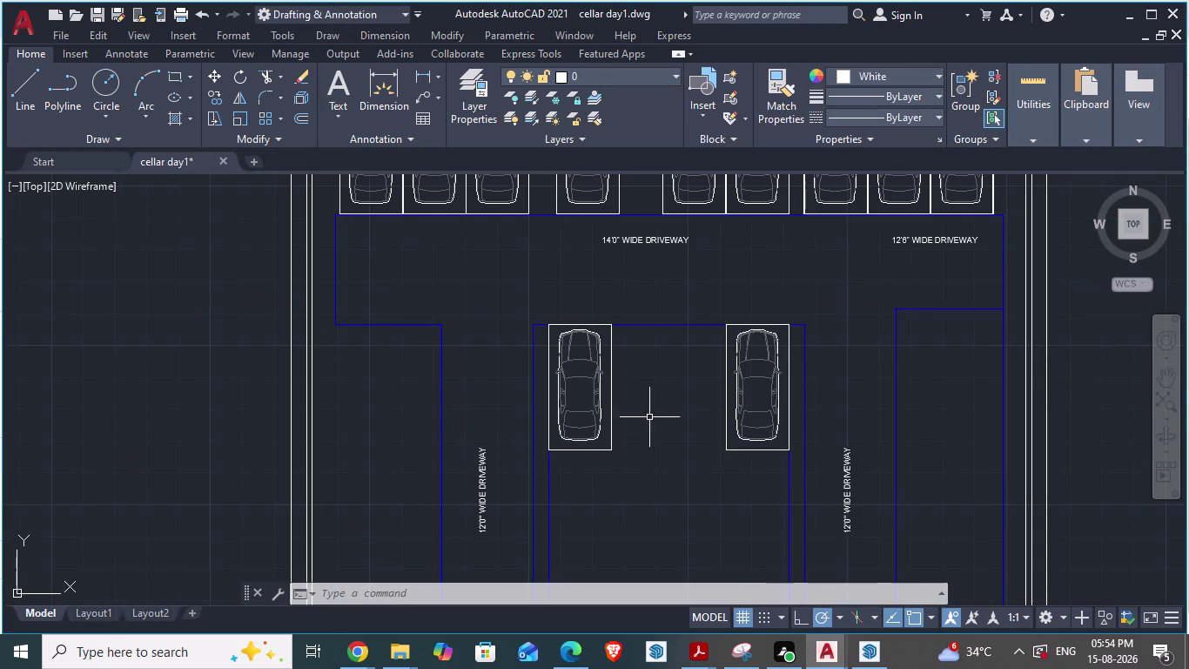
Try a 3'6" offset between the bays, then cancel it.
scroll(up, 3)
key(o)
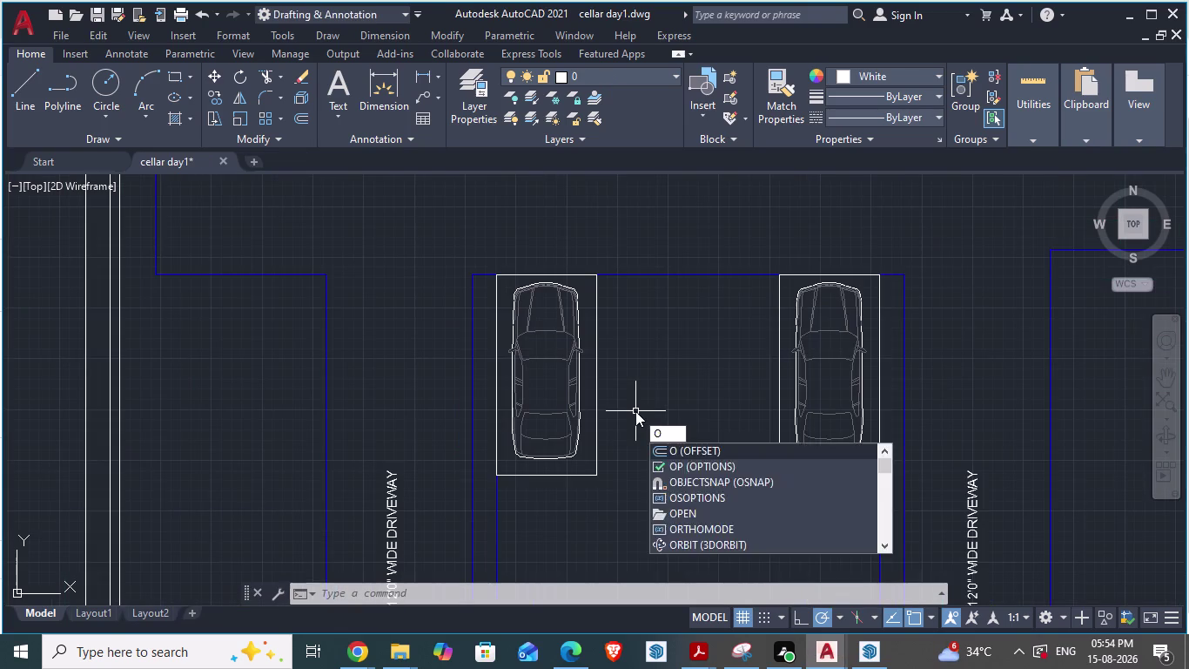
key(Return)
text(3')
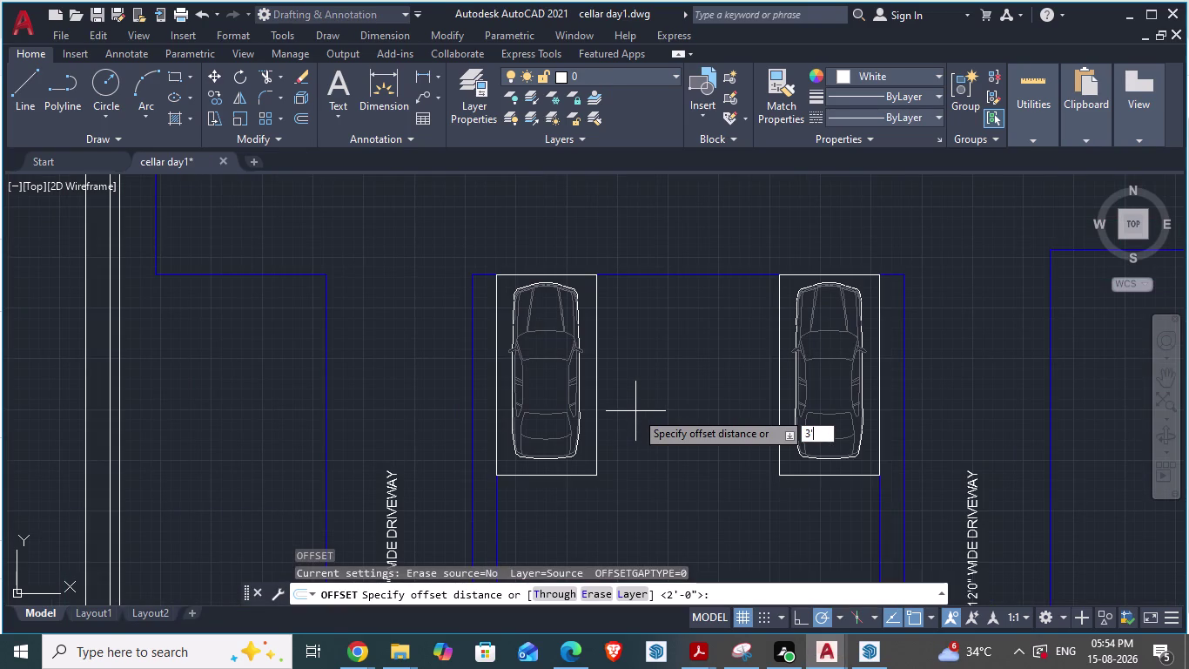
text(6")
key(Return)
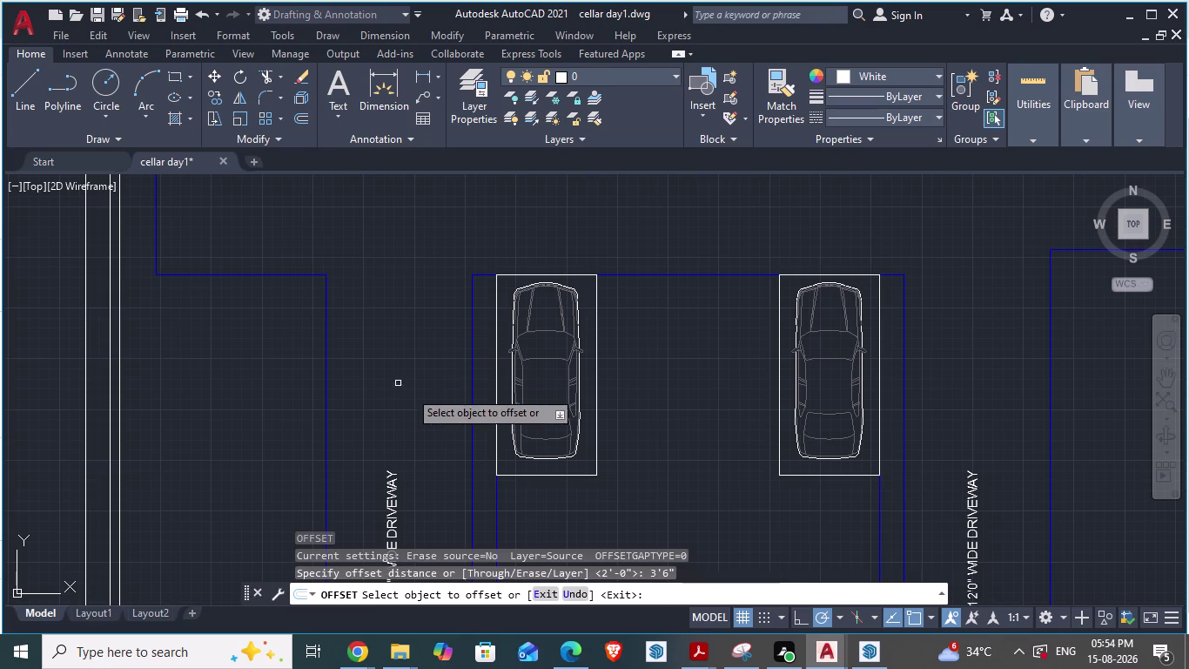
click(597, 358)
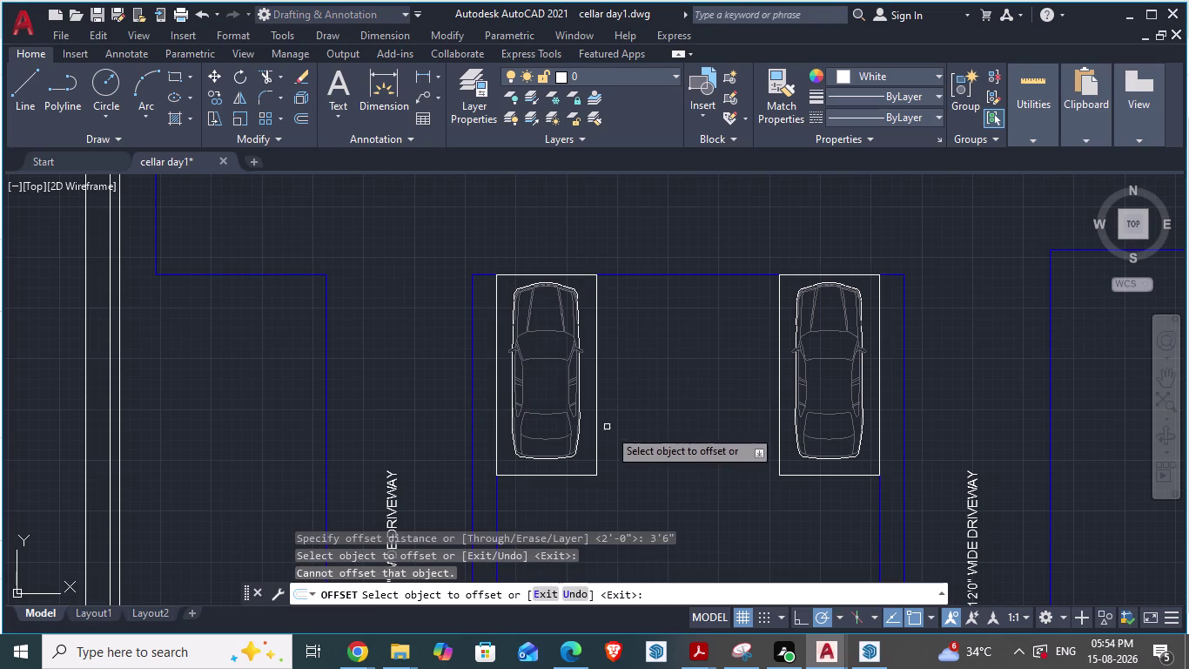
scroll(up, 3)
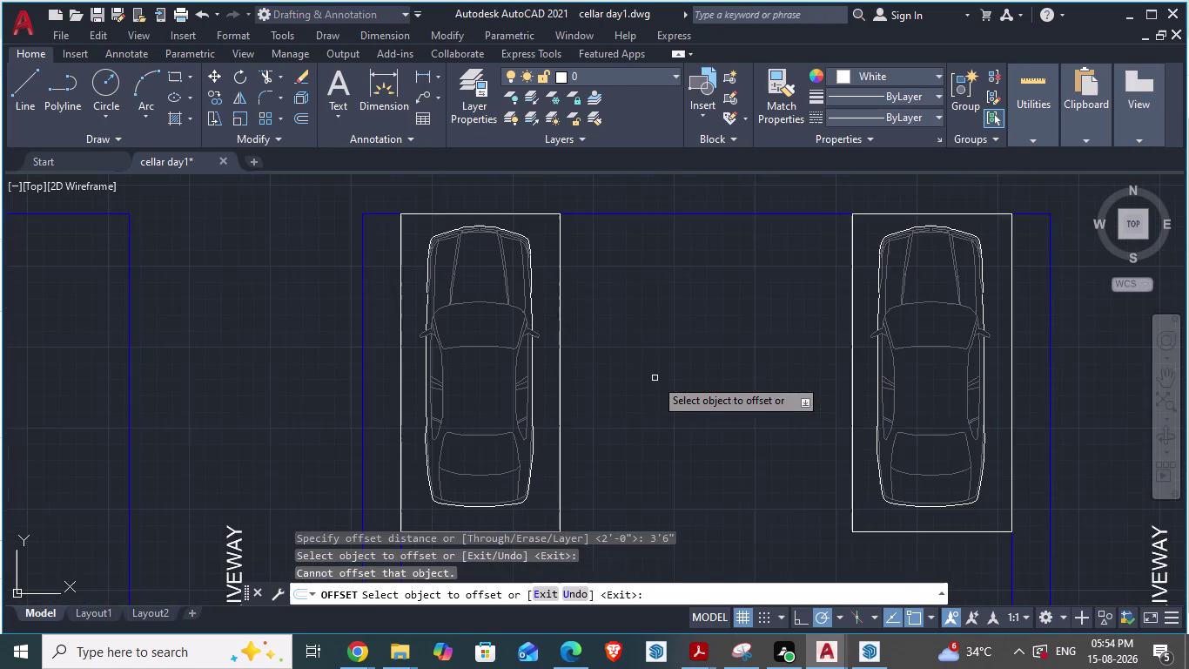
scroll(up, 3)
key(Escape)
Start the LI list command and cancel it.
text(l)
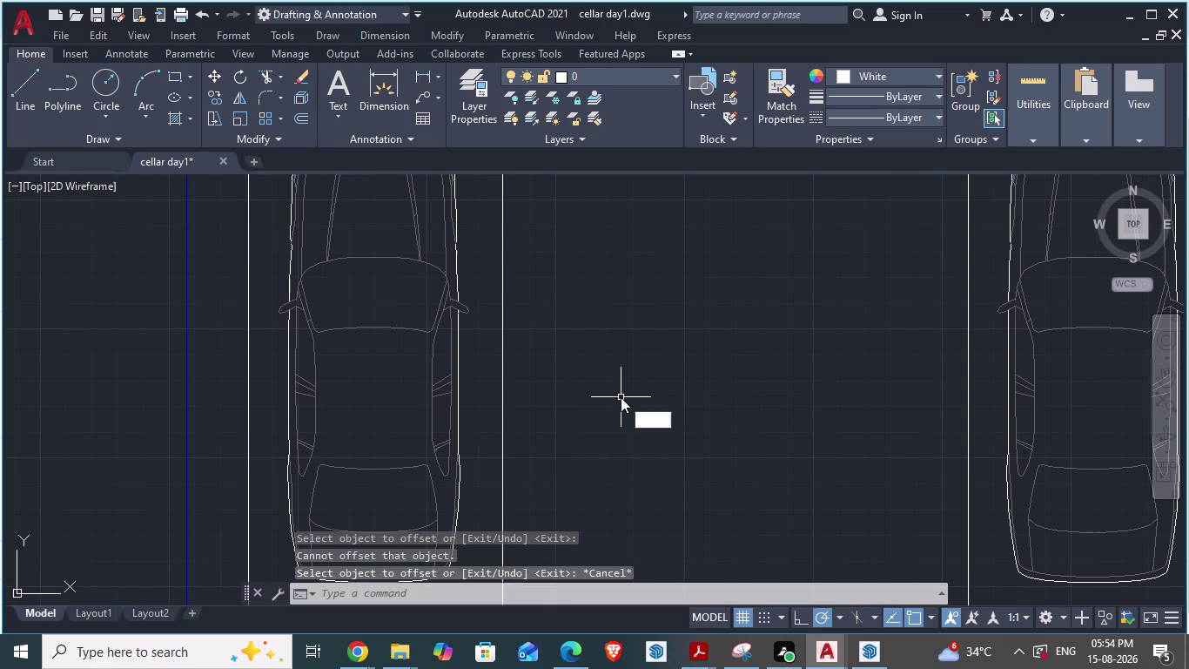
text(i)
key(Return)
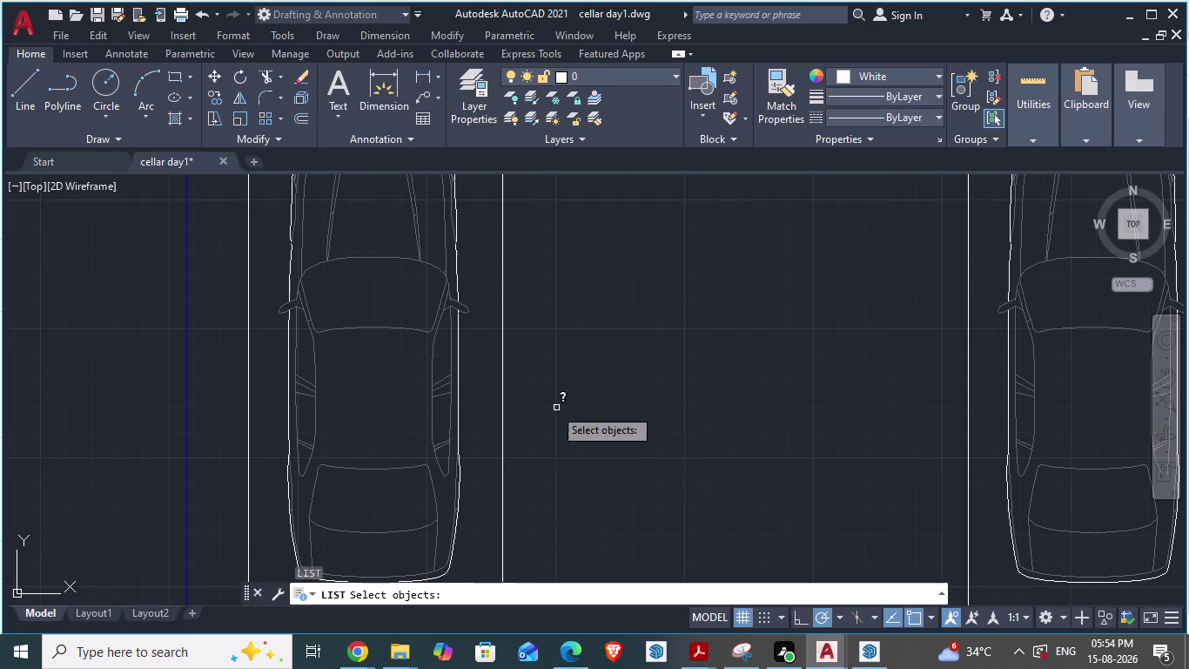
key(Escape)
key(Escape)
key(Escape)
Draw a line from the left bay edge, 3'6" across then downward, and view ARCH PLANS.
key(l)
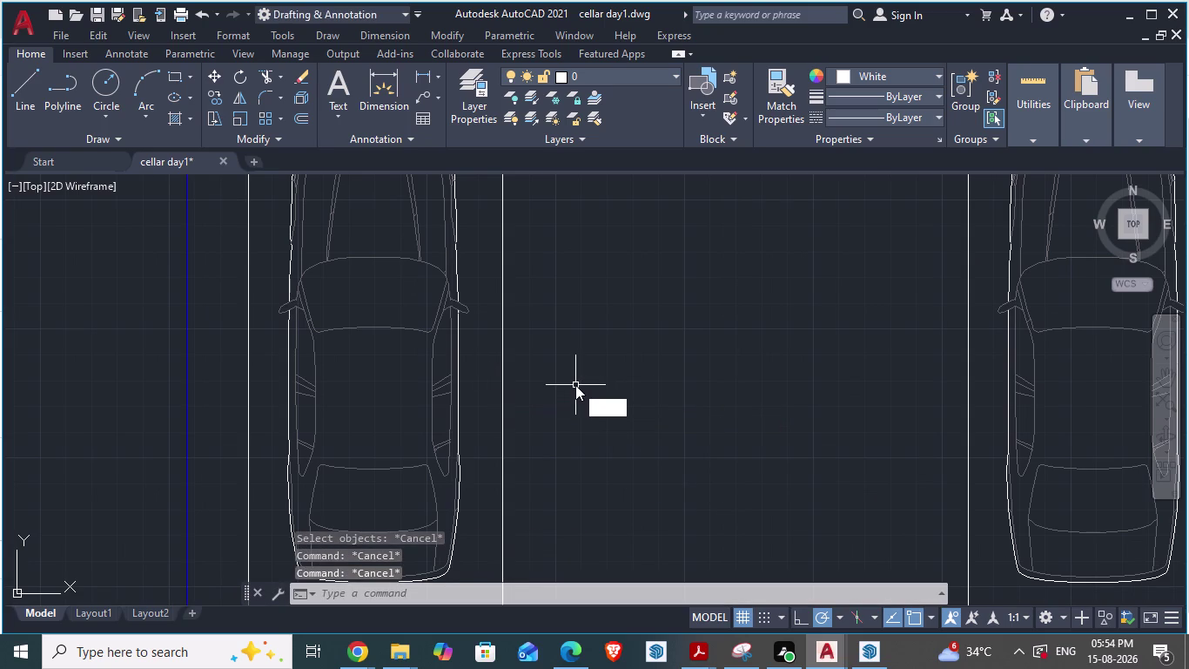
key(Return)
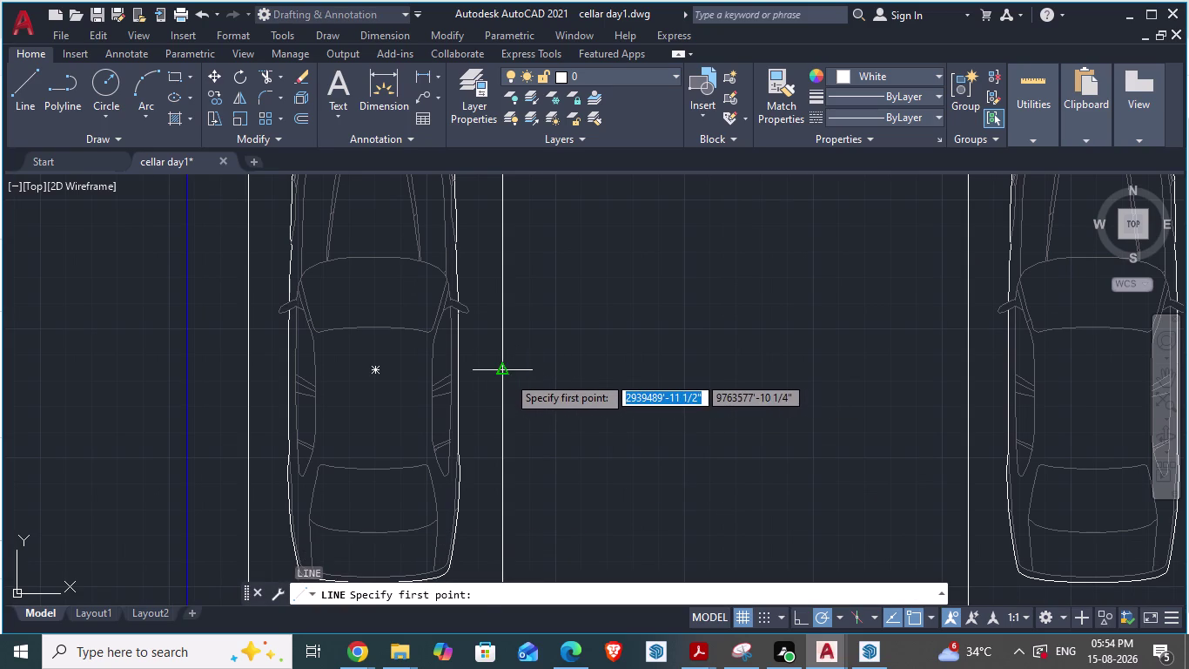
click(506, 375)
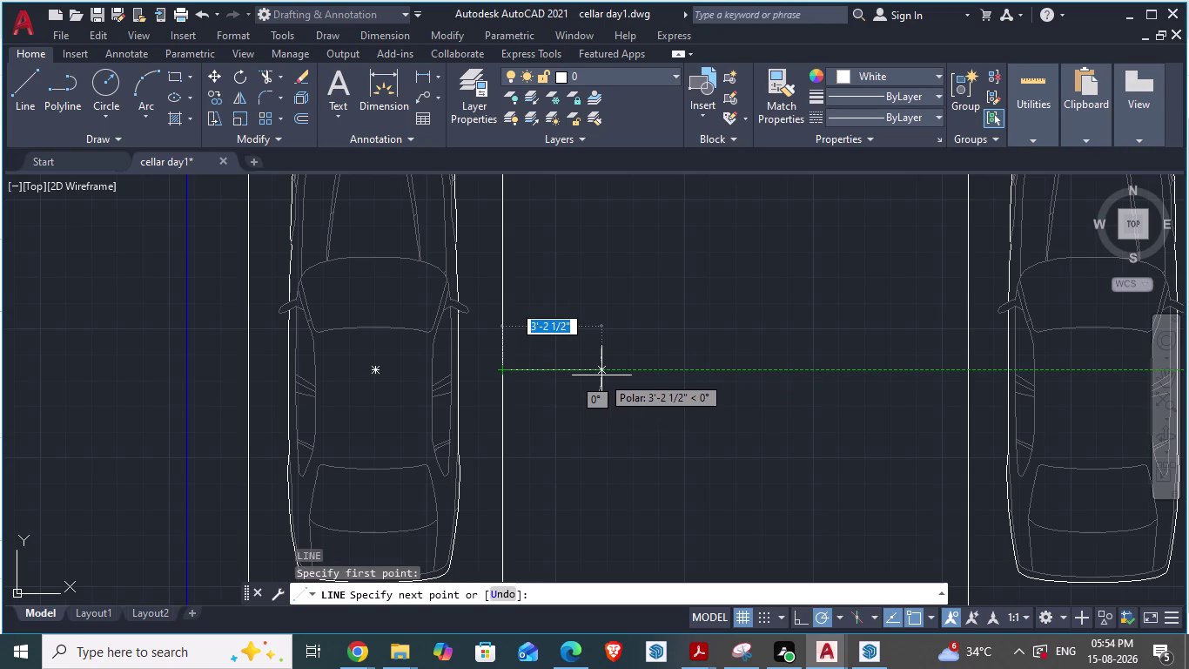
text(3'6")
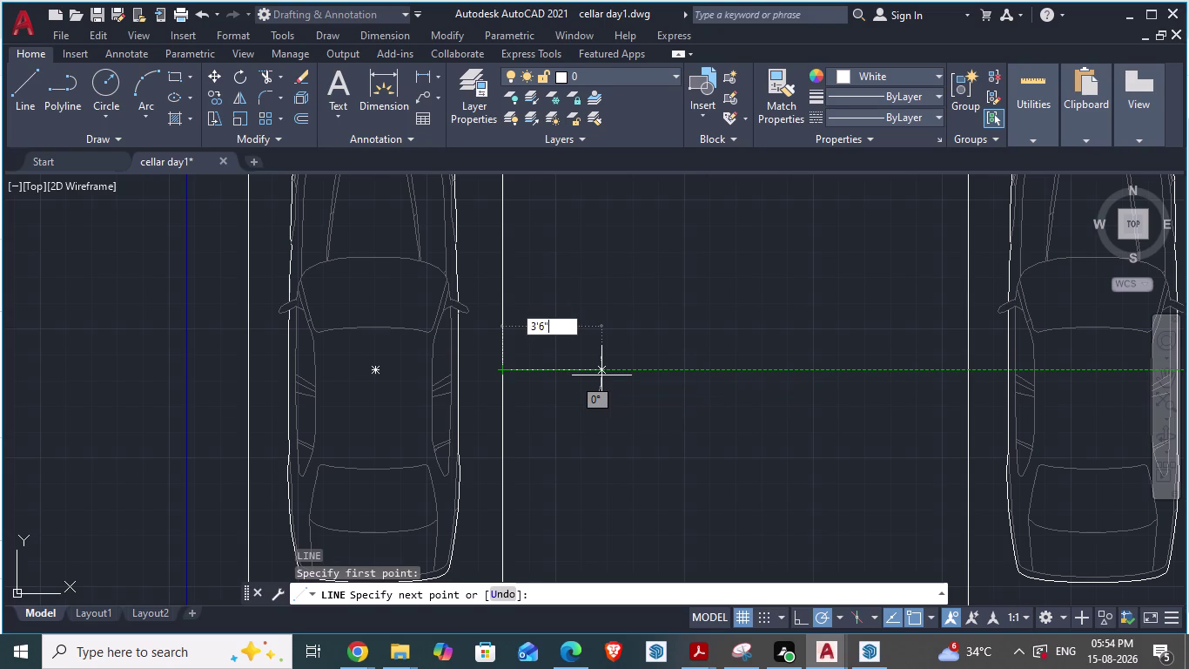
key(Return)
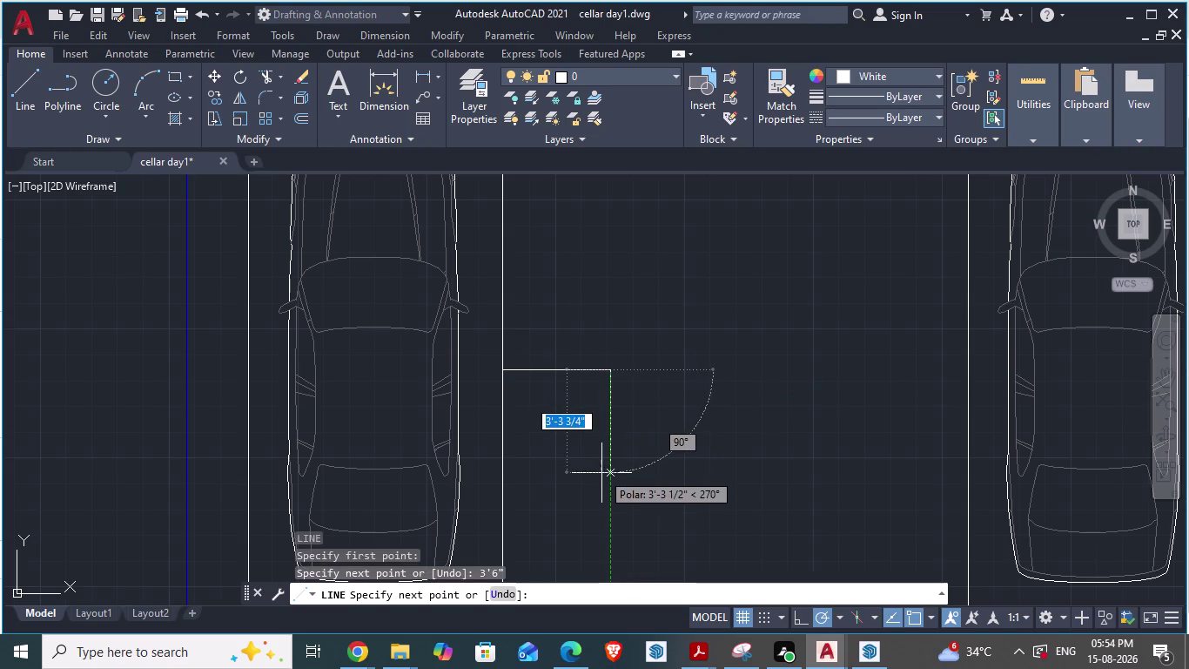
click(601, 473)
key(Escape)
scroll(down, 3)
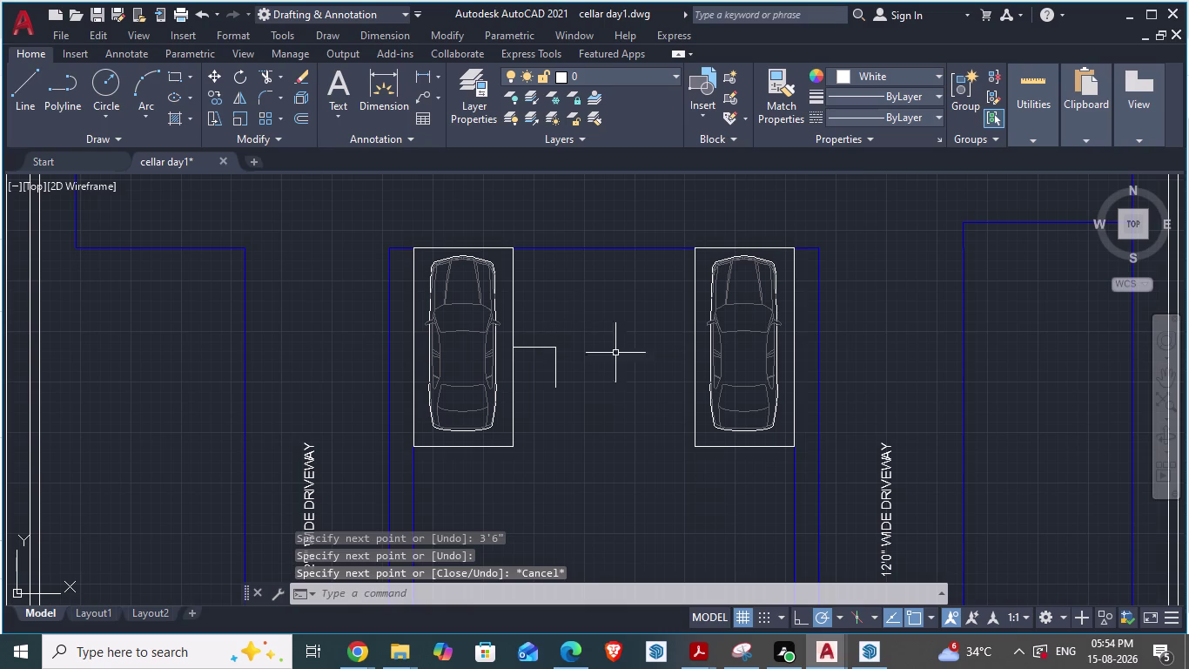
key(alt+Tab)
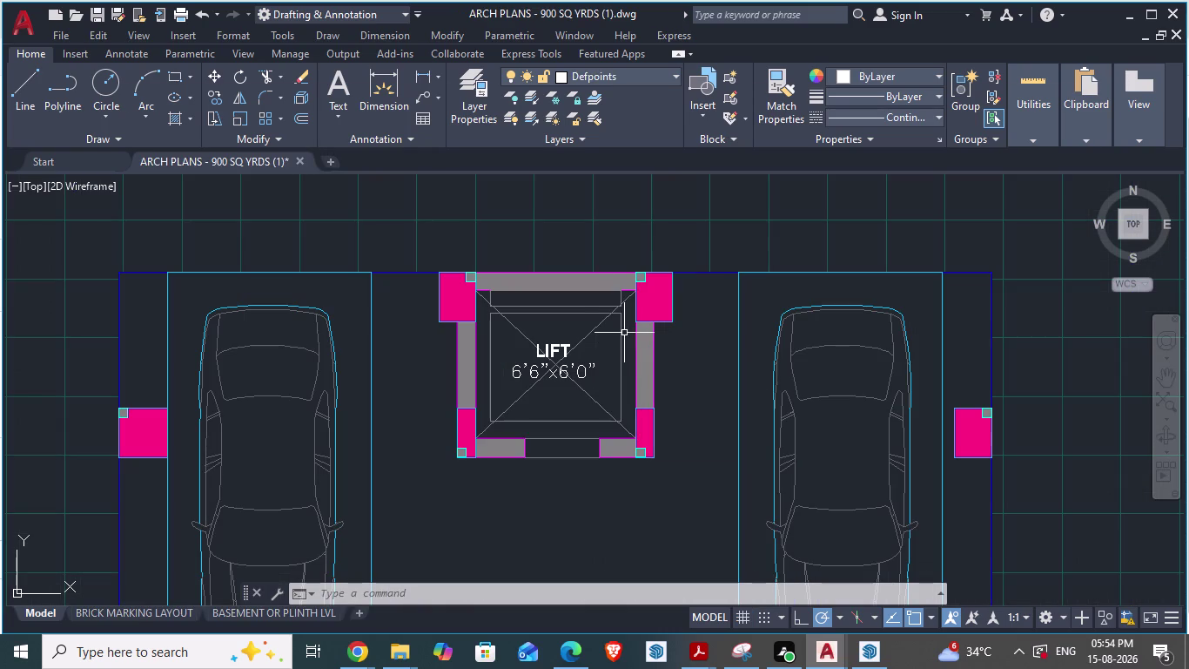
scroll(up, 3)
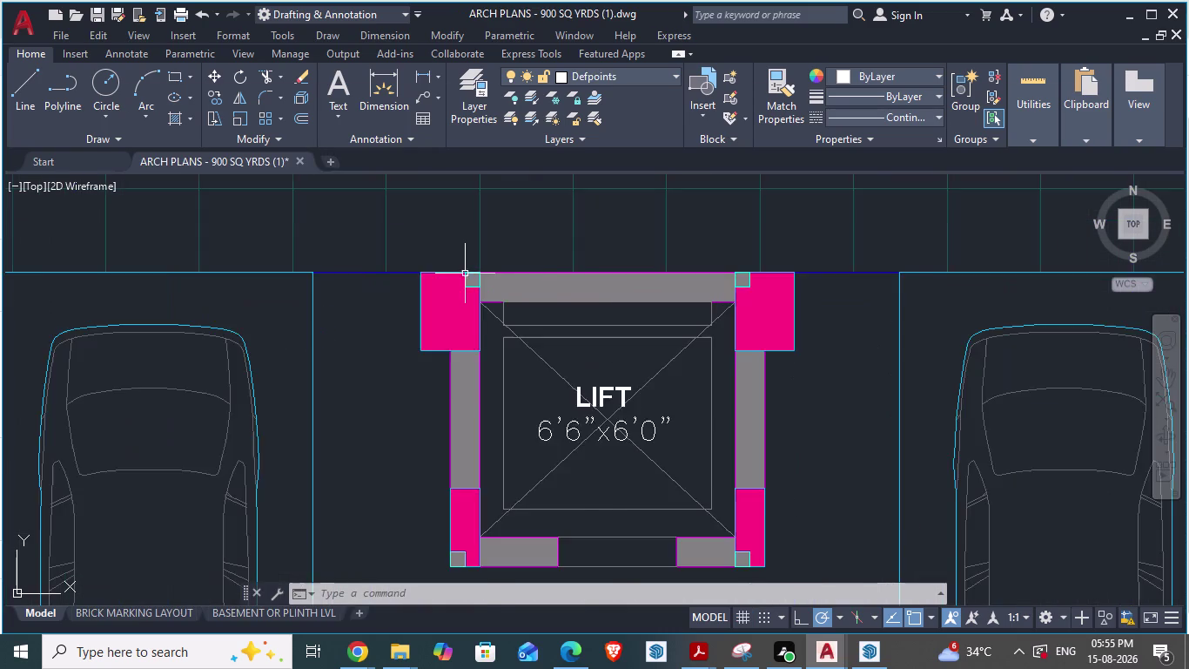
scroll(up, 3)
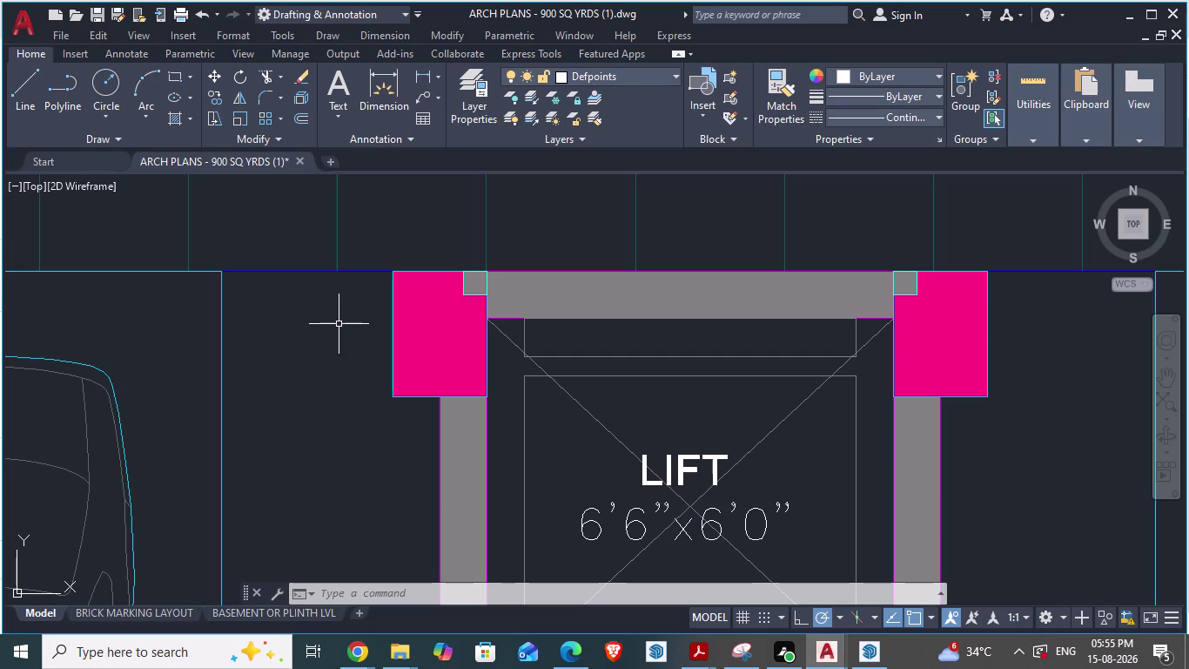
text(da)
key(Return)
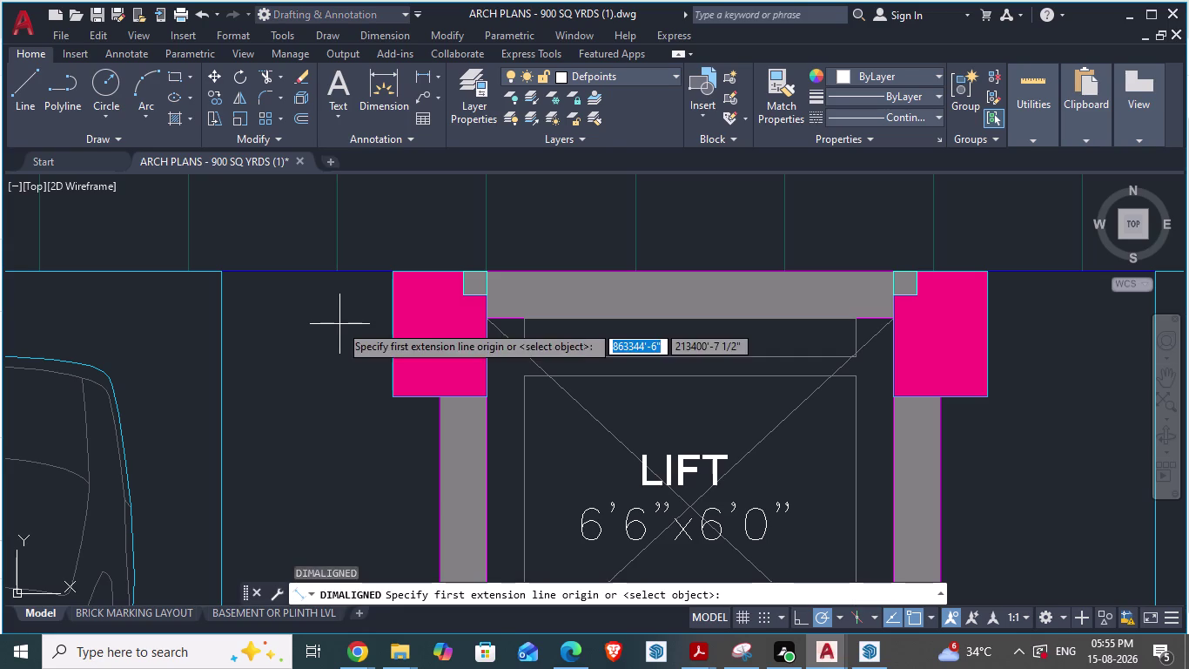
click(221, 274)
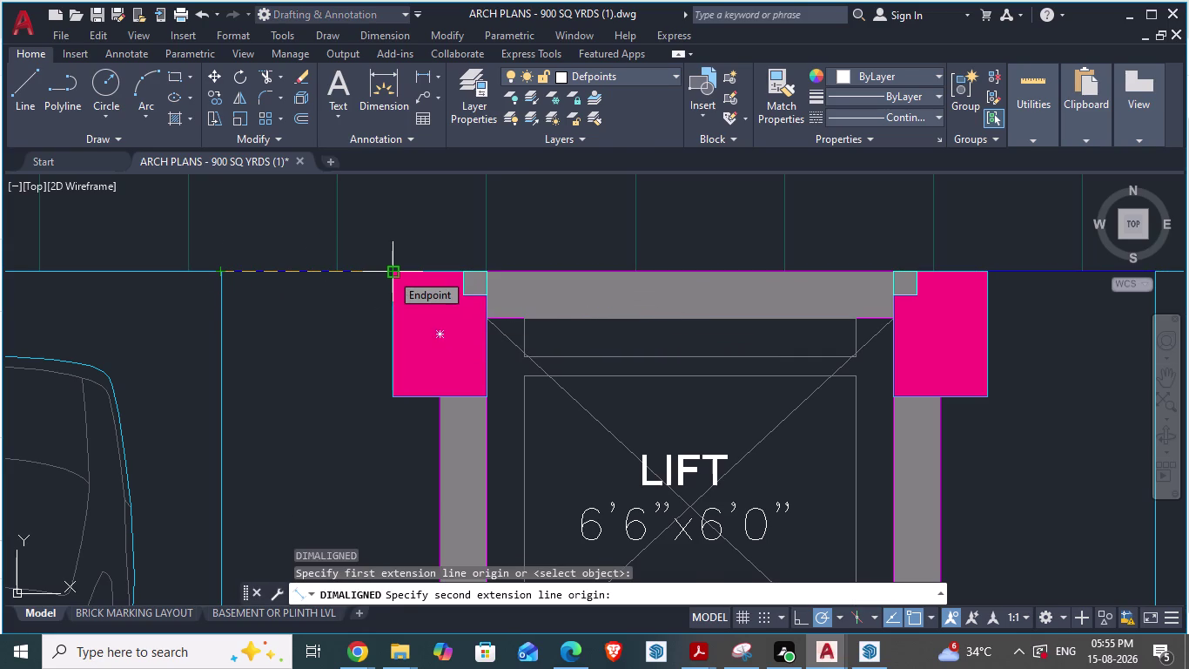
key(Escape)
scroll(down, 3)
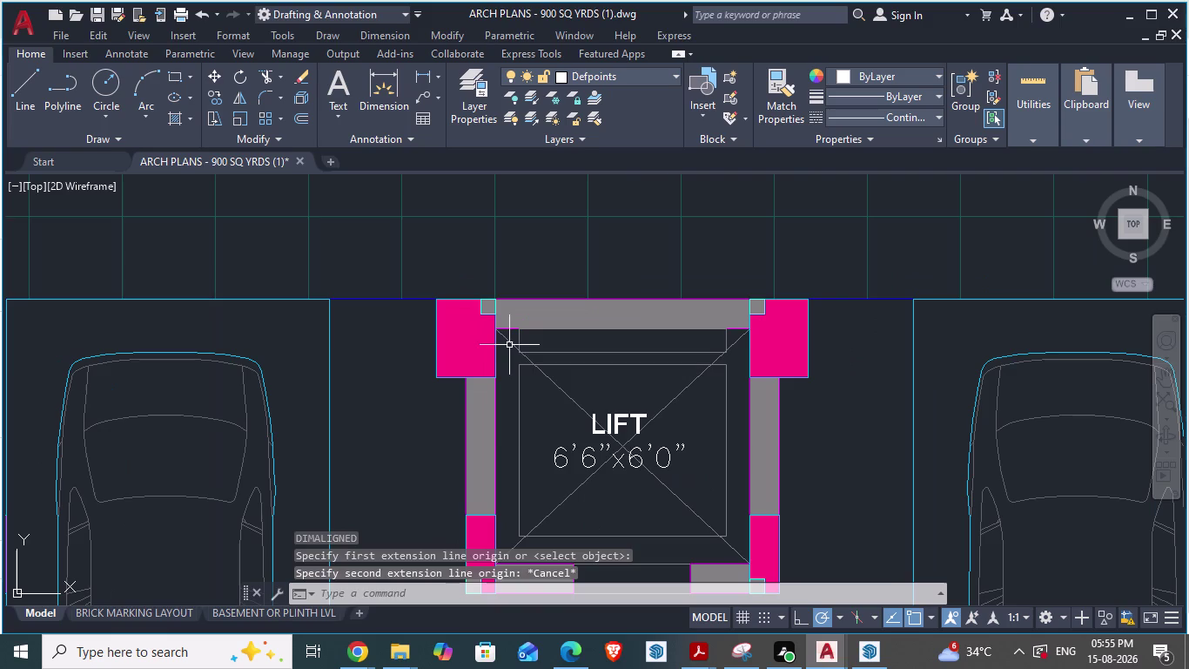
key(alt+Tab)
scroll(up, 3)
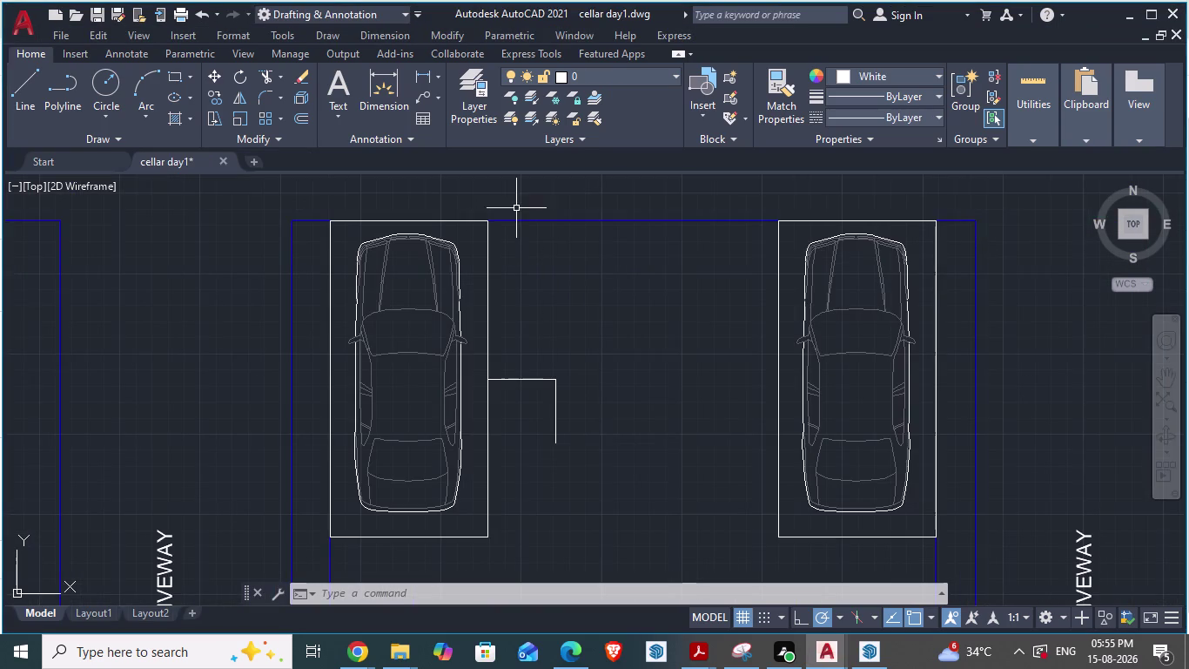
Draw a line from the bay's top corner, 2'9" across then downward, and view ARCH PLANS.
scroll(up, 3)
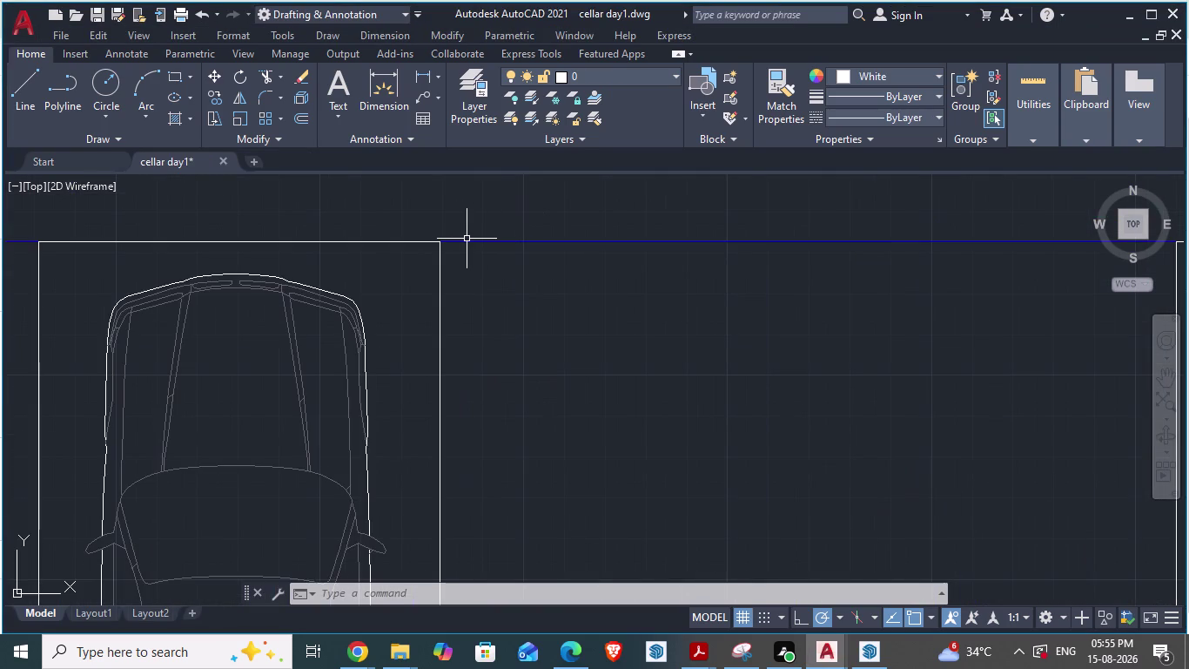
key(l)
key(Return)
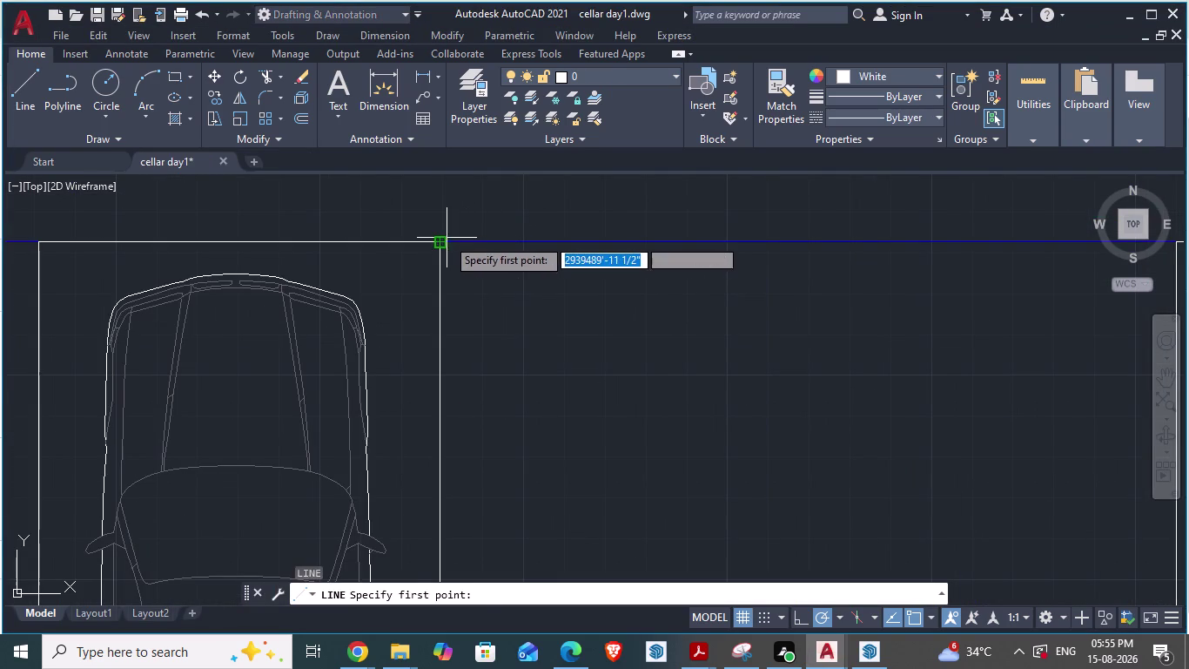
click(445, 238)
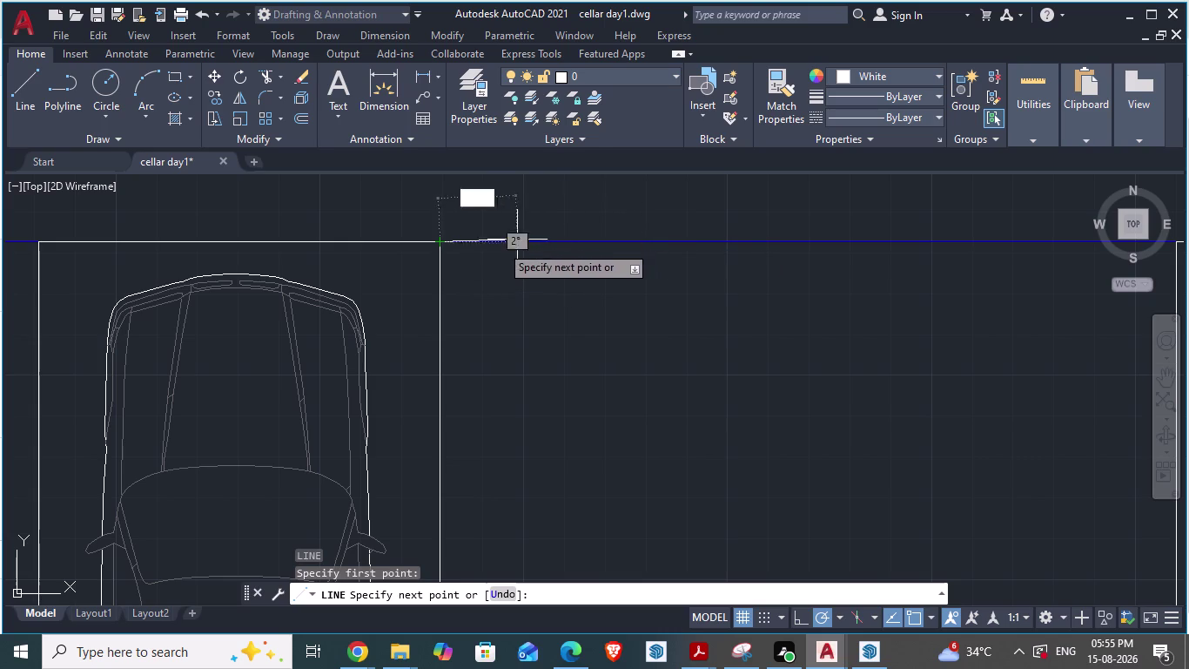
scroll(up, 3)
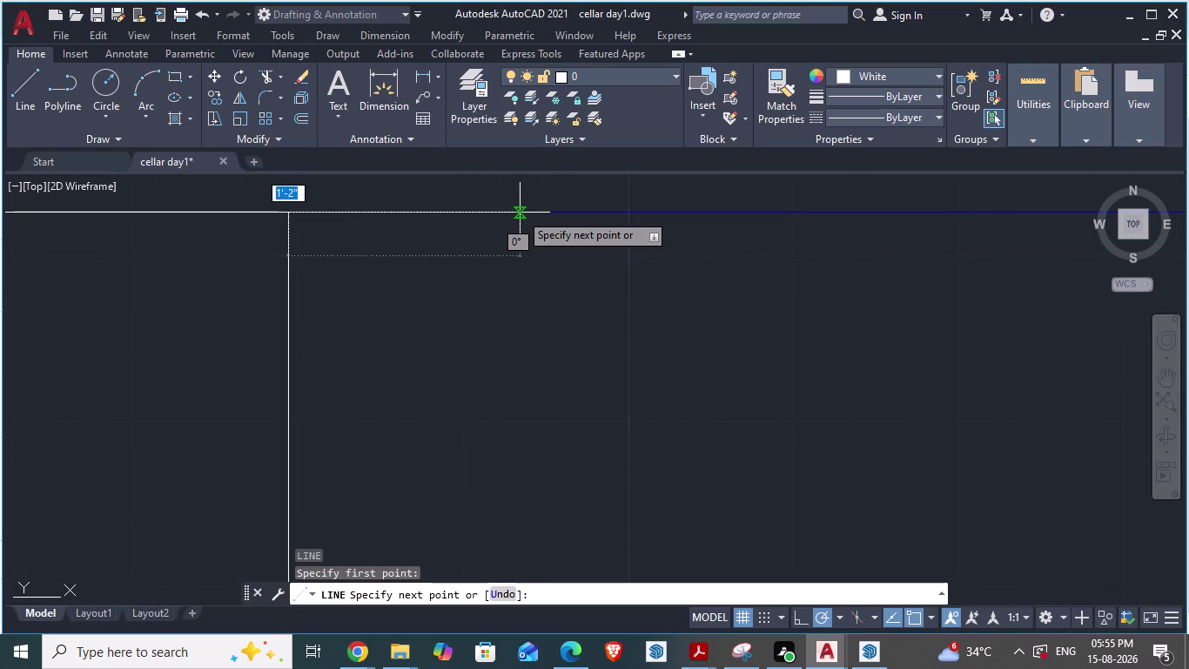
text(2')
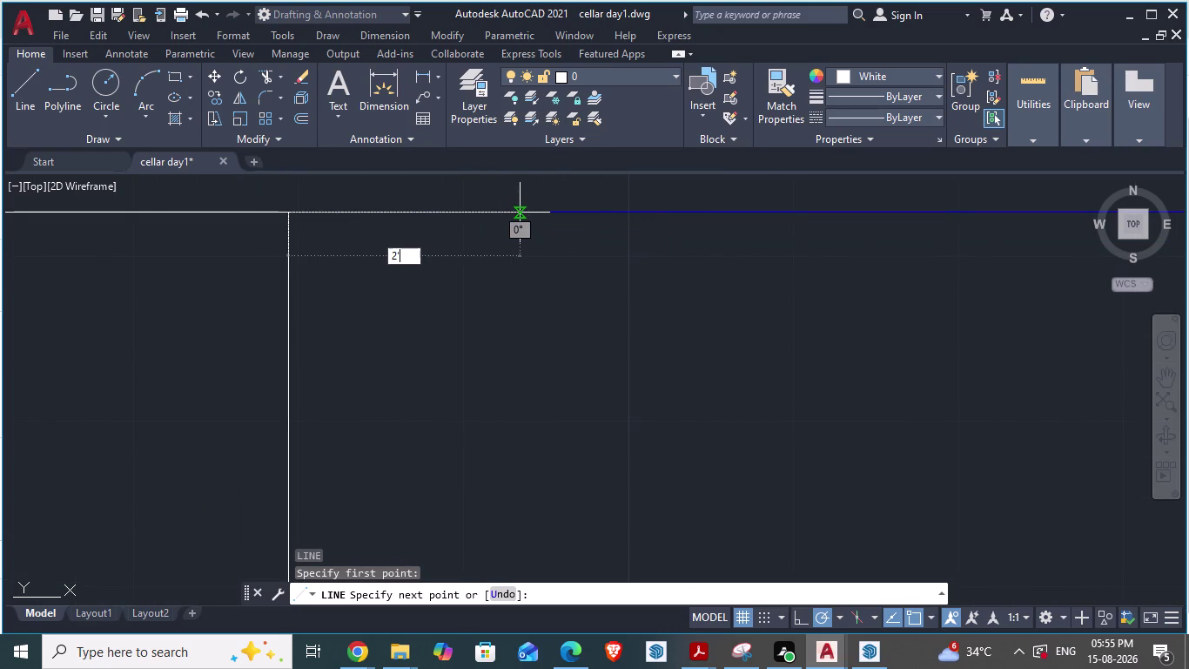
text(9")
key(Return)
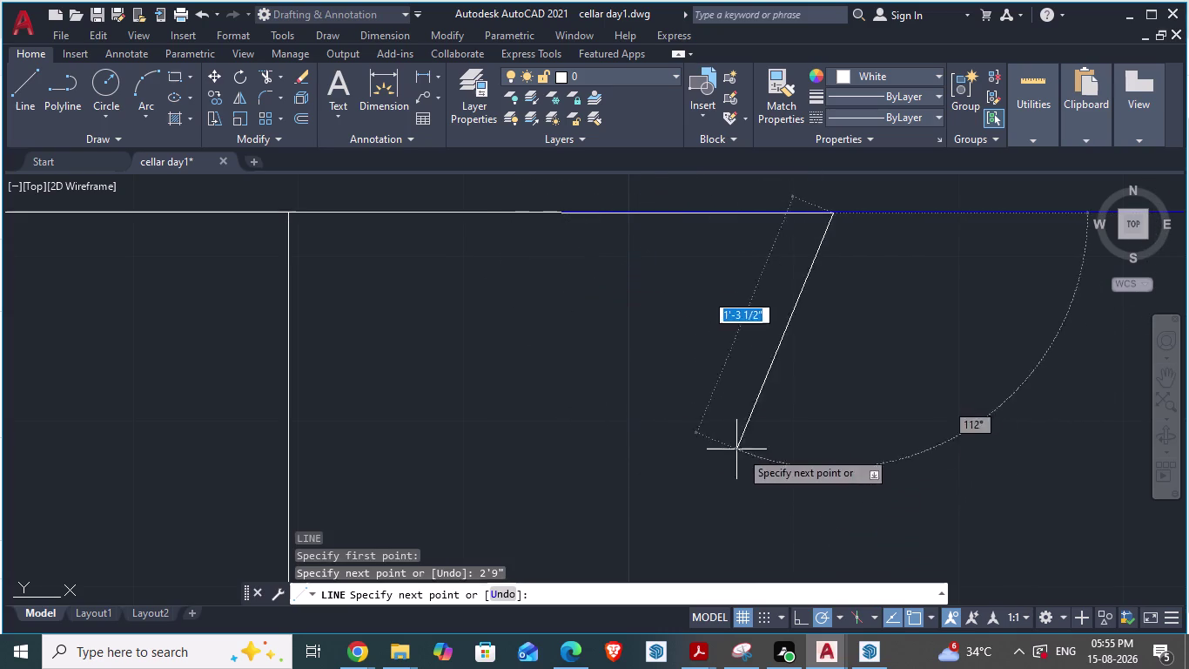
scroll(down, 3)
scroll(down, 3)
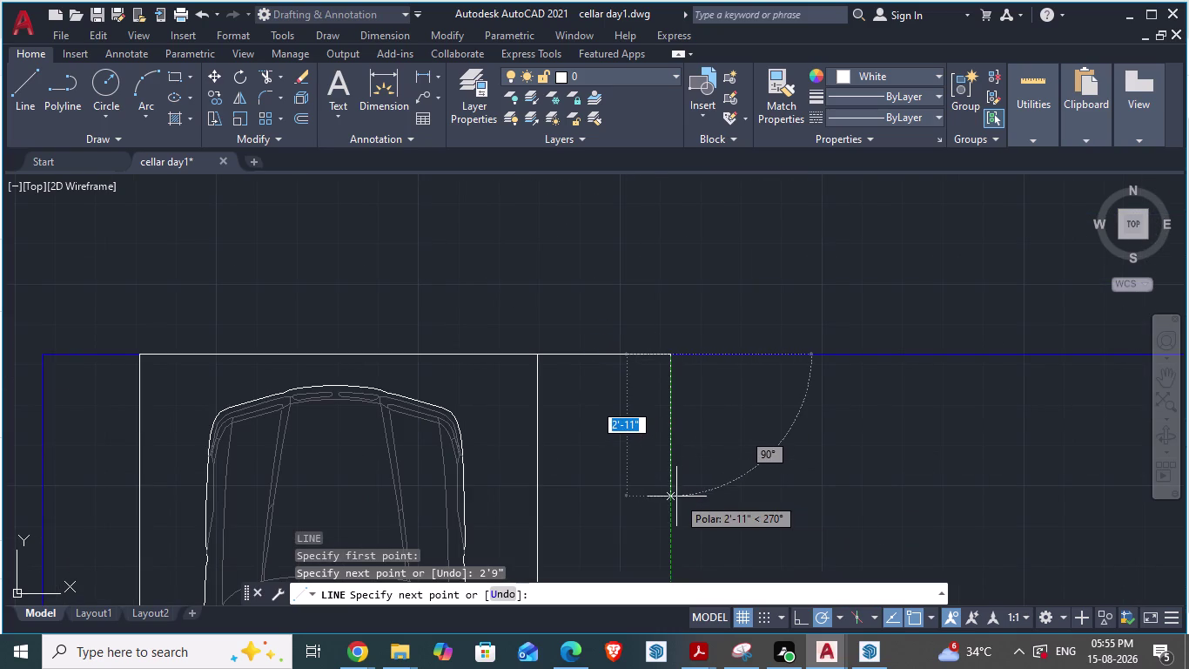
click(673, 496)
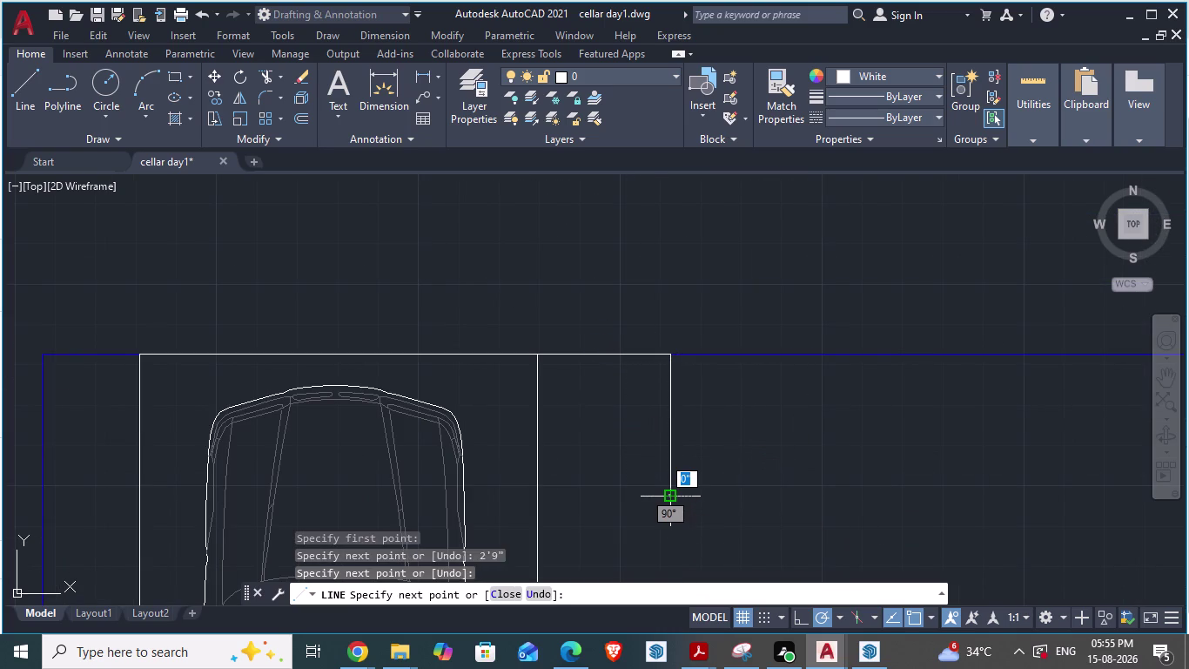
key(Escape)
scroll(down, 3)
key(alt+Tab)
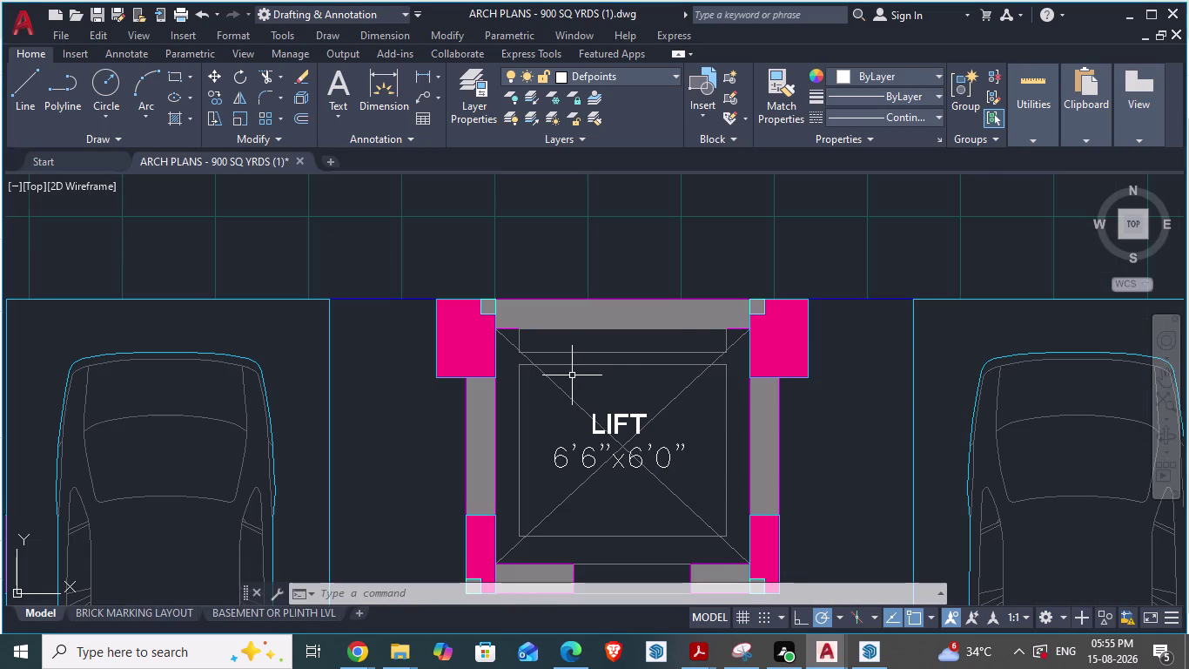
Switch back and forth between the cellar plan and ARCH PLANS drawings to compare them.
scroll(down, 3)
key(alt+Tab)
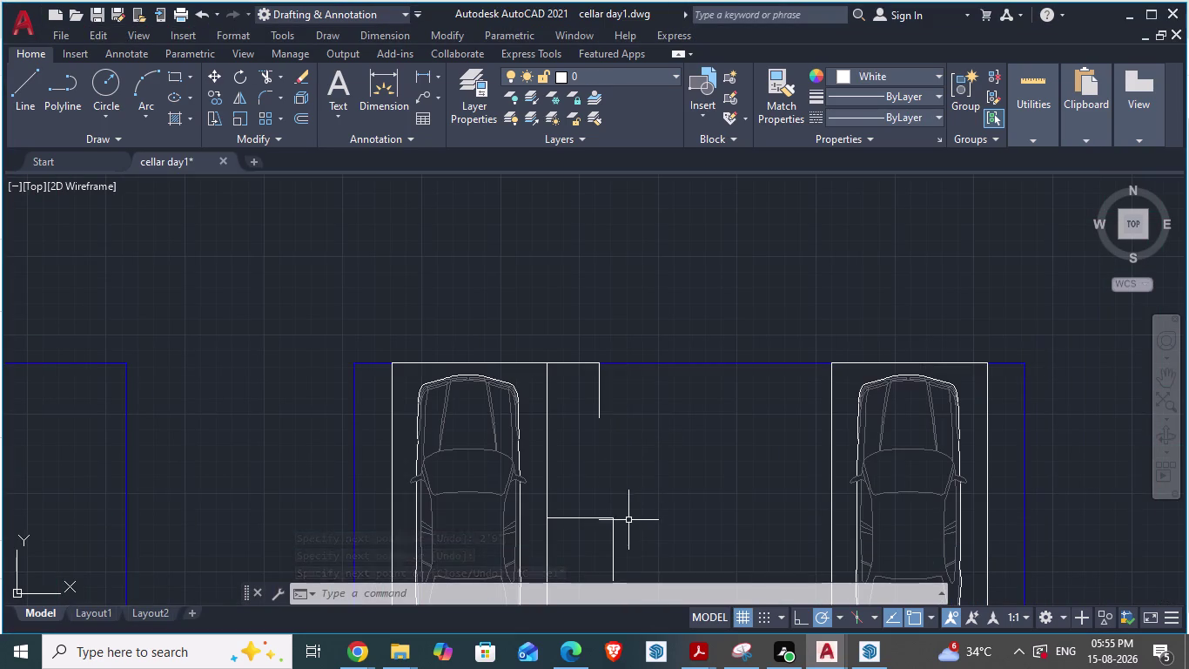
key(alt+Tab)
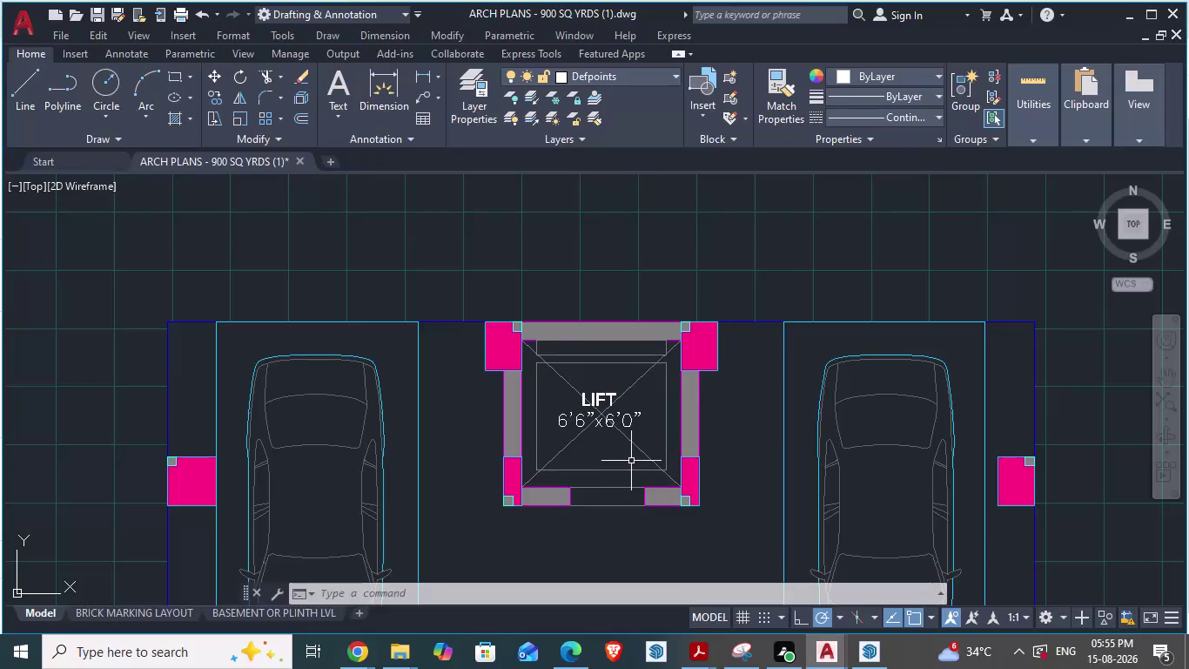
key(alt+Tab)
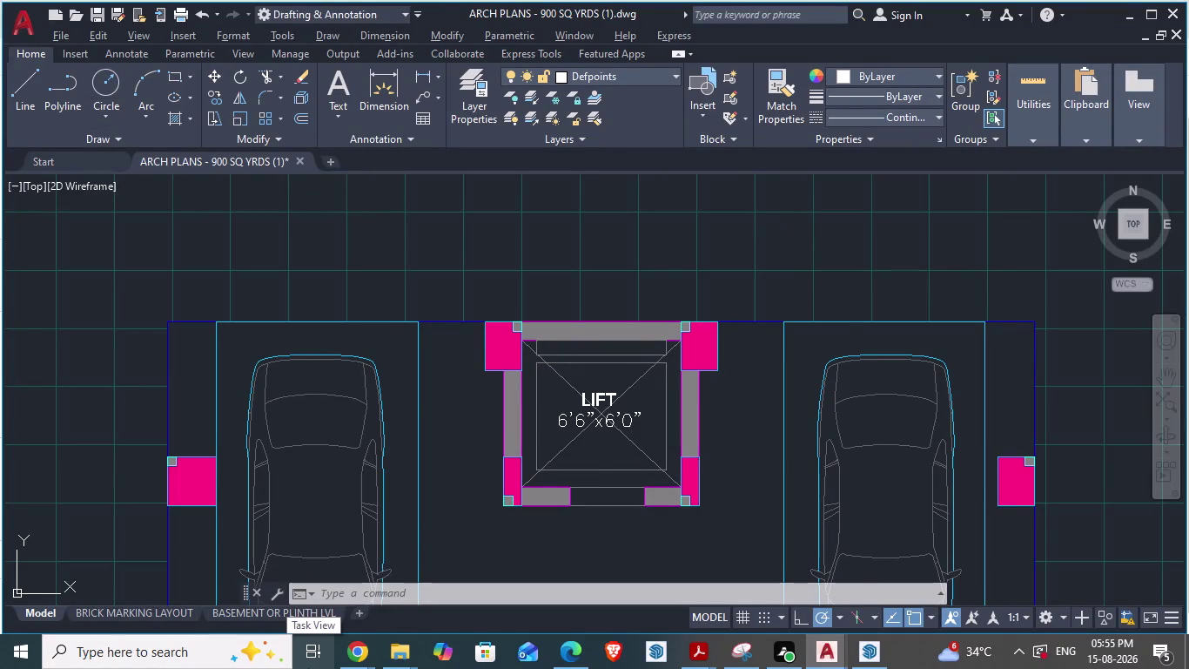
scroll(down, 3)
scroll(down, 3)
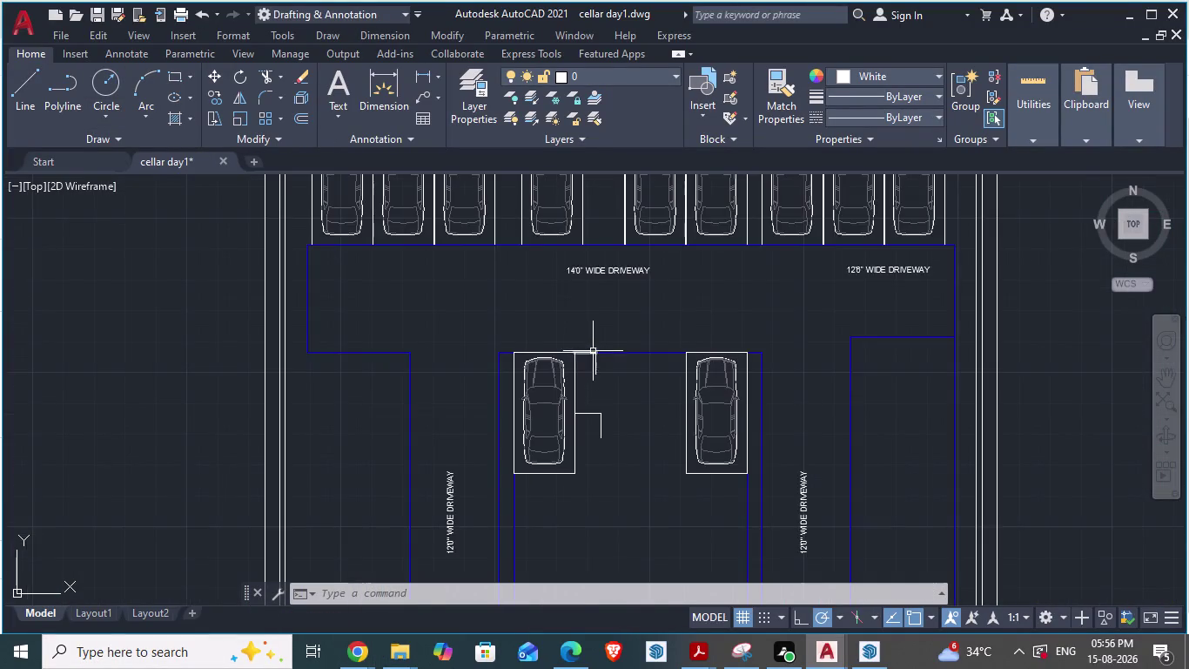
scroll(up, 3)
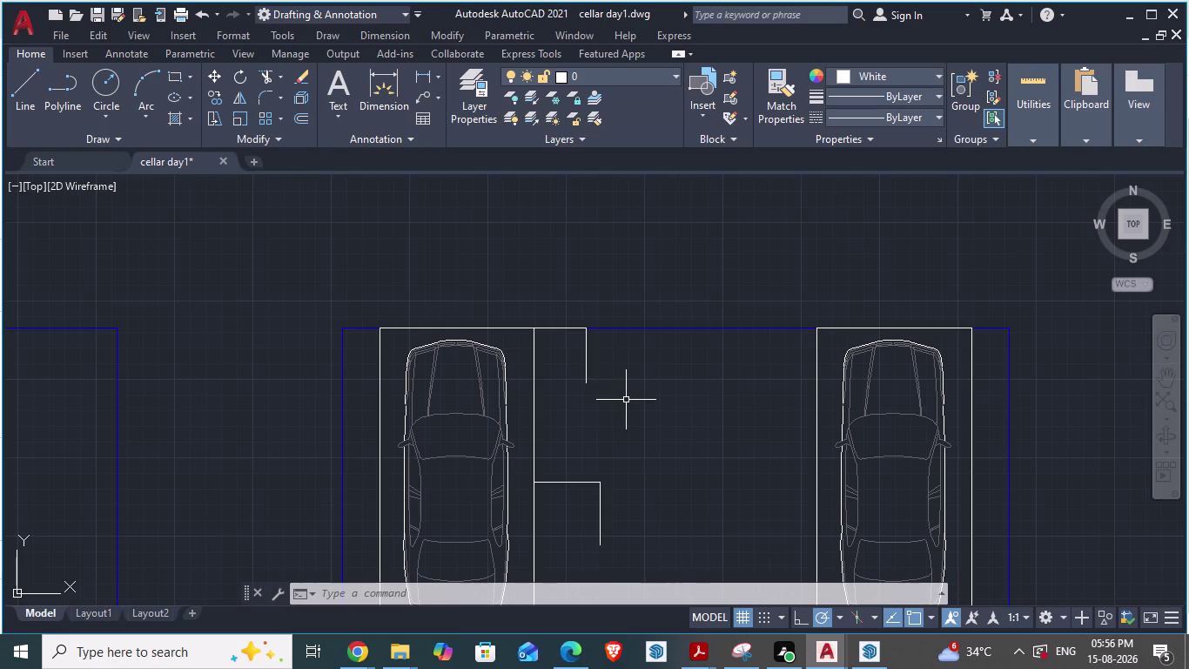
key(alt+Tab)
Try a DA dimension near the lift column, cancel it, and return to cellar day1.
scroll(up, 3)
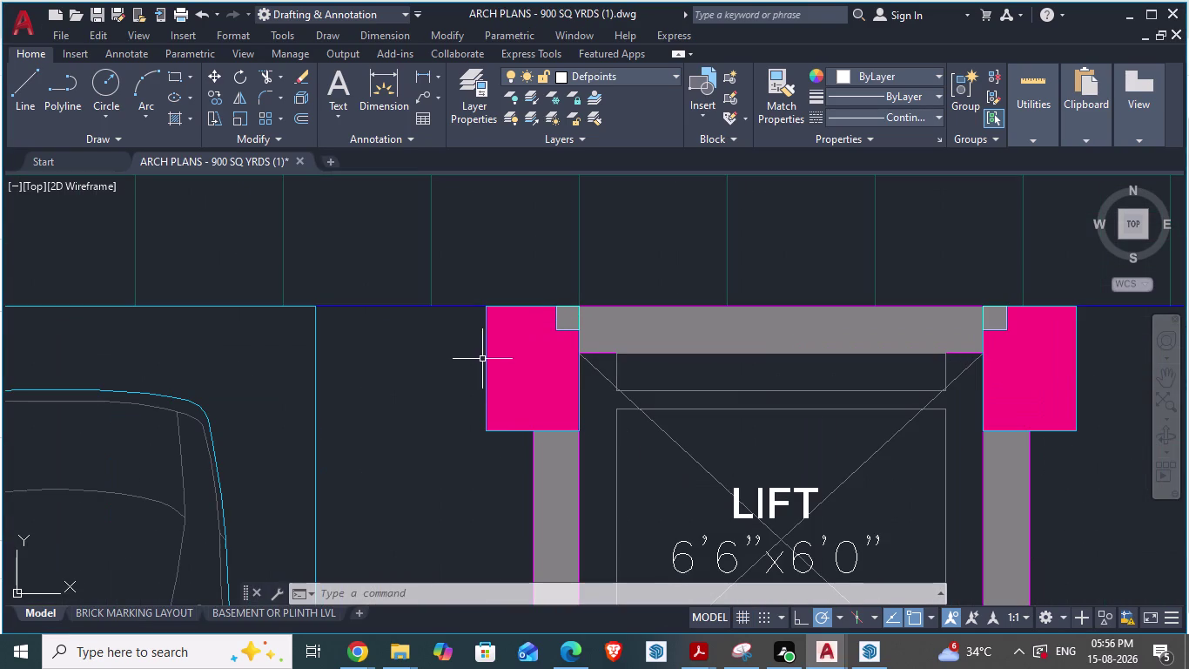
click(482, 358)
text(da)
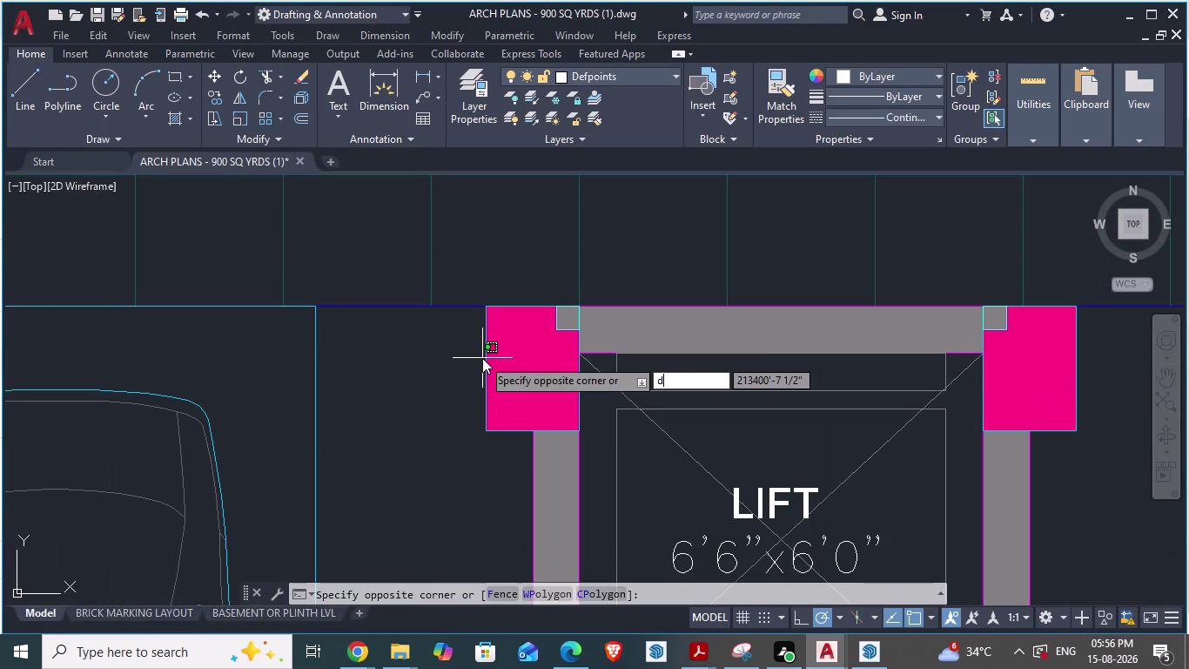
key(Return)
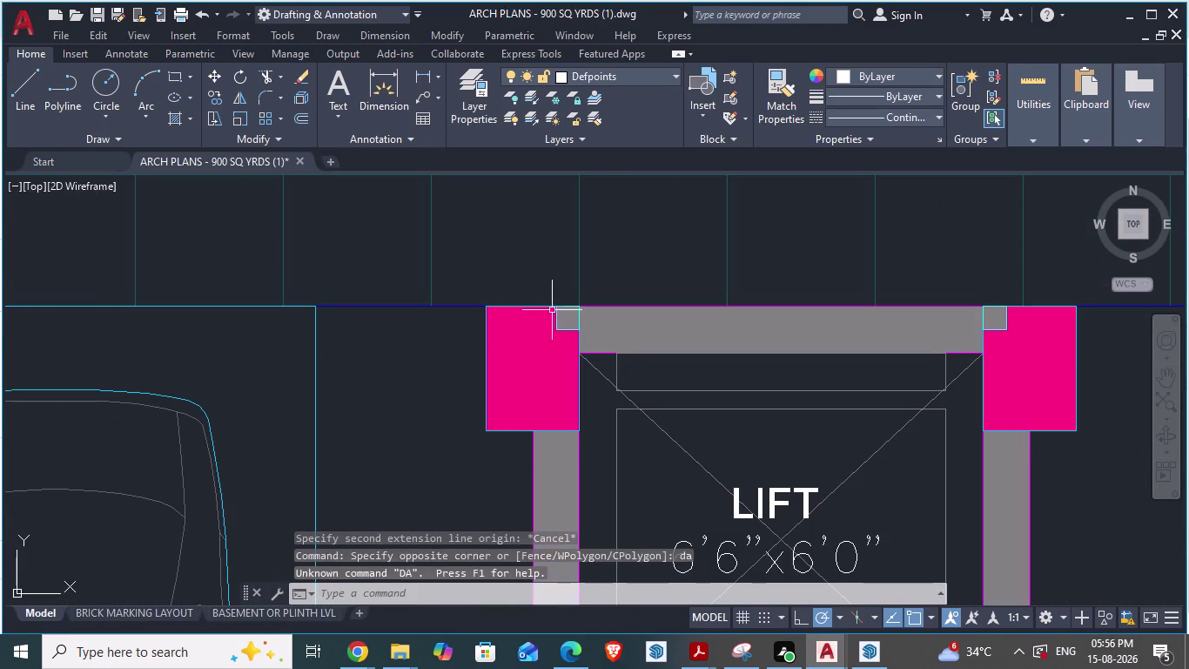
scroll(up, 3)
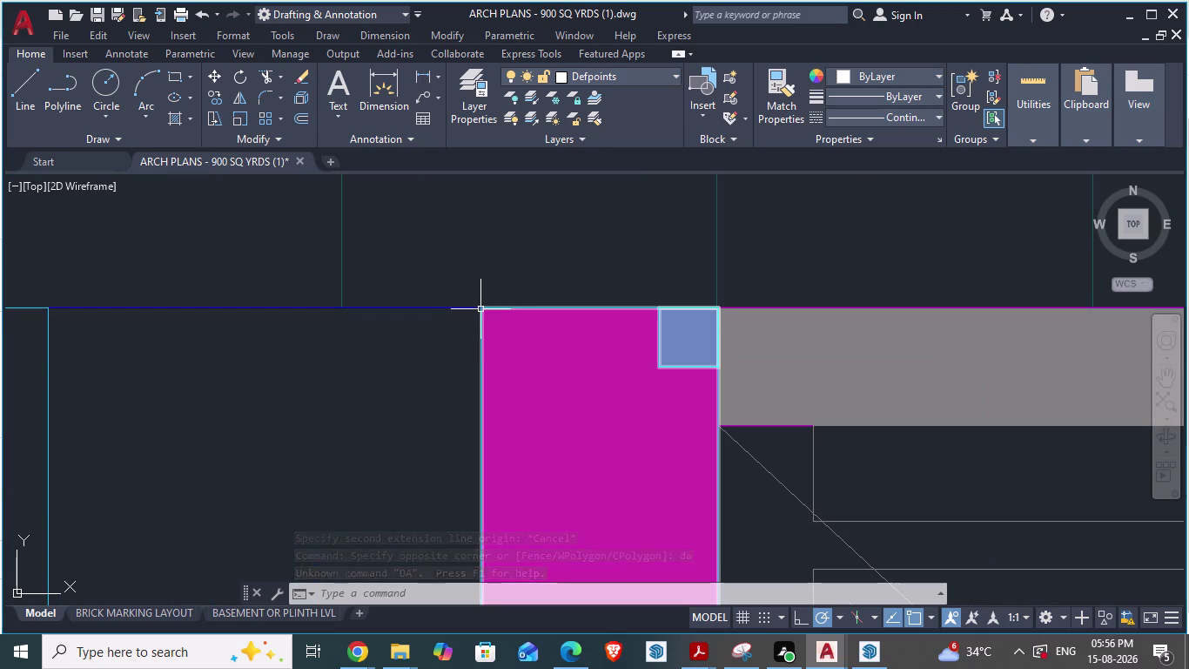
scroll(down, 3)
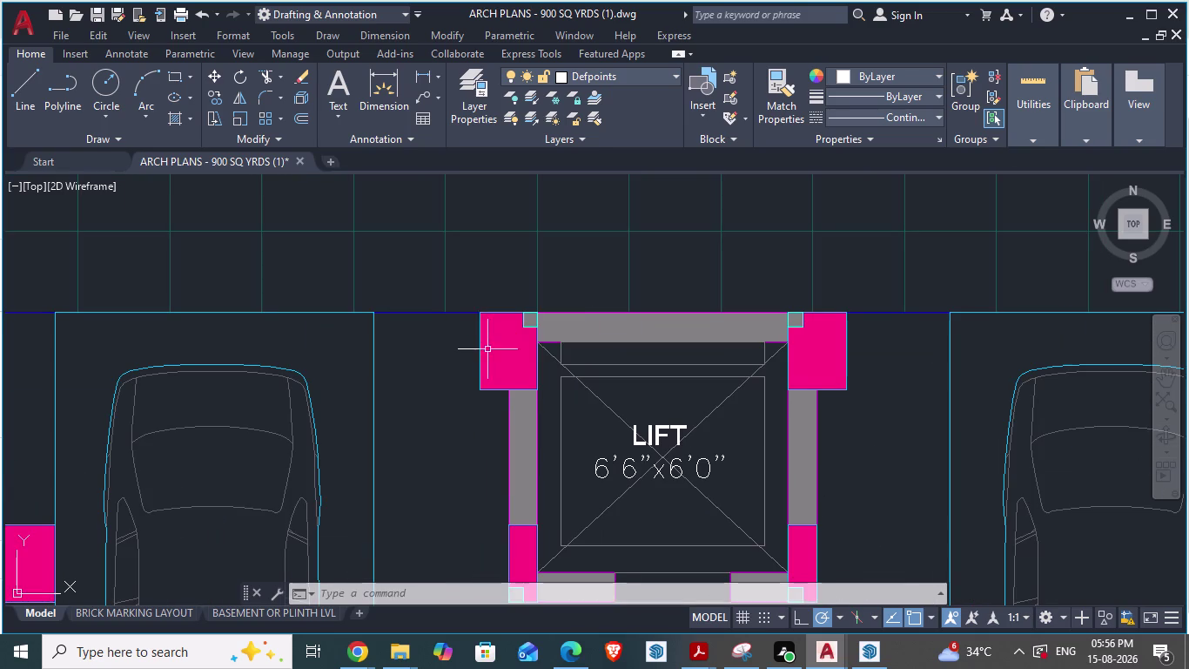
scroll(down, 3)
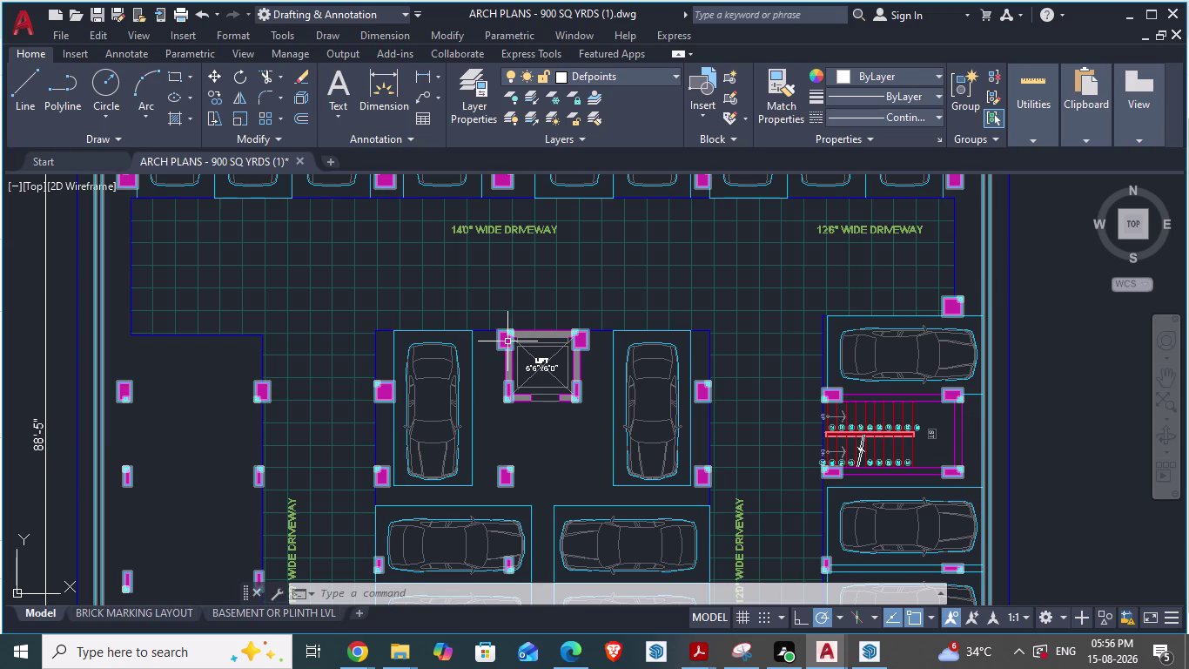
scroll(down, 3)
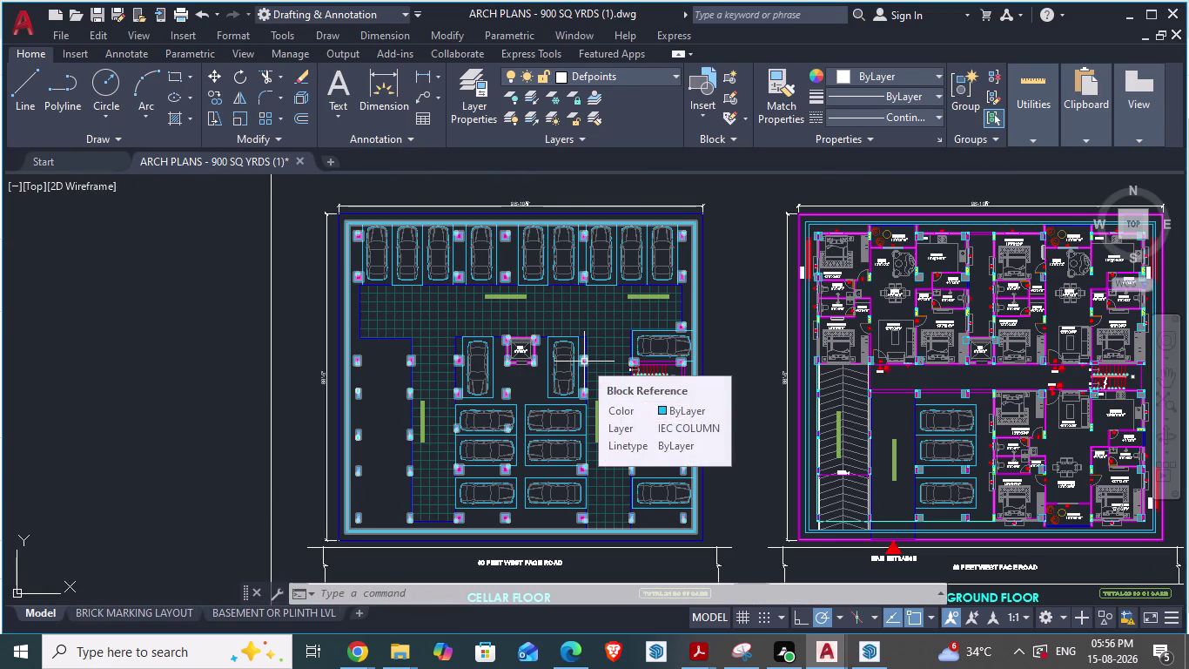
key(Escape)
key(Escape)
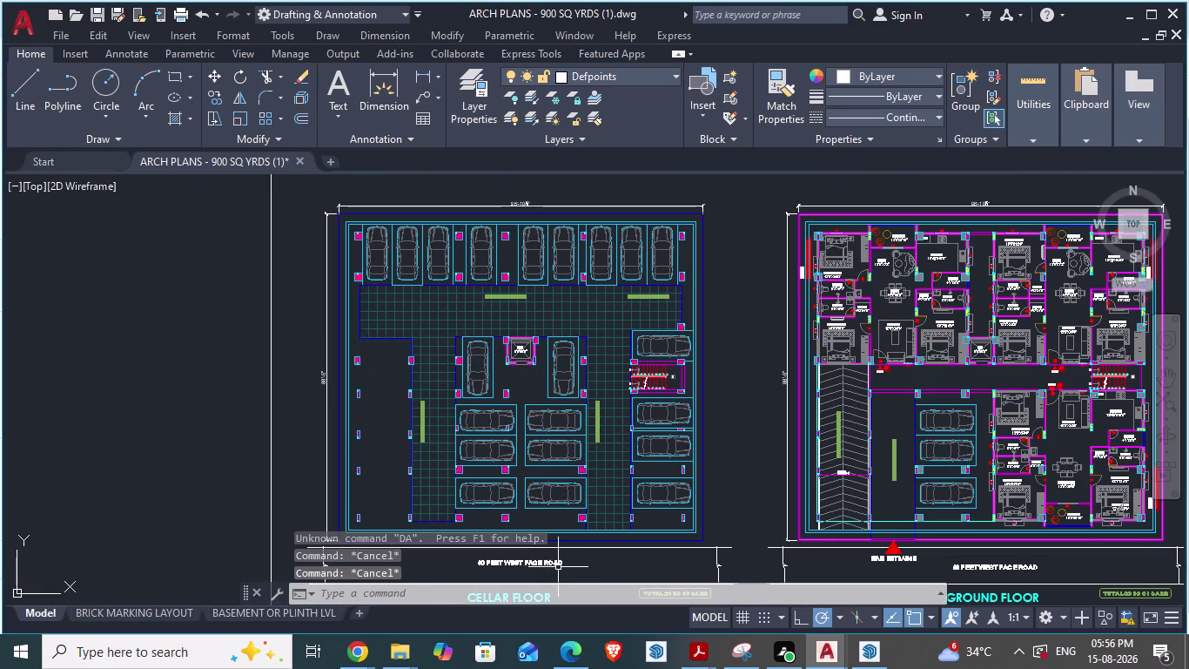
key(alt+Tab)
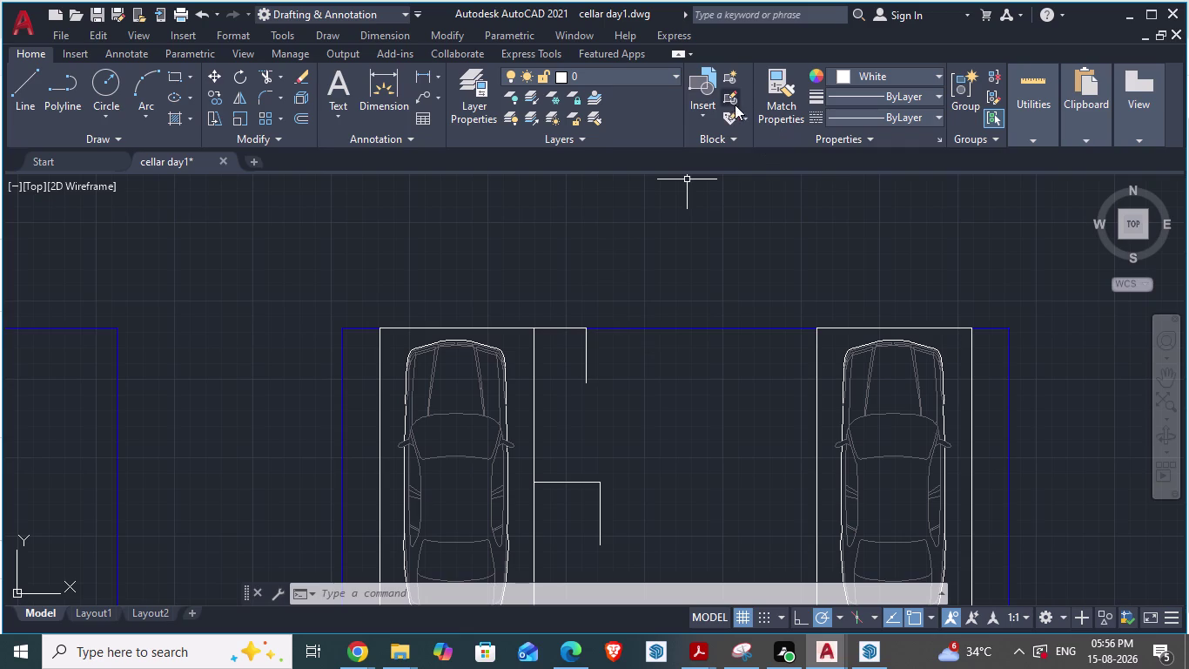
Insert the BASEMENT ARCH BLK block from the ARCH PLANS drawing into the cellar plan.
click(704, 114)
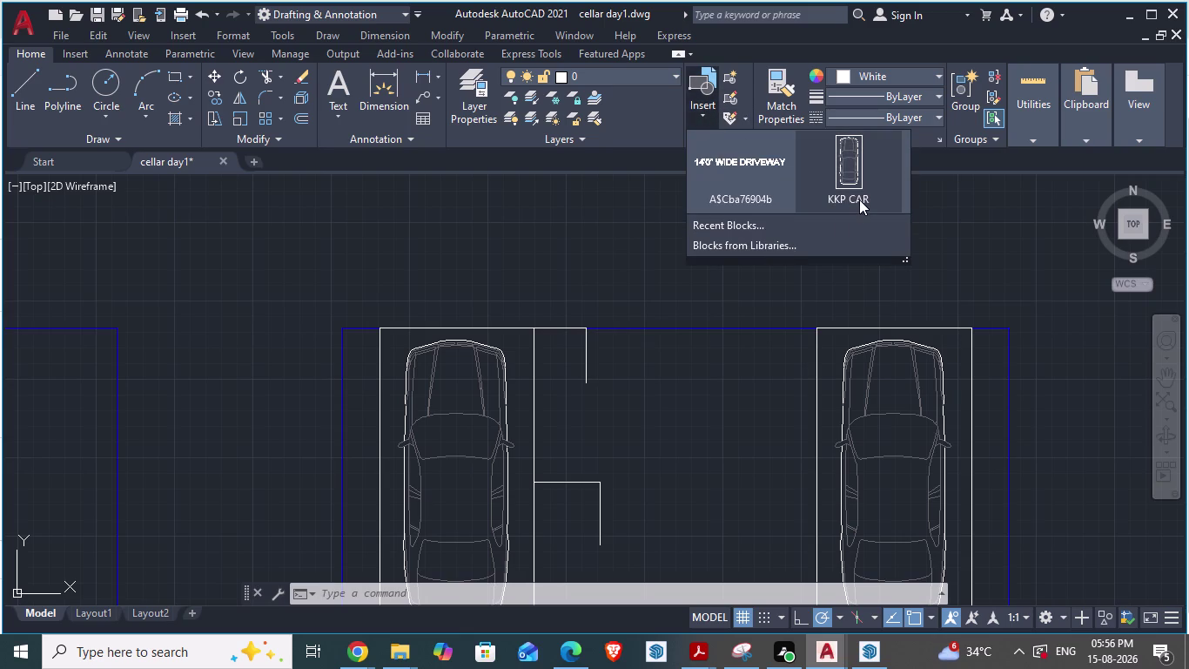
click(767, 249)
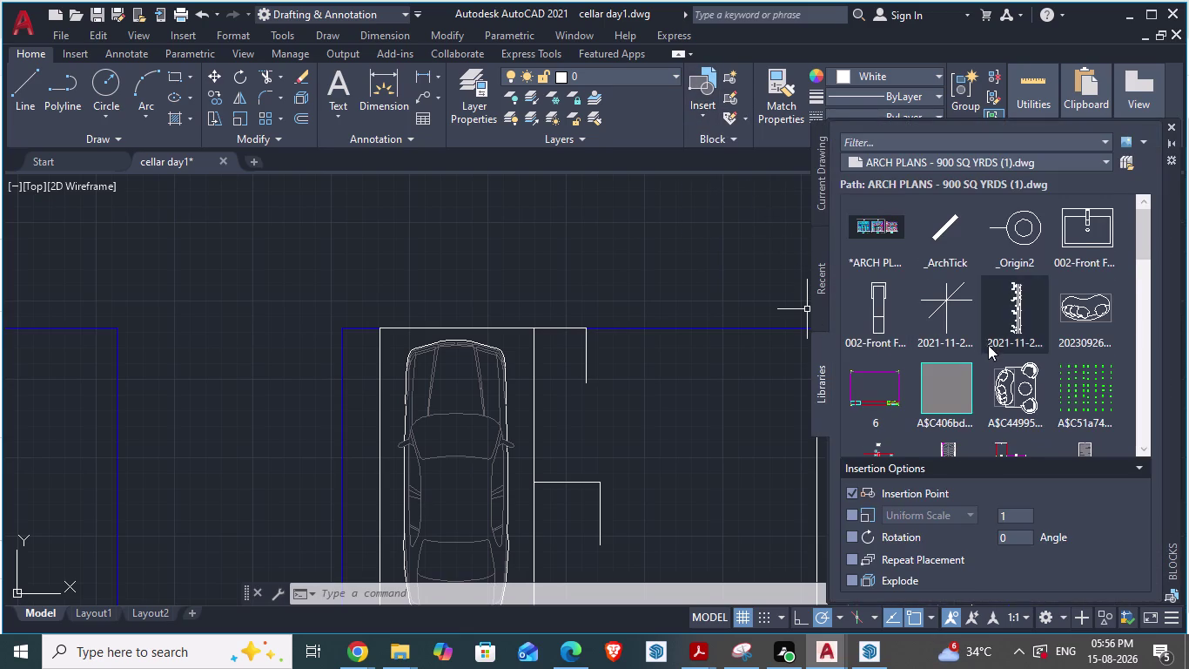
scroll(down, 3)
scroll(down, 3)
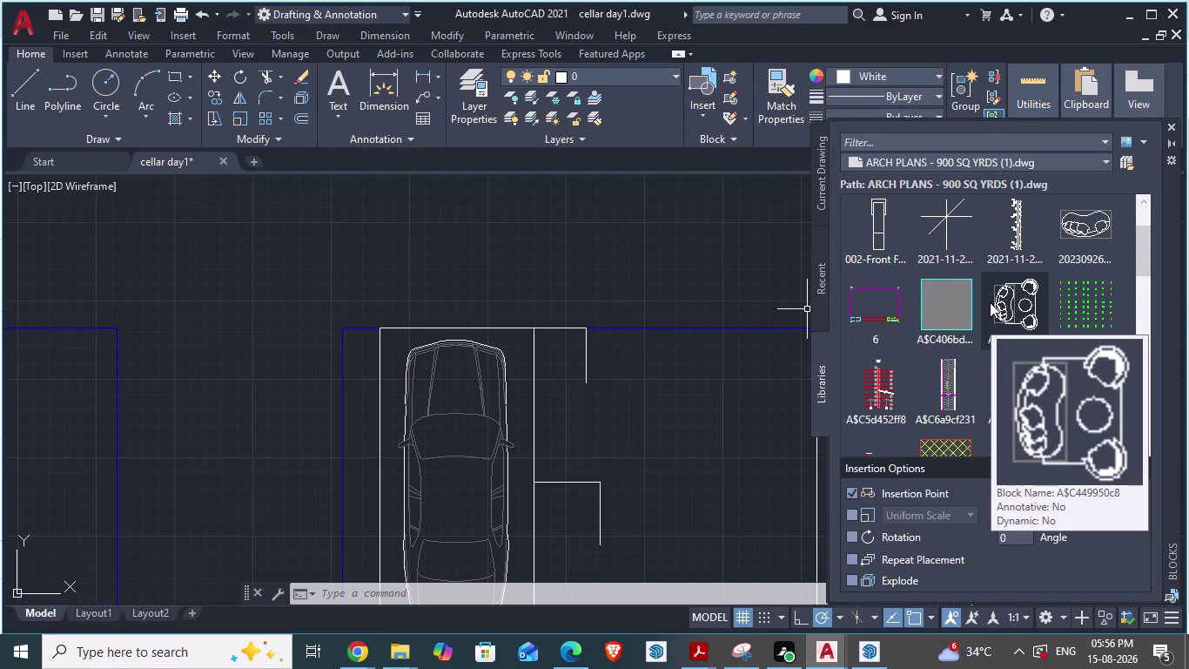
scroll(down, 3)
scroll(down, 3)
scroll(down, 3)
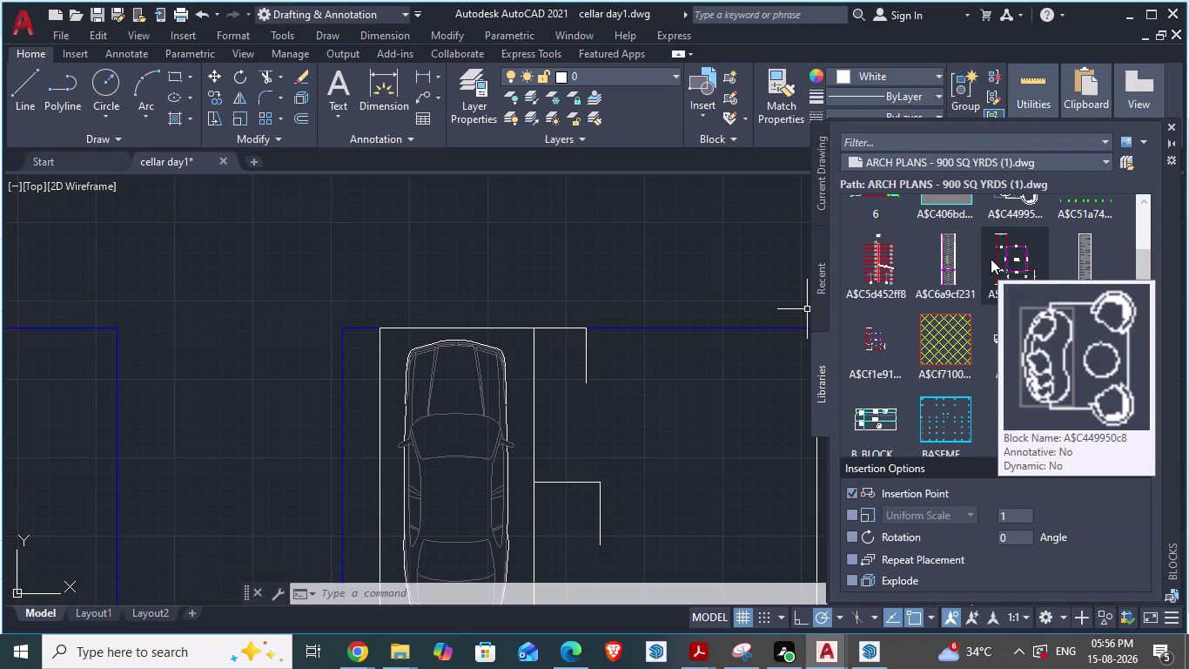
scroll(down, 3)
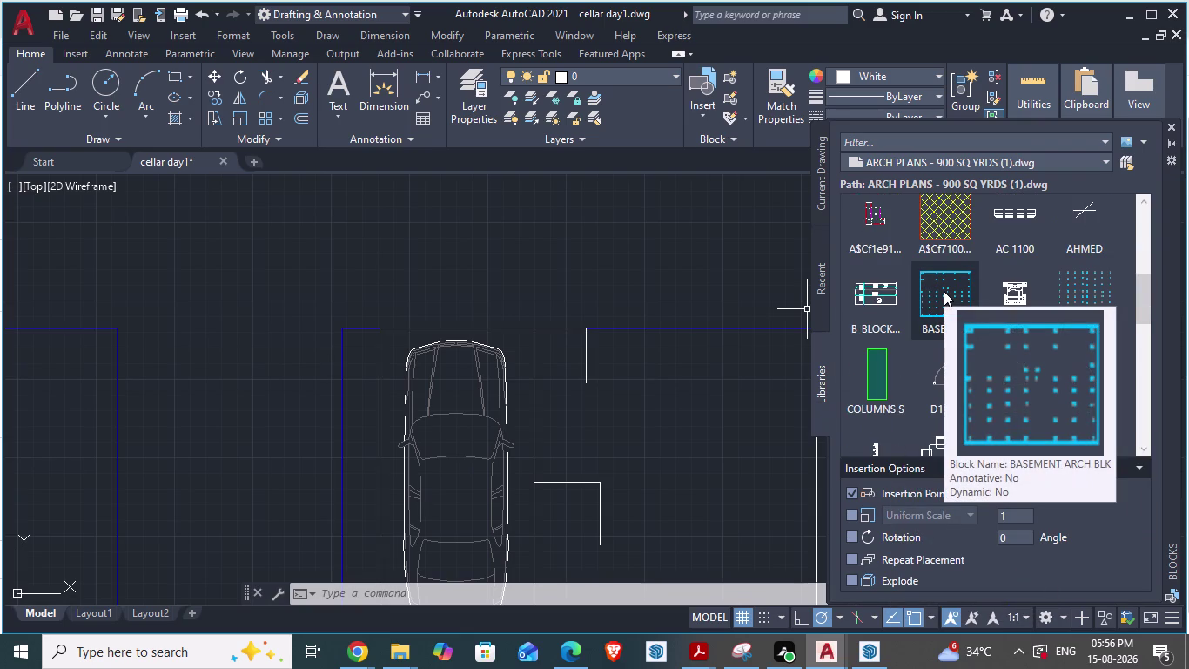
click(943, 291)
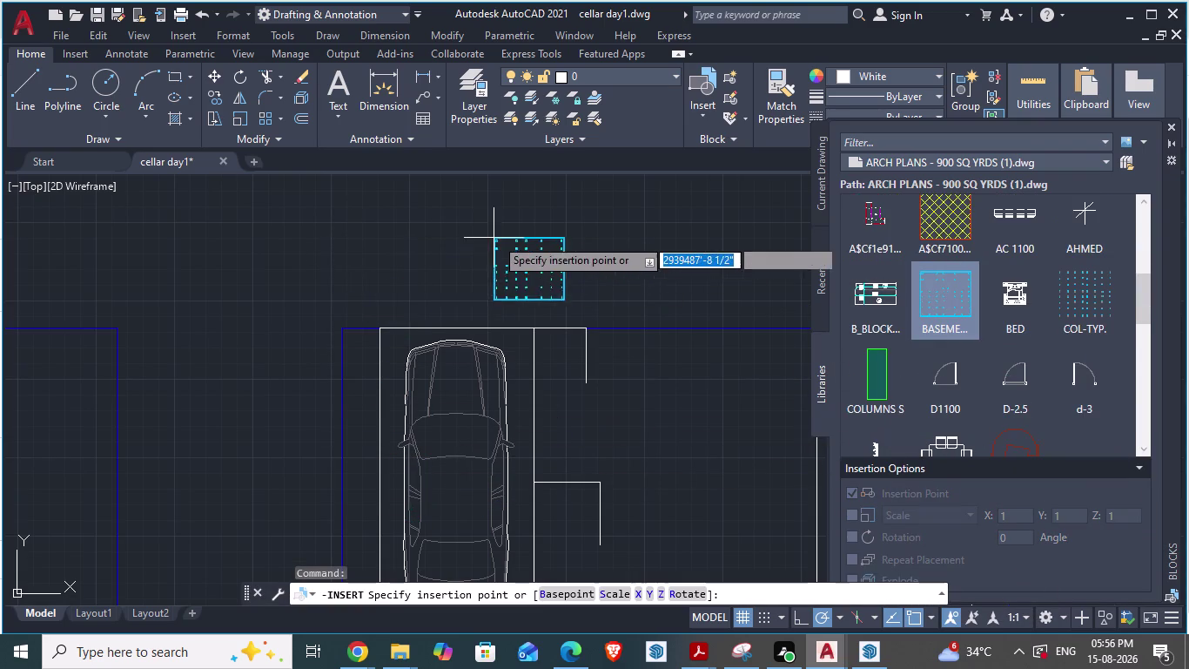
scroll(down, 3)
scroll(down, 3)
scroll(up, 3)
scroll(up, 3)
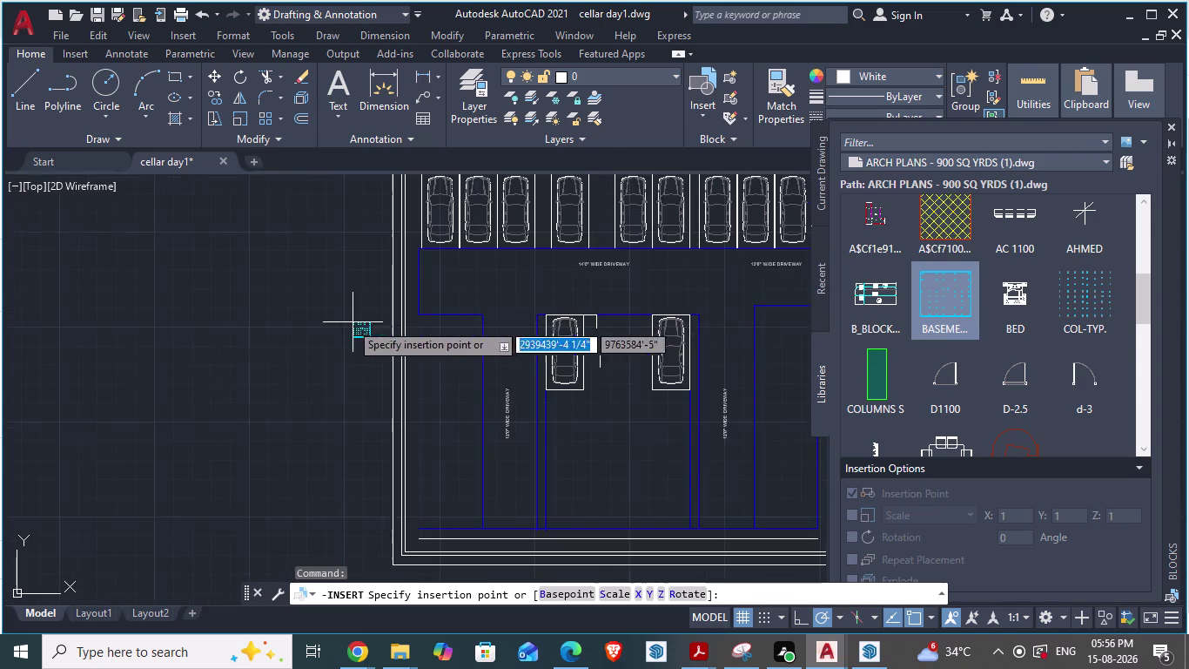
click(229, 376)
scroll(up, 3)
scroll(up, 3)
scroll(down, 3)
scroll(down, 3)
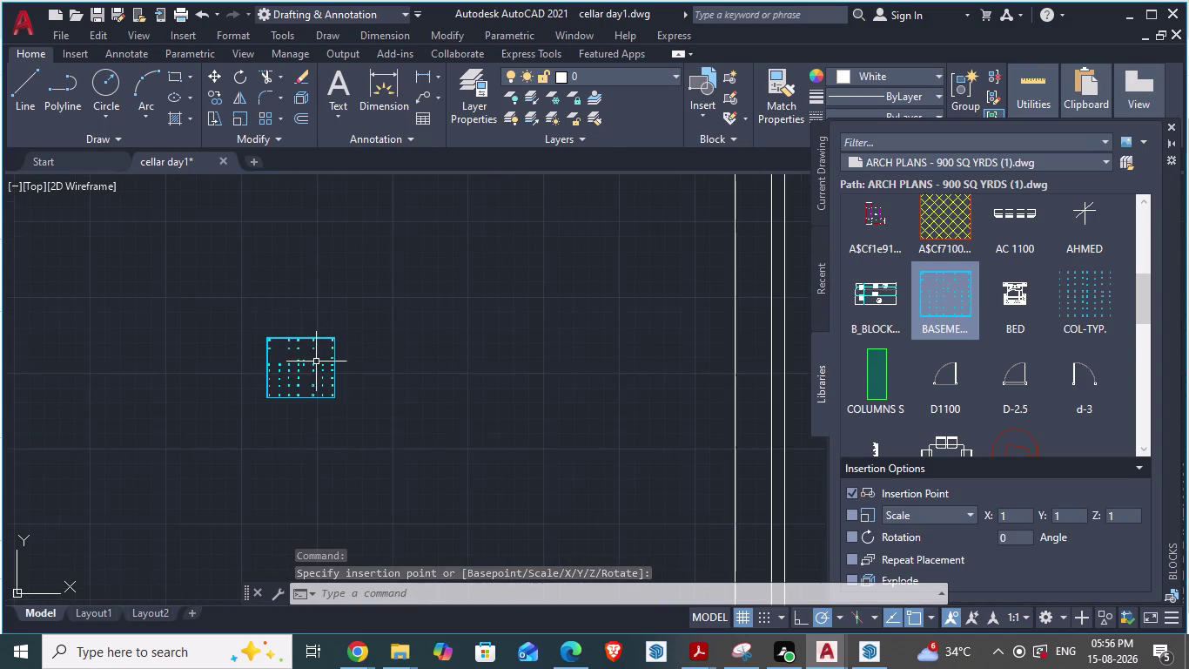
scroll(down, 3)
Move the inserted block by its lower-left corner to the outline's lower-left corner.
click(312, 368)
scroll(down, 3)
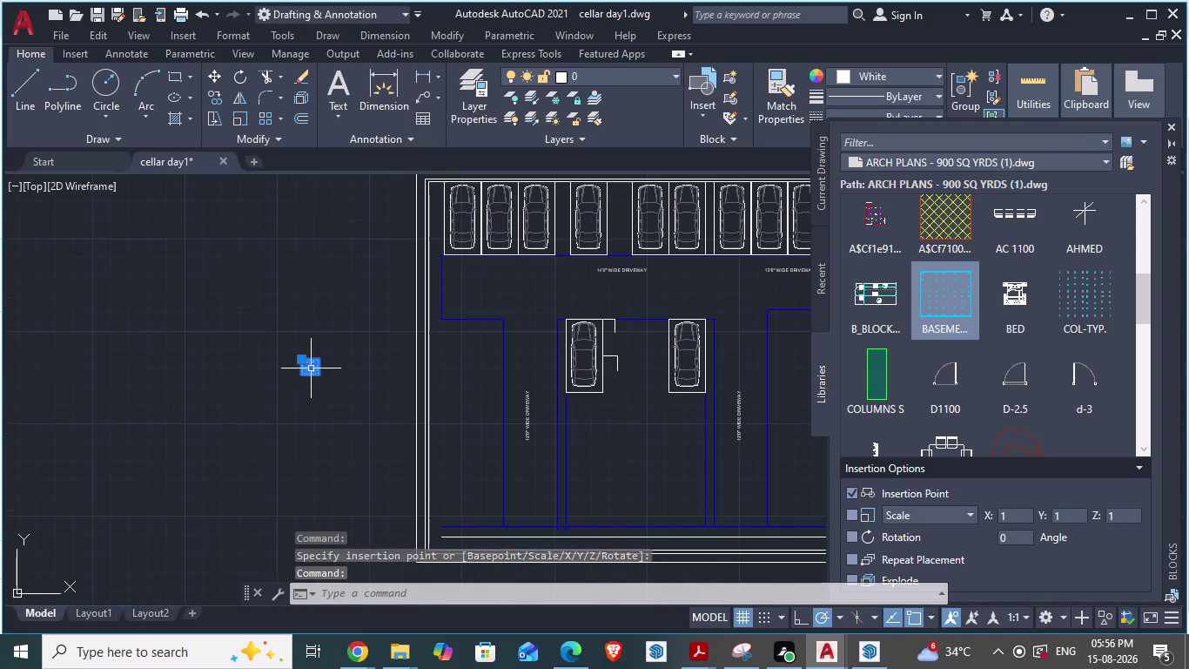
key(m)
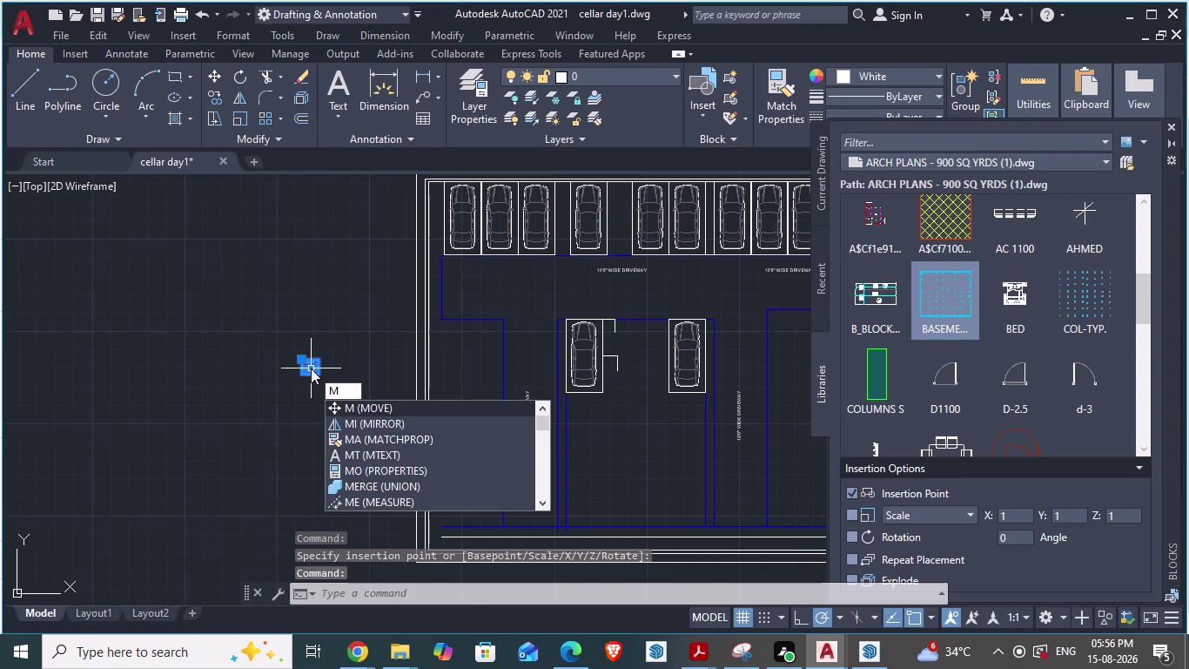
key(Return)
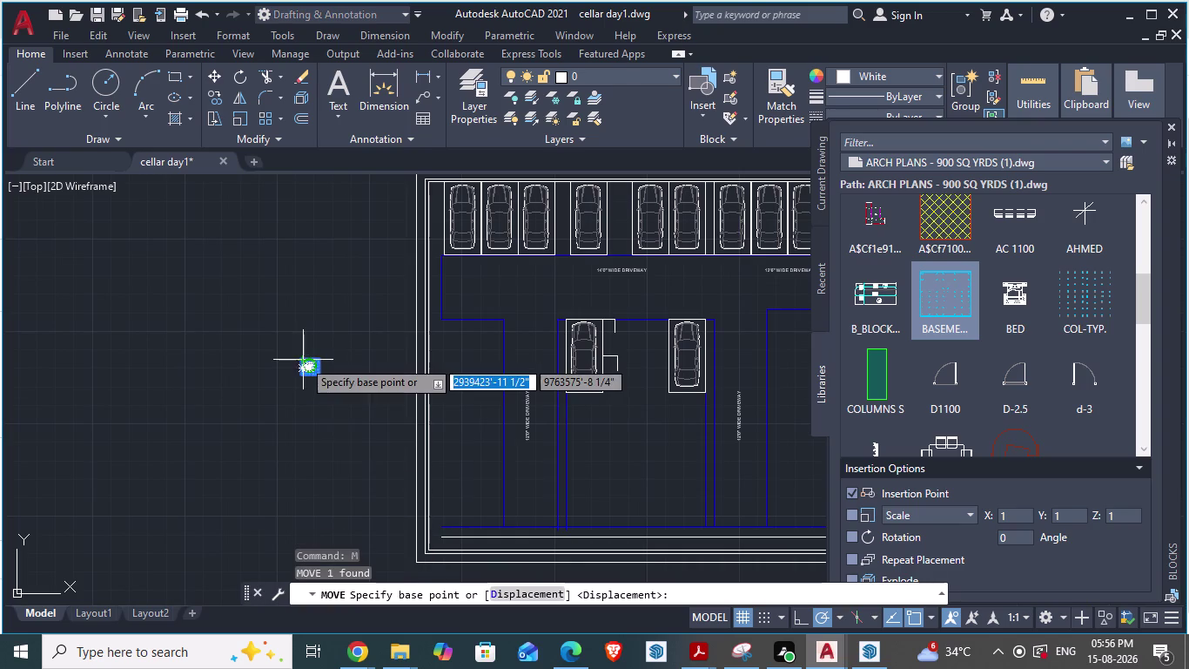
scroll(up, 3)
scroll(up, 3)
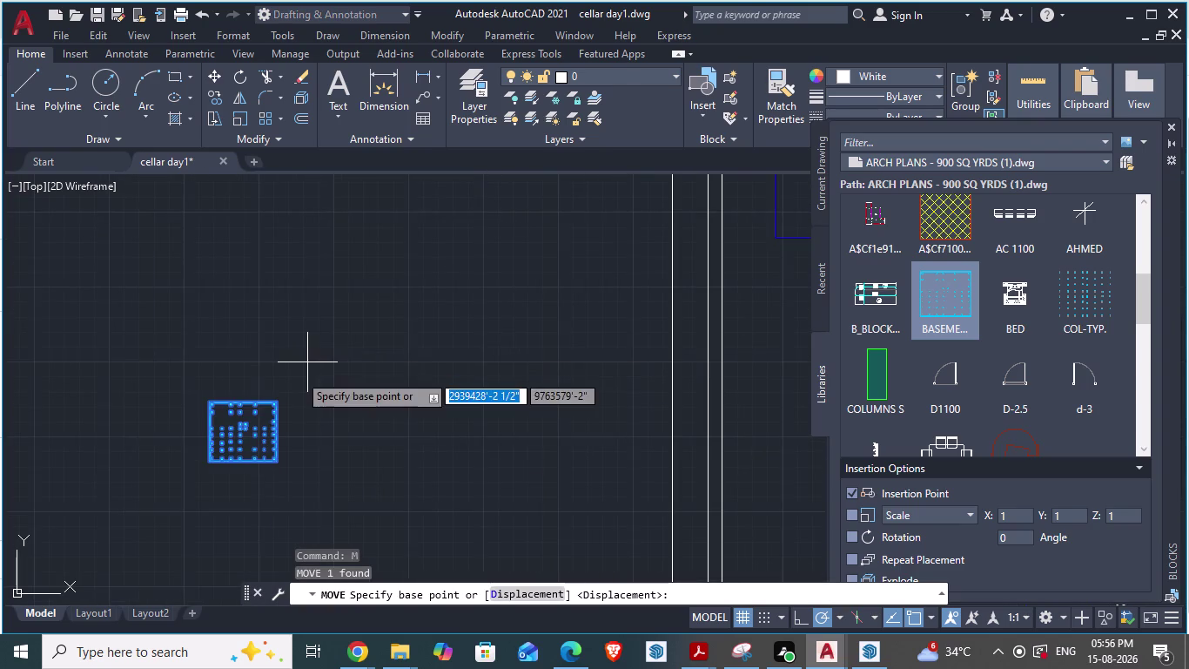
scroll(up, 3)
drag(205, 470, 601, 453)
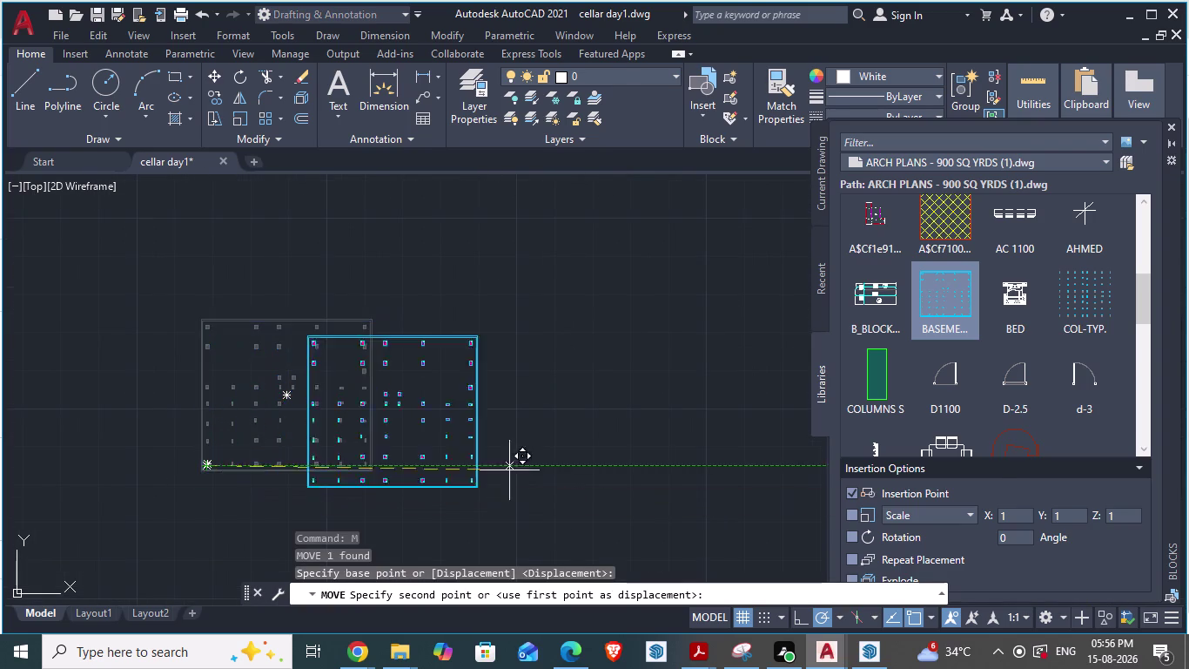
drag(601, 454, 554, 489)
scroll(down, 3)
scroll(down, 3)
scroll(down, 3)
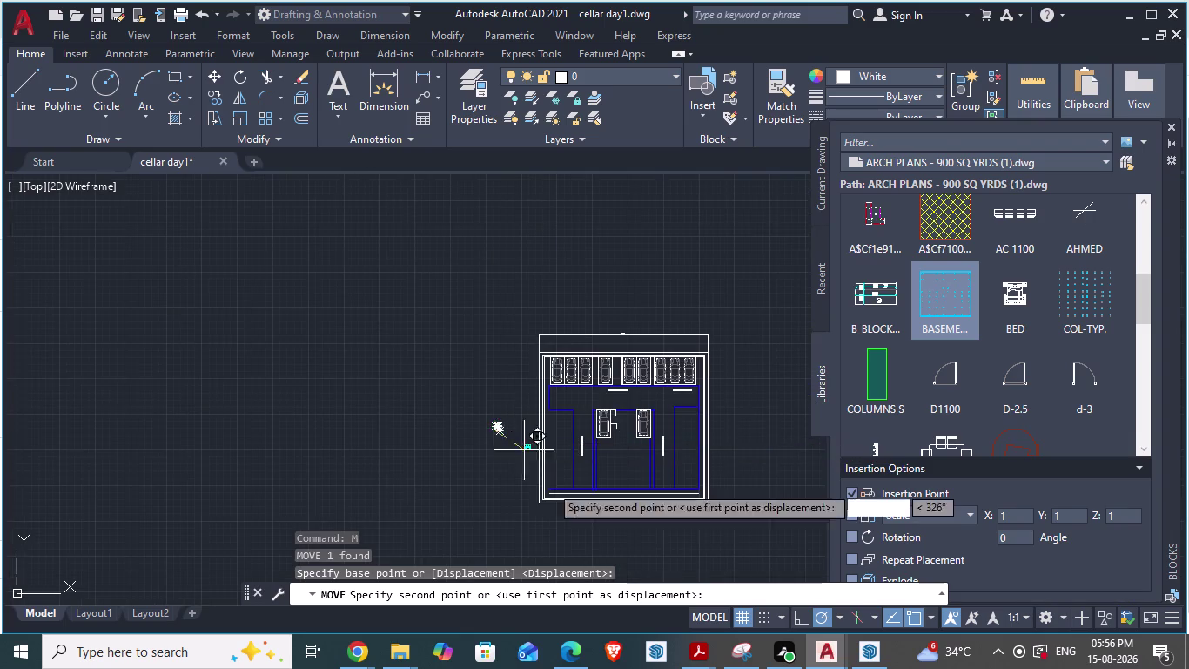
drag(554, 490, 361, 441)
scroll(up, 3)
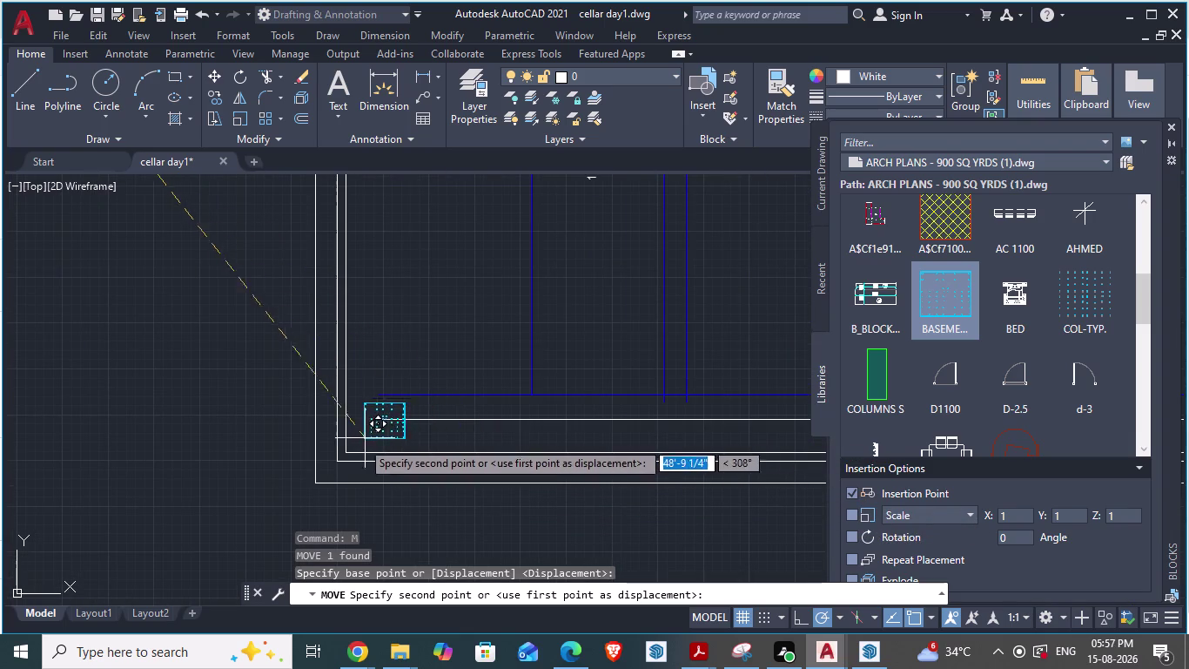
drag(361, 440, 353, 447)
click(353, 448)
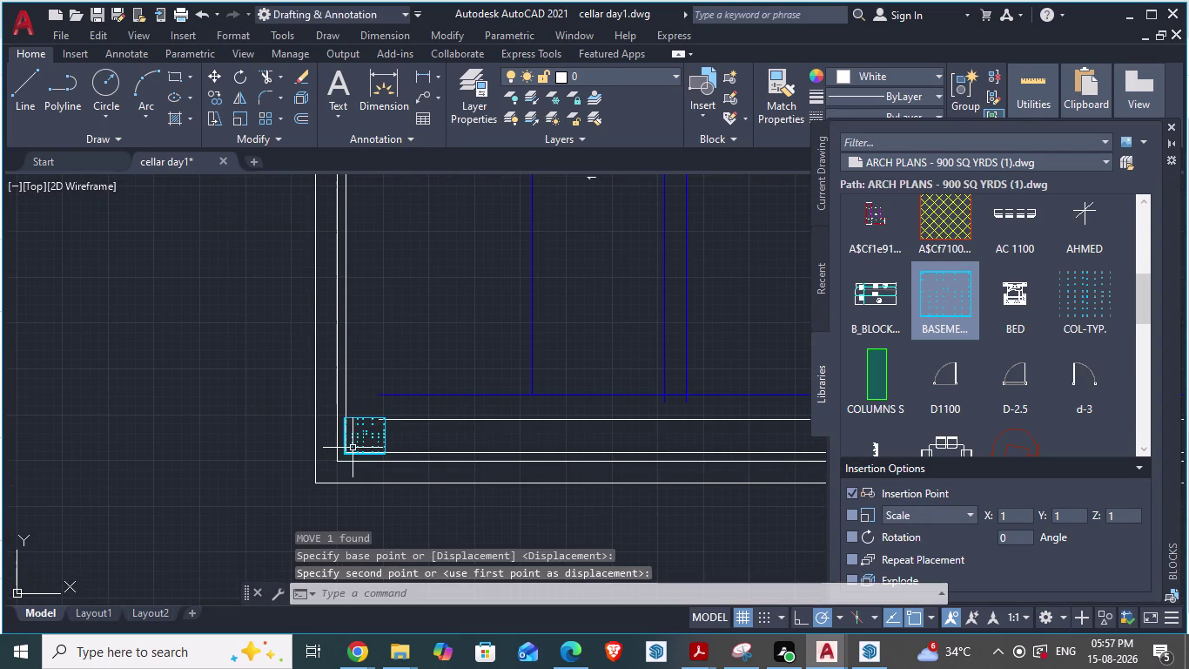
Cancel an accidental stretch, then move the block again, snapping it onto the outline corner.
click(356, 440)
key(s)
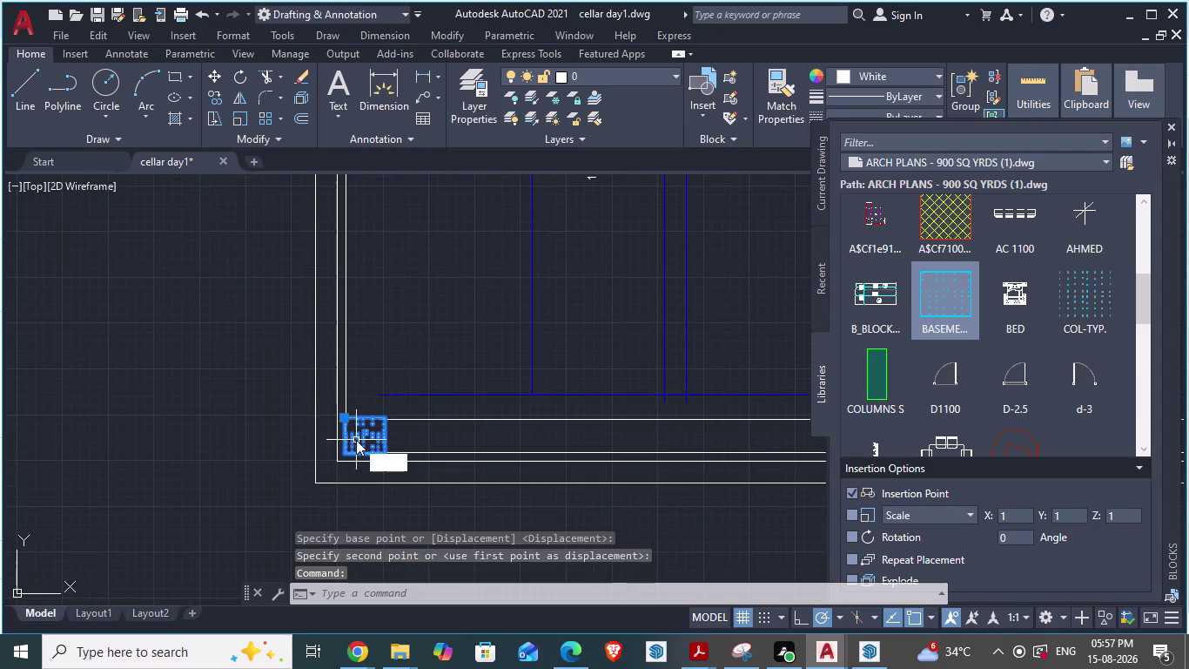
key(Return)
key(Escape)
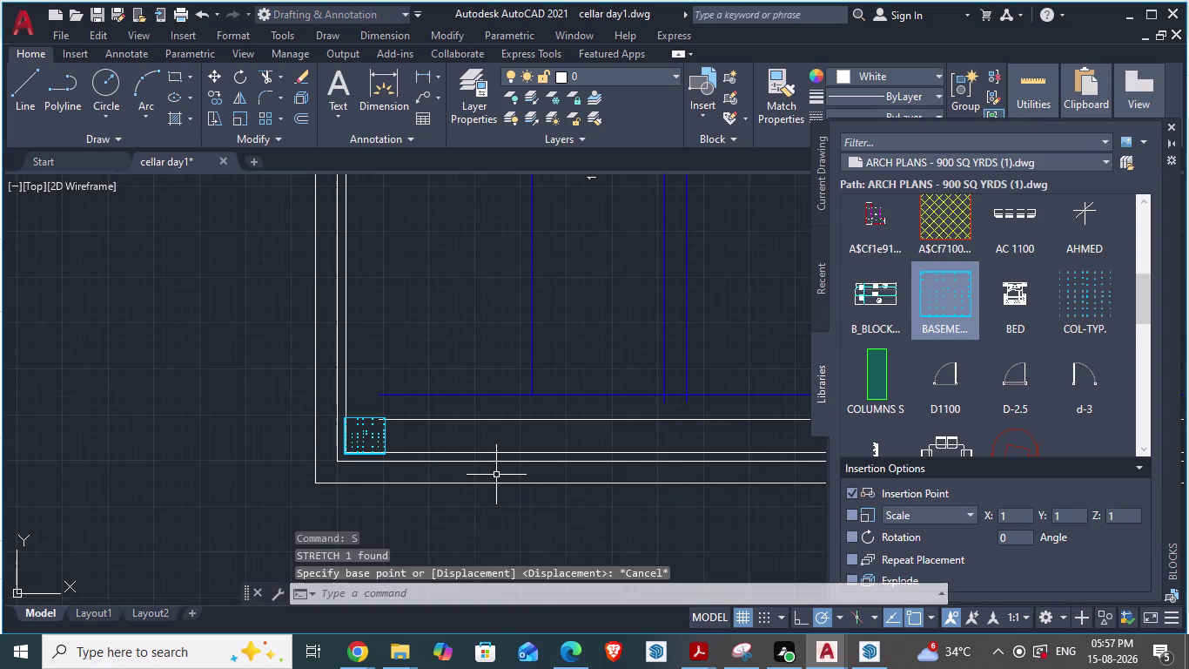
key(Escape)
scroll(up, 3)
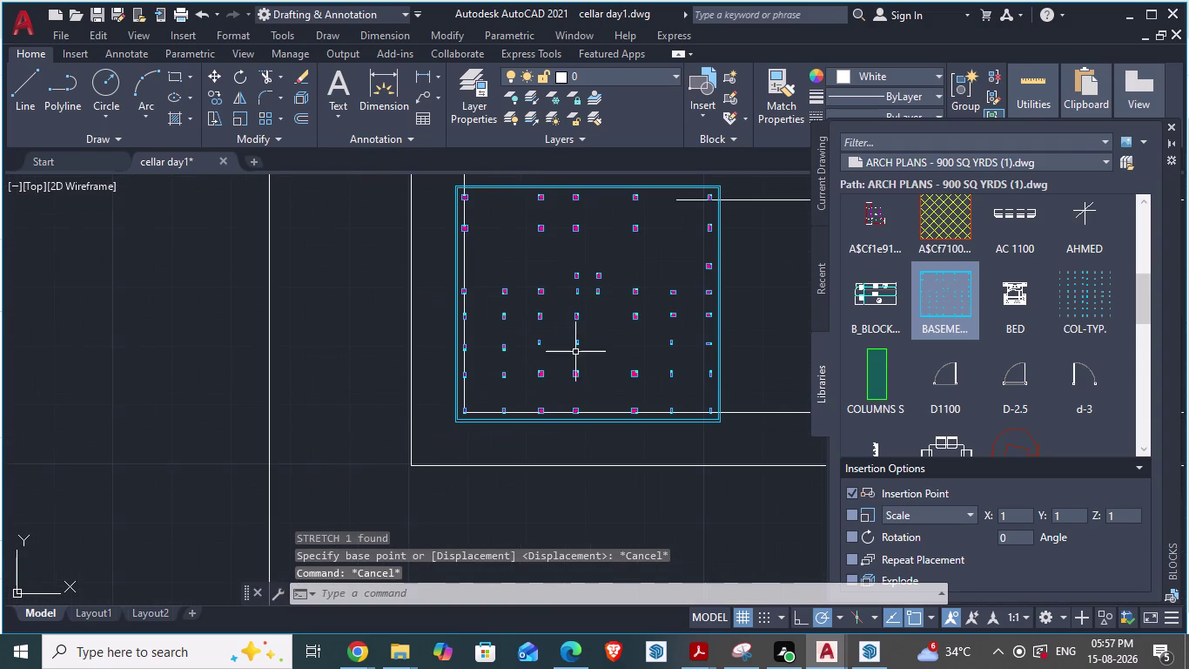
scroll(down, 3)
click(616, 334)
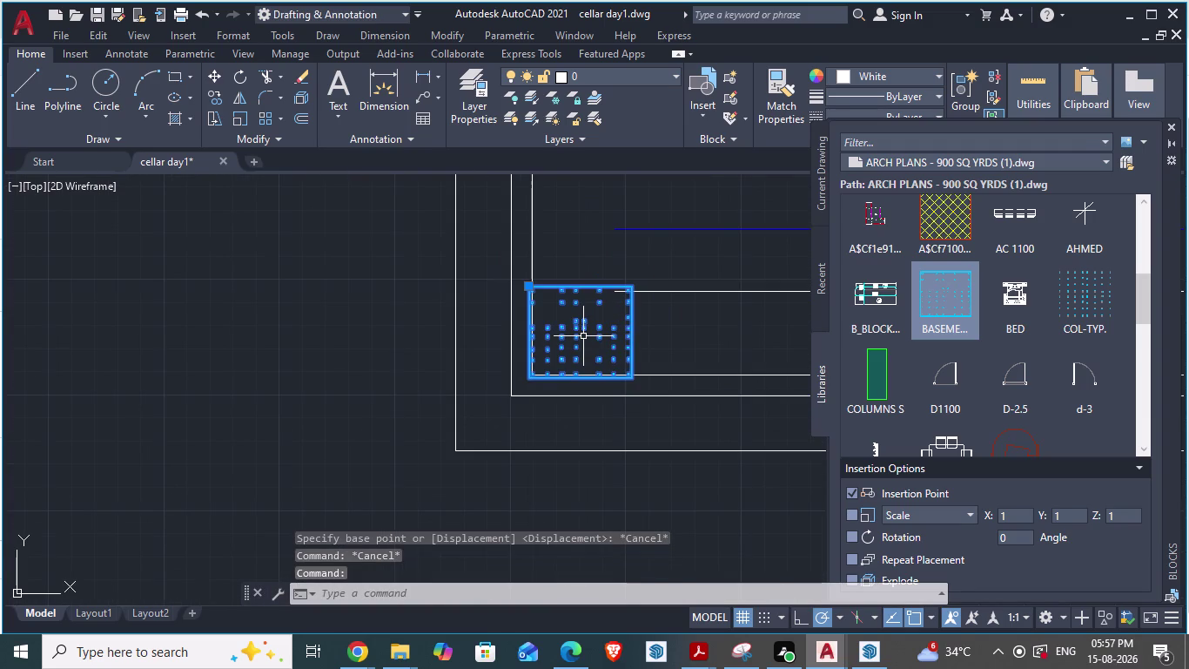
key(m)
key(Return)
scroll(up, 3)
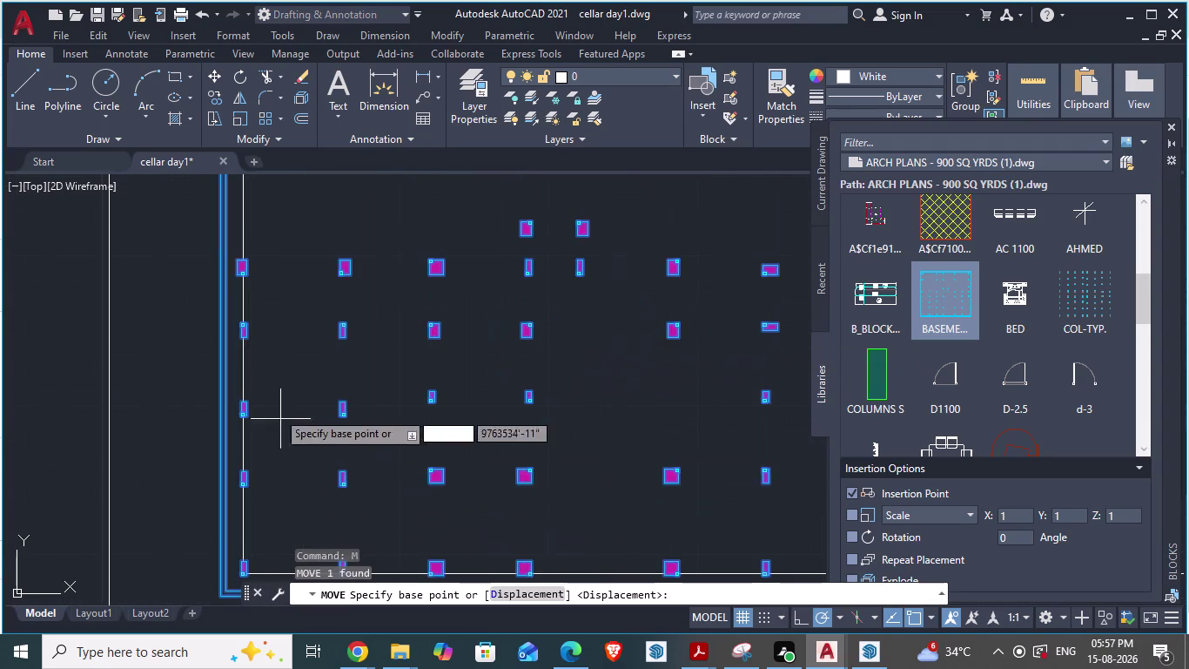
scroll(down, 3)
triple_click(245, 516)
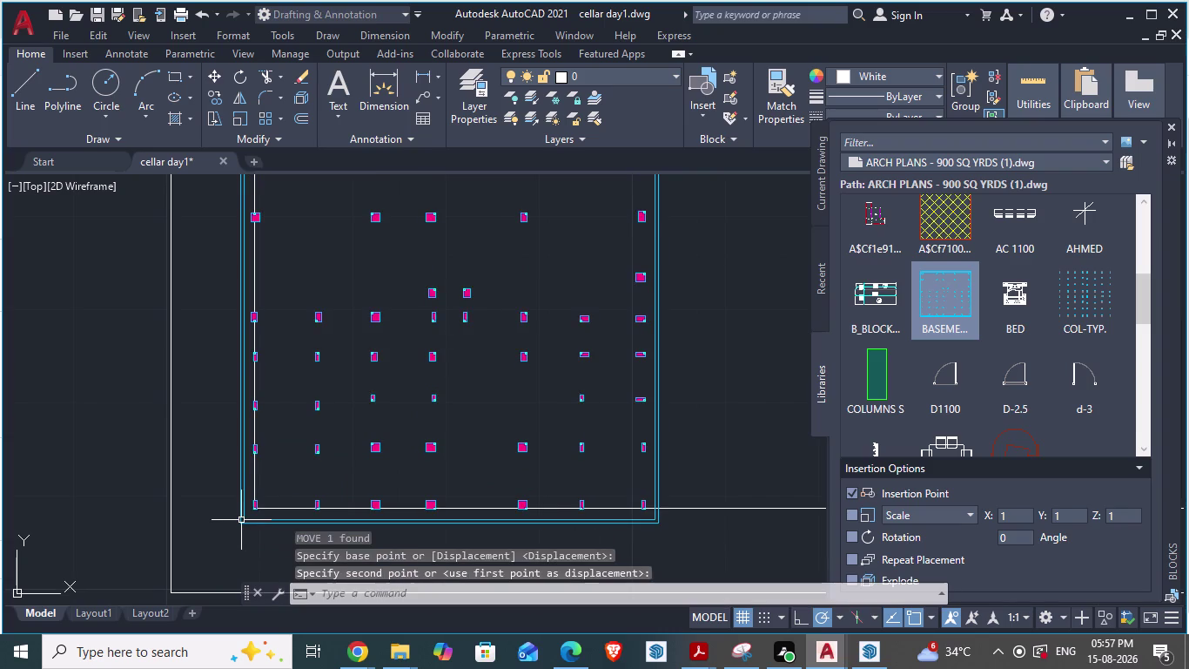
click(240, 521)
click(277, 495)
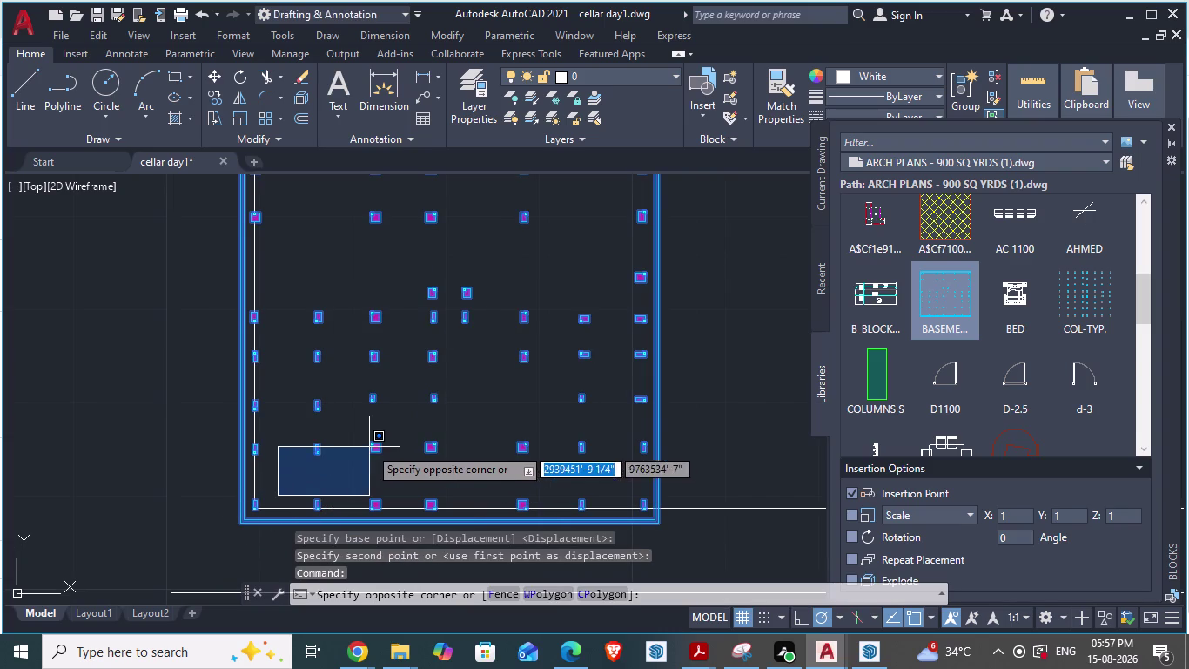
key(Escape)
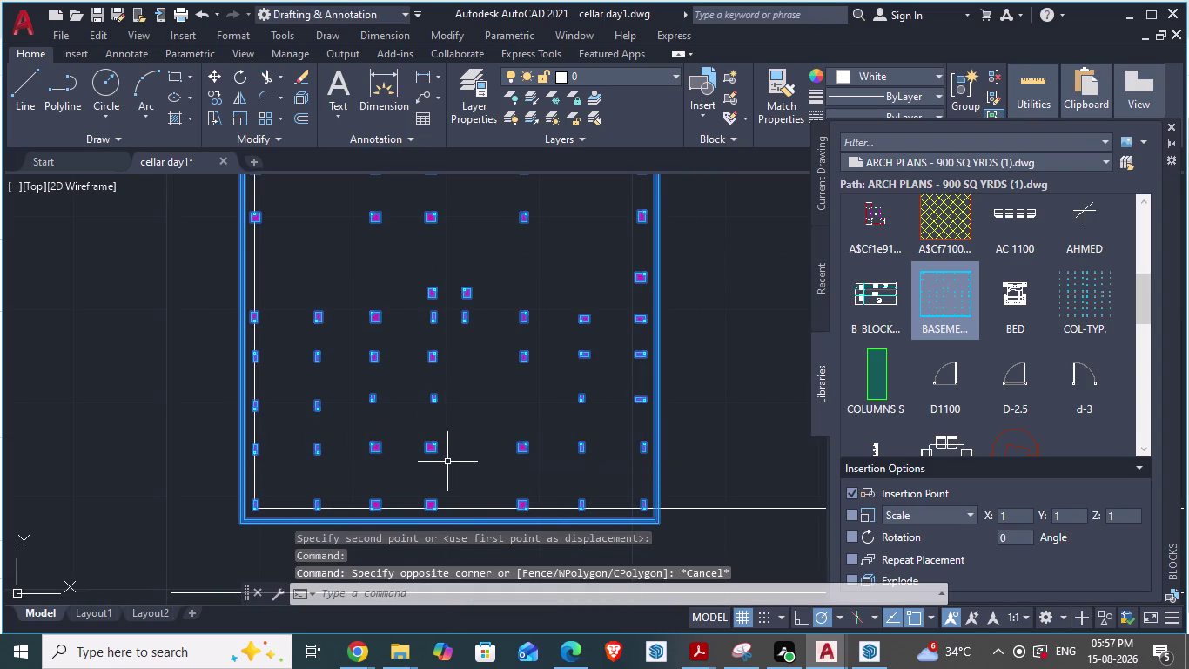
key(Escape)
Reselect the column-grid block and move its lower-left corner onto the cellar outline corner.
click(585, 371)
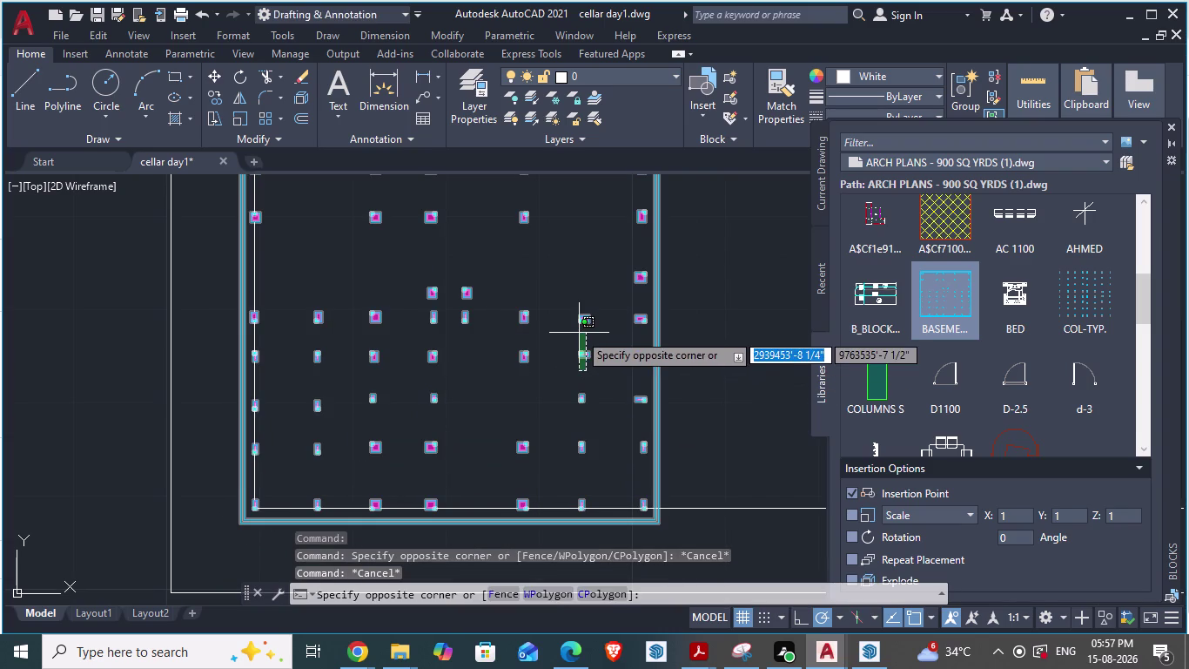
click(582, 330)
key(m)
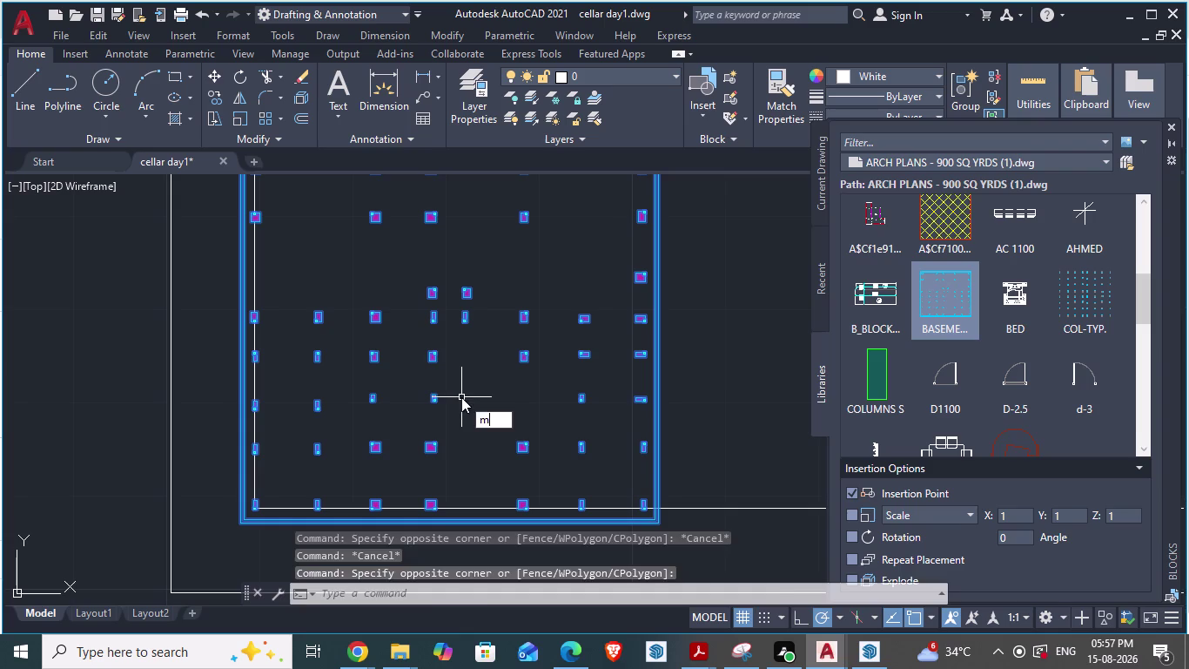
key(Return)
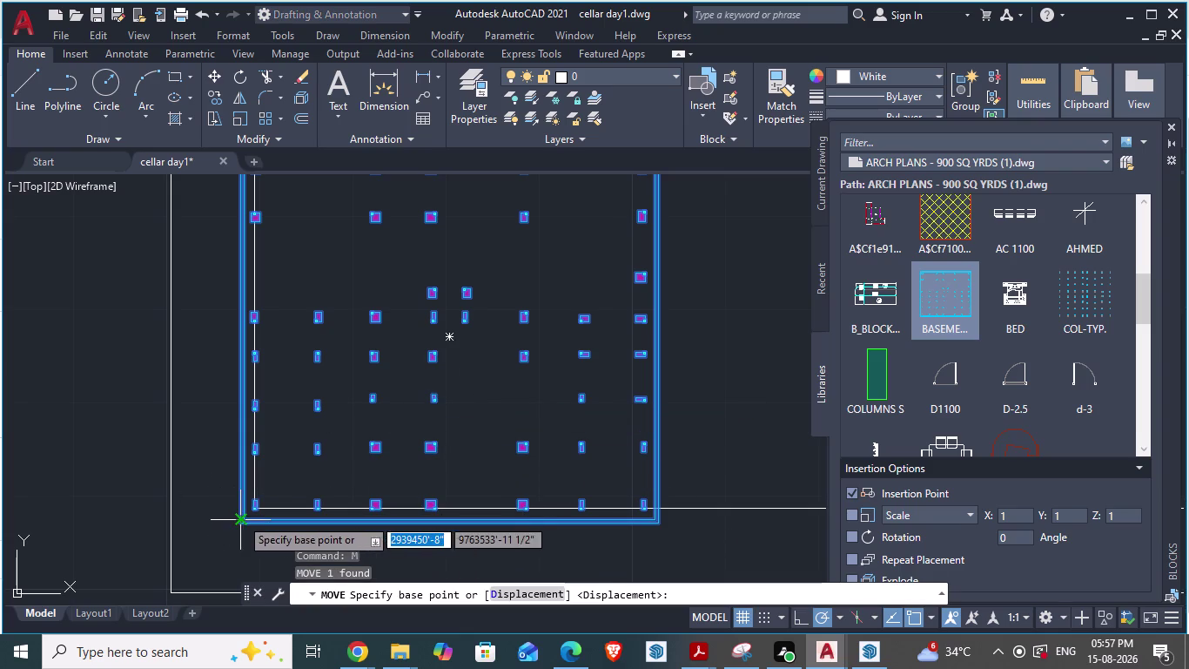
drag(241, 517, 252, 504)
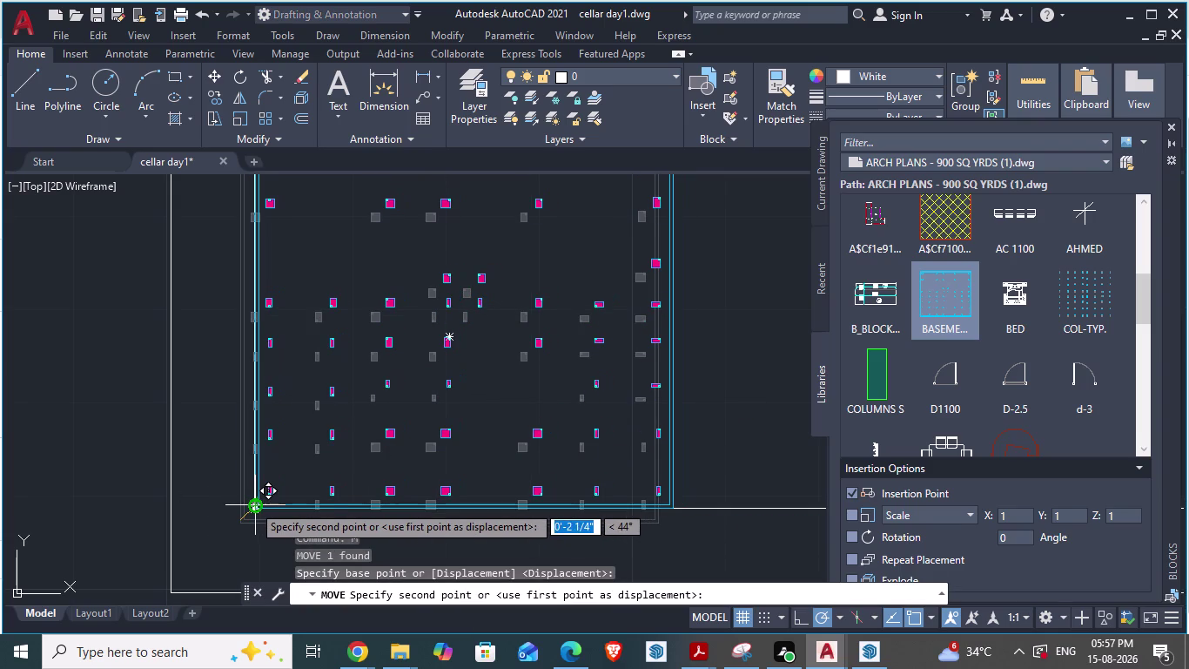
drag(253, 504, 373, 470)
scroll(up, 3)
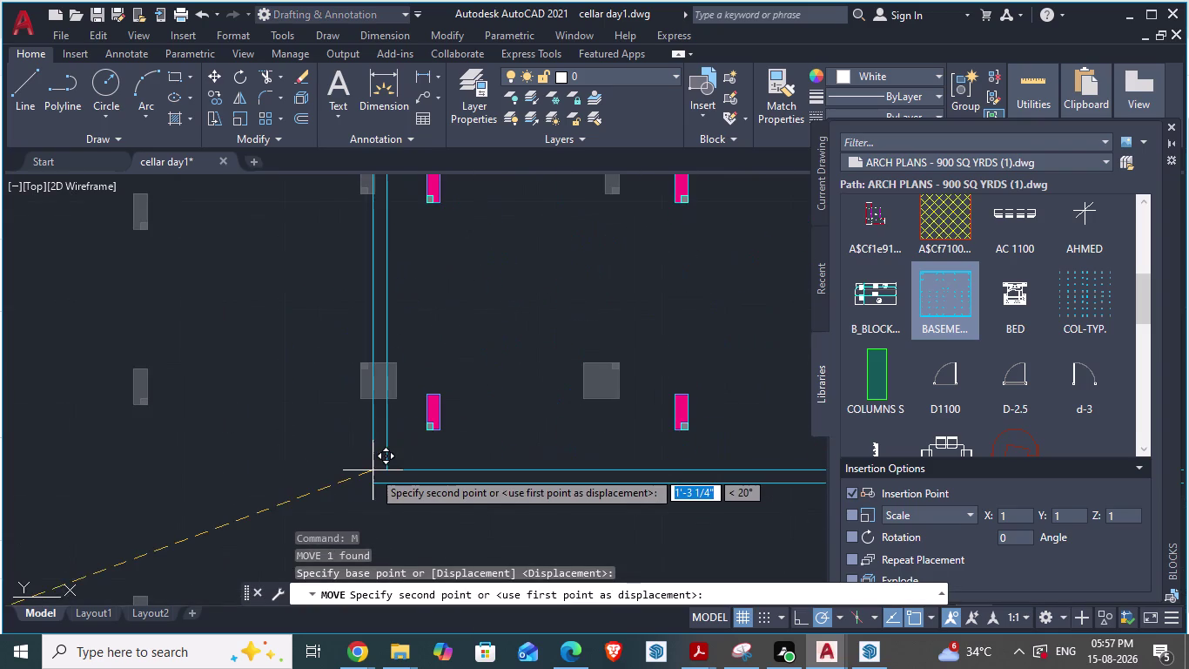
drag(372, 470, 340, 476)
scroll(down, 3)
scroll(up, 3)
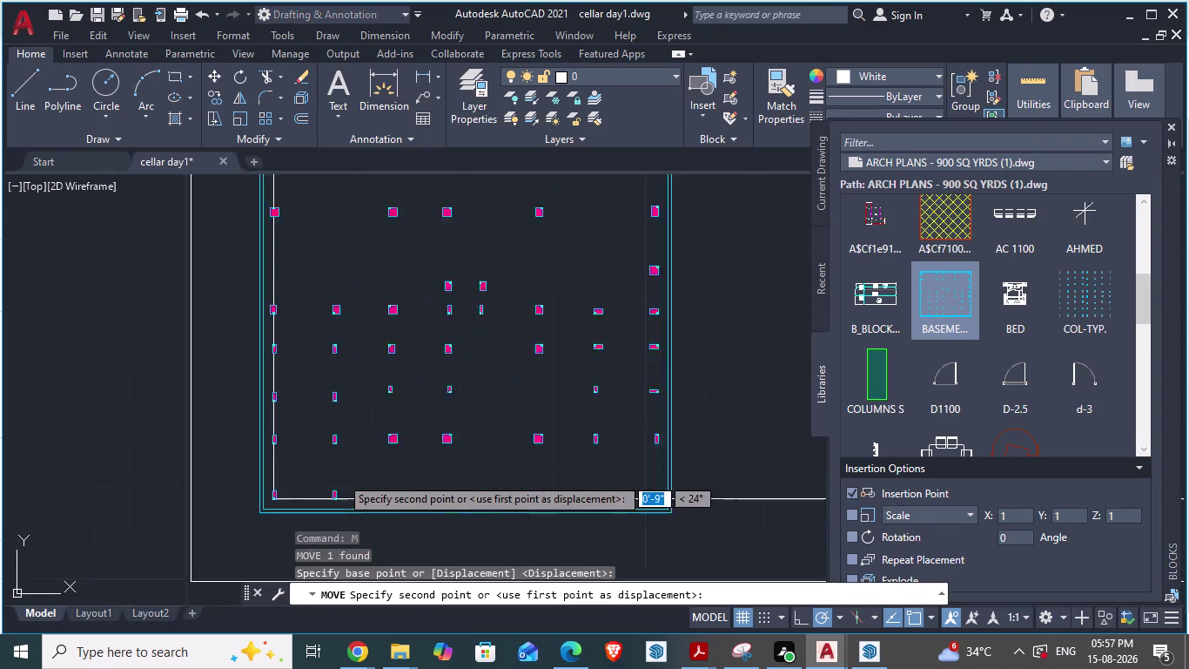
scroll(up, 3)
drag(340, 476, 290, 512)
scroll(down, 3)
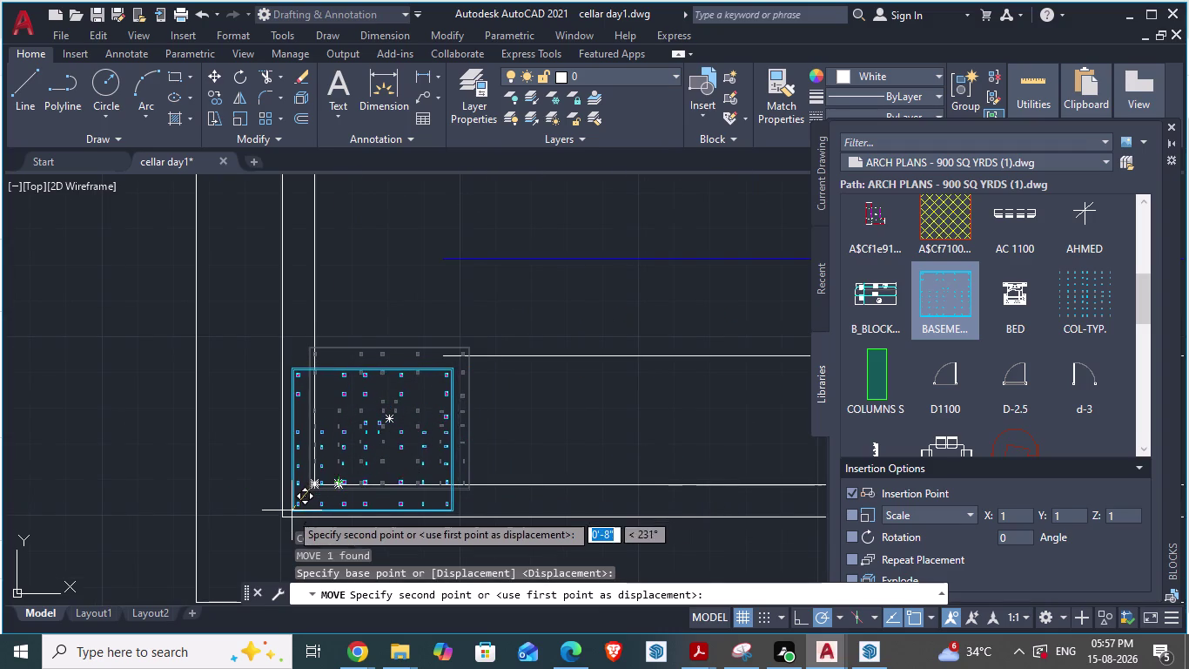
drag(290, 512, 287, 515)
click(288, 515)
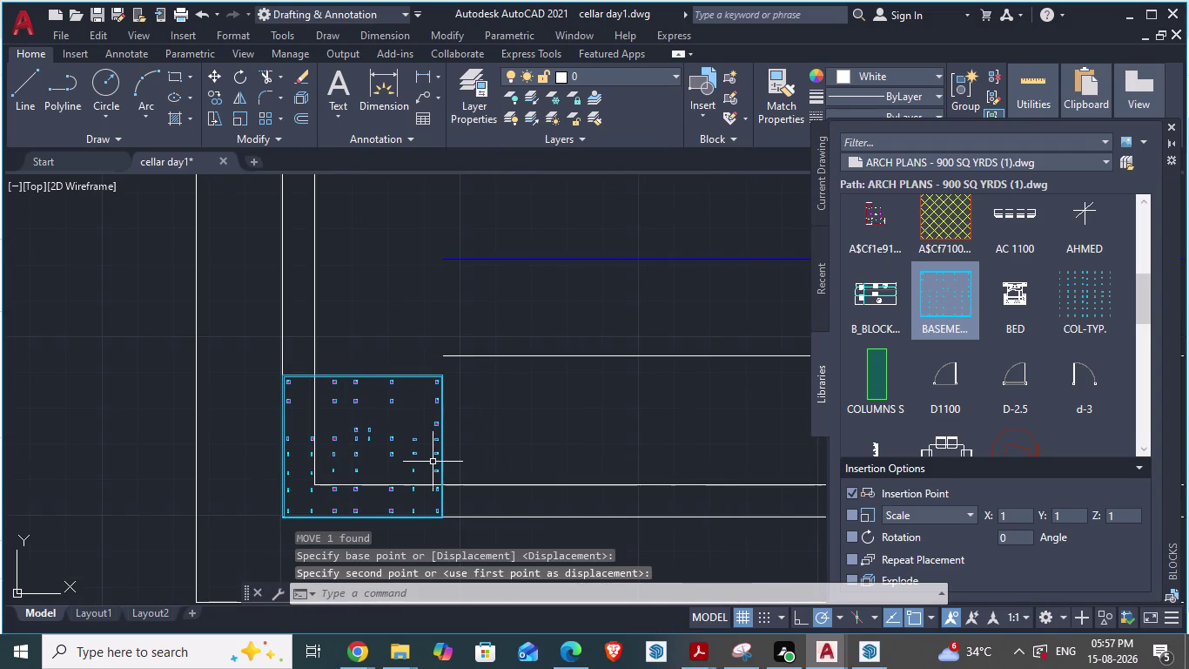
key(Escape)
click(404, 377)
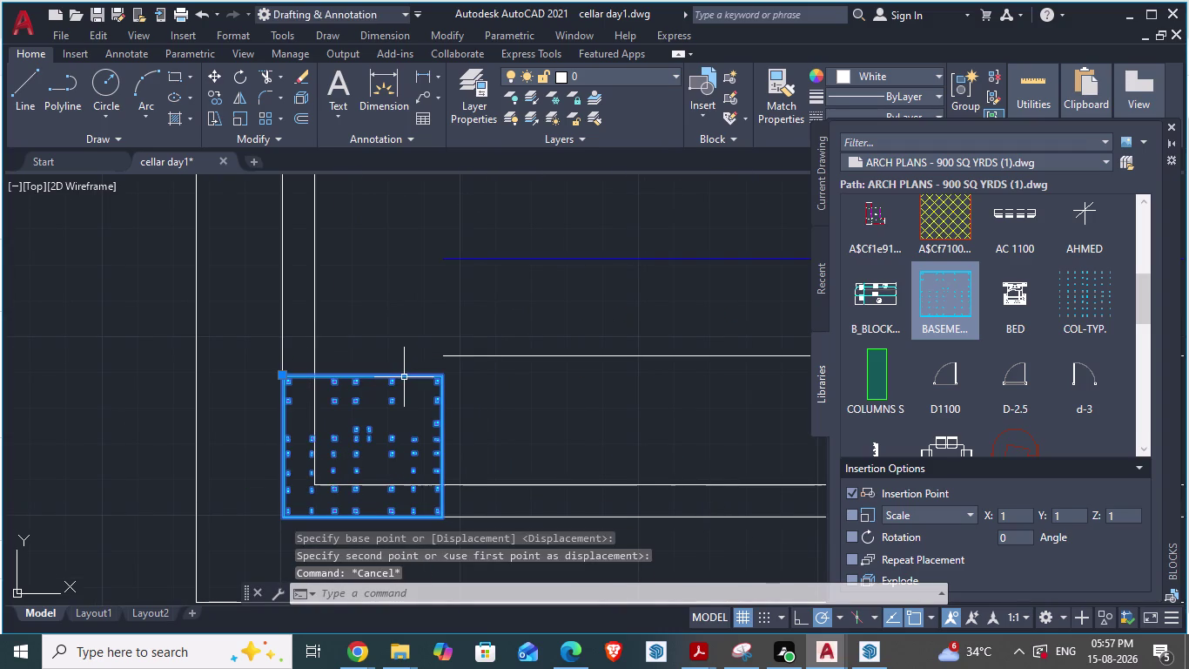
Start scaling the column-grid block with SCALE, then abandon the first attempt.
key(s)
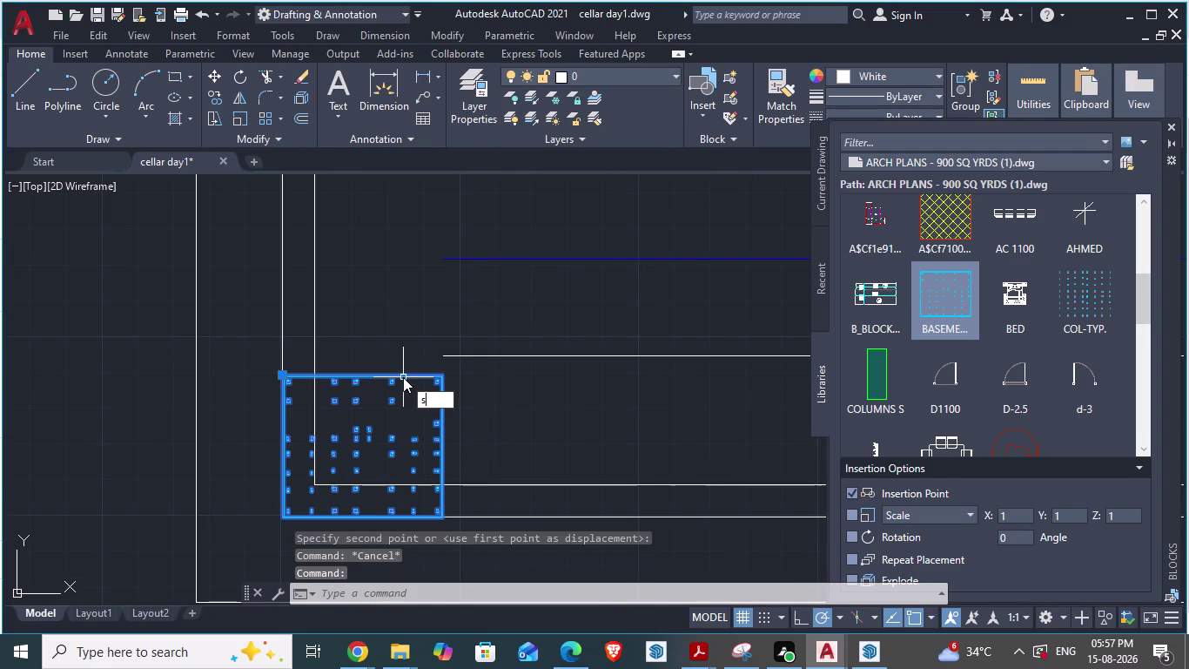
text(ca)
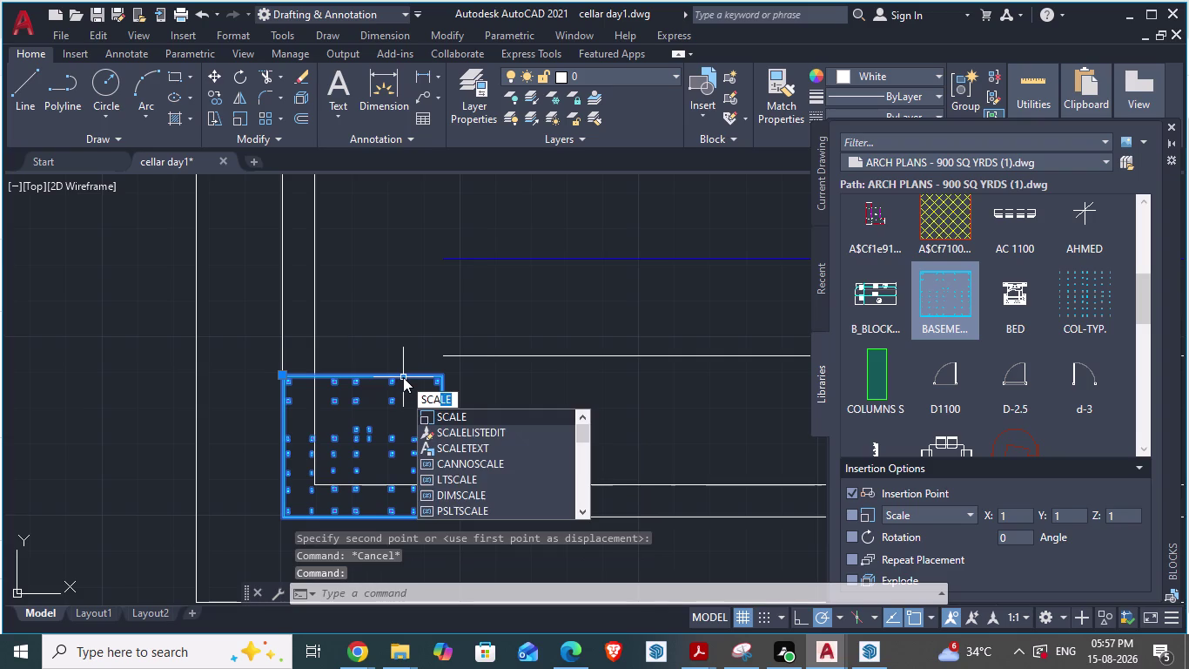
click(490, 414)
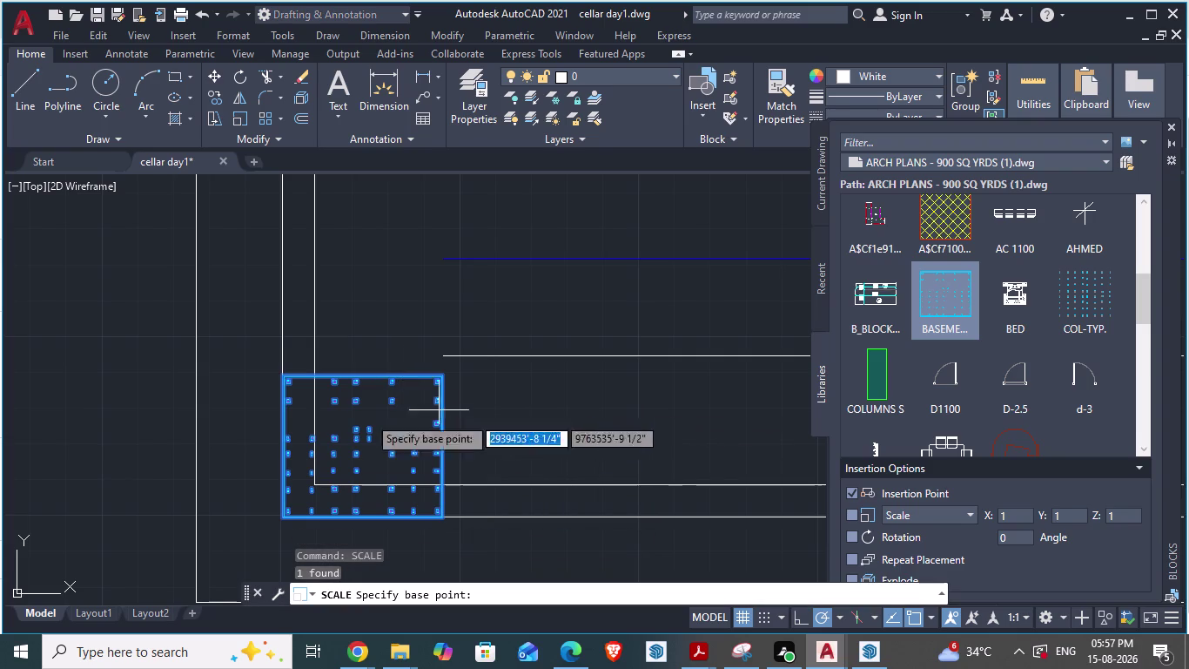
scroll(down, 3)
drag(373, 421, 398, 404)
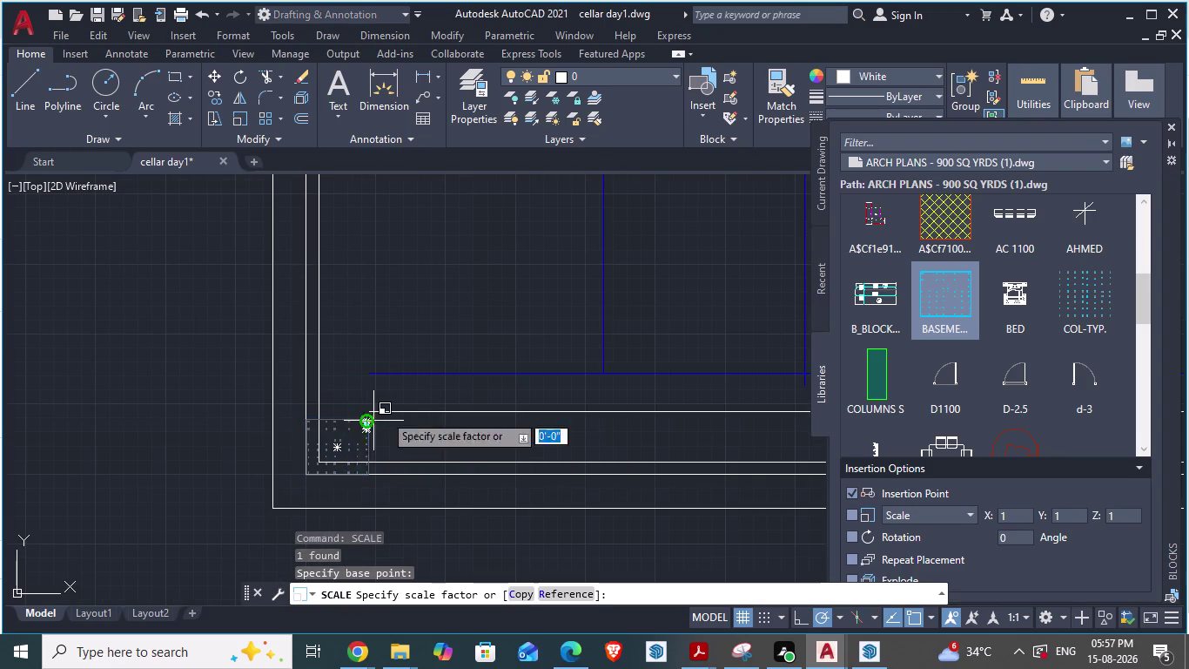
drag(398, 403, 409, 383)
key(Escape)
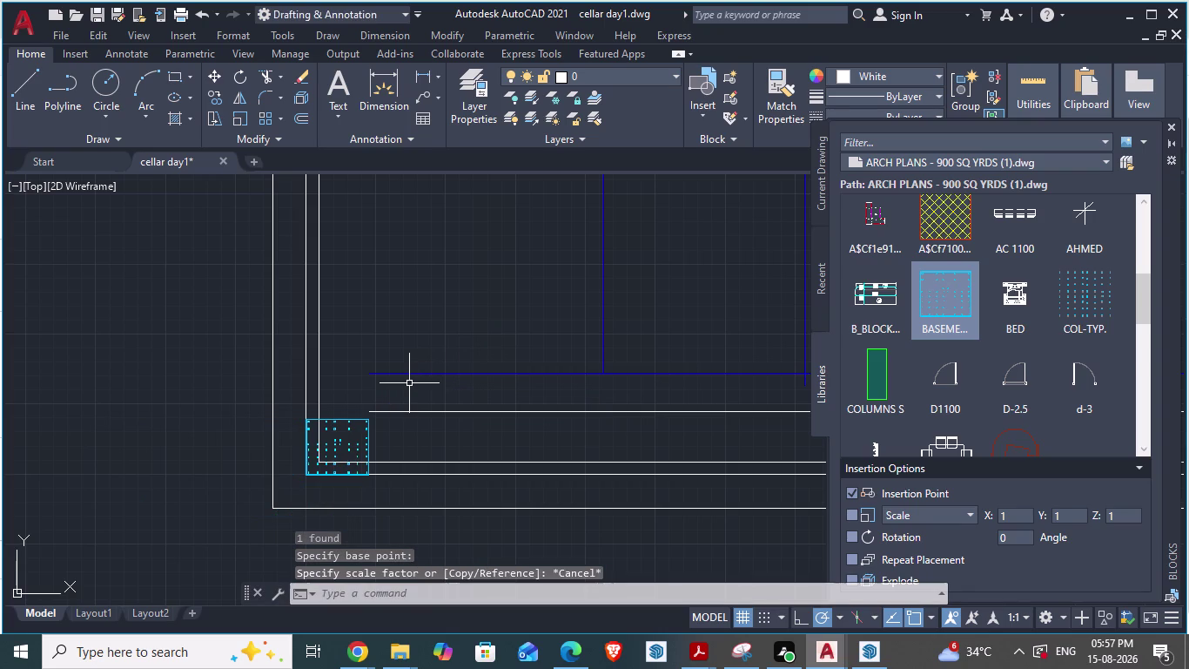
Rescale the block from its lower-left corner until its columns fit the cellar outline.
click(351, 425)
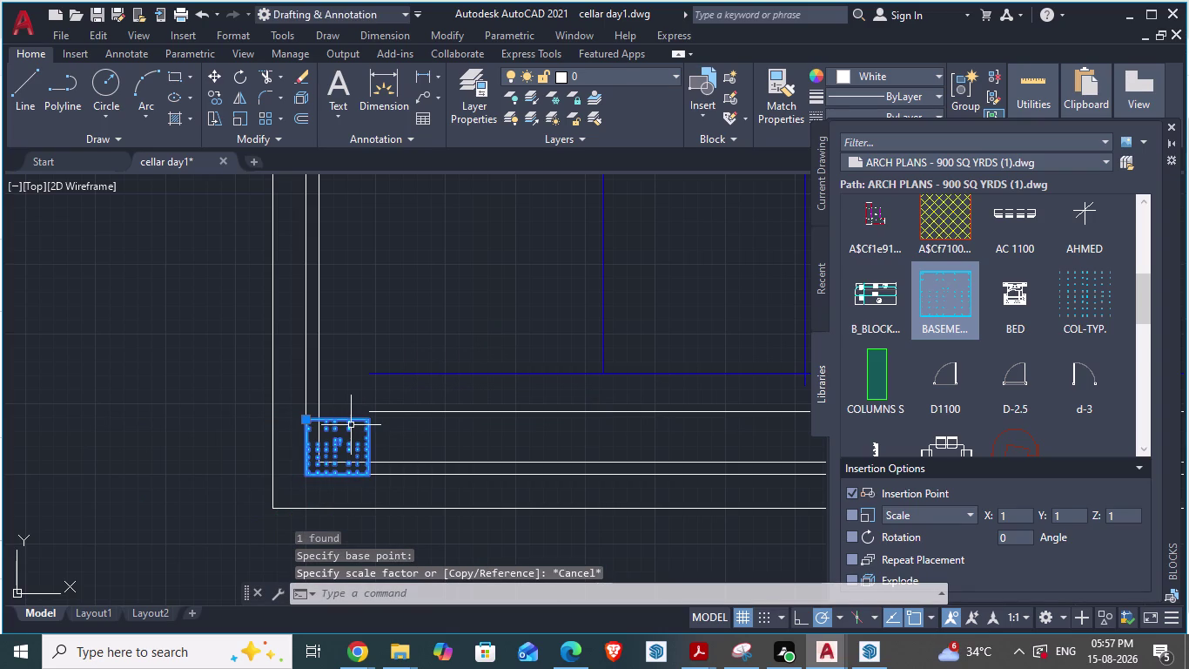
text(sca)
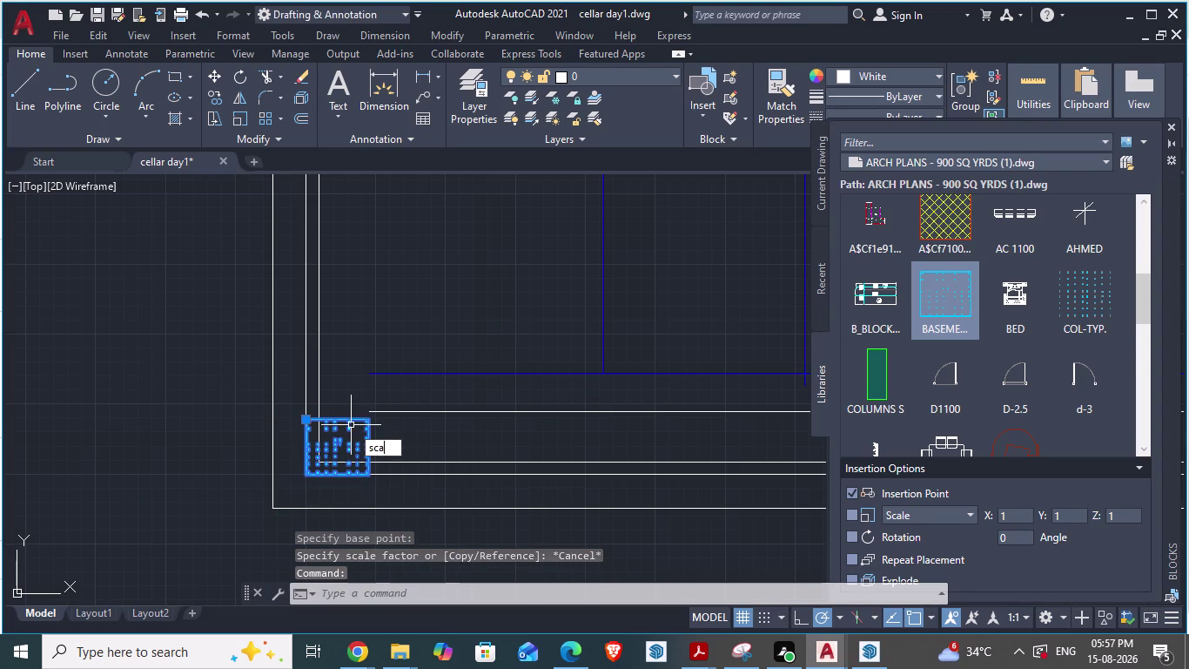
click(387, 463)
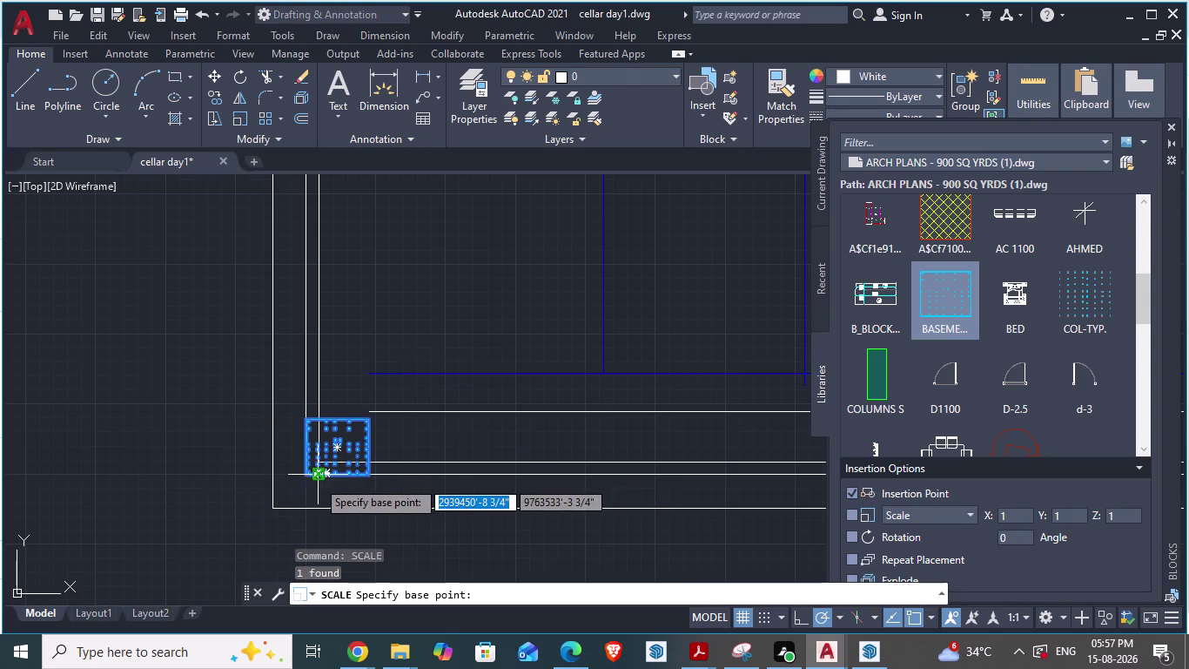
drag(310, 479, 480, 373)
scroll(down, 3)
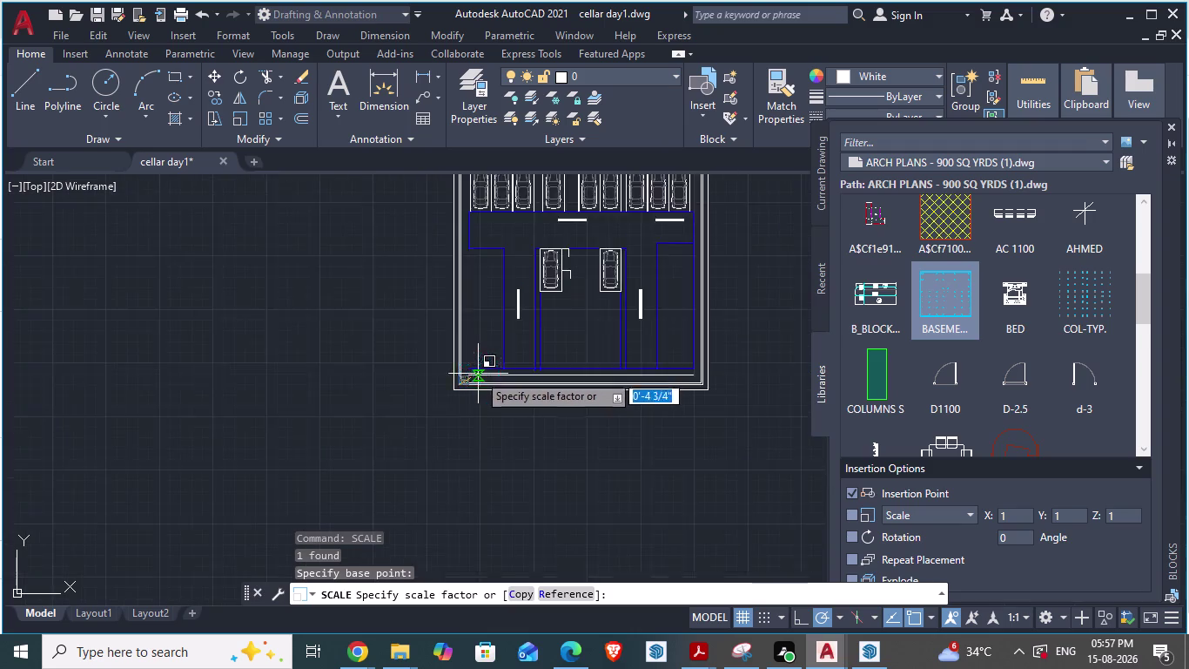
scroll(down, 3)
drag(479, 372, 534, 323)
scroll(up, 3)
scroll(down, 3)
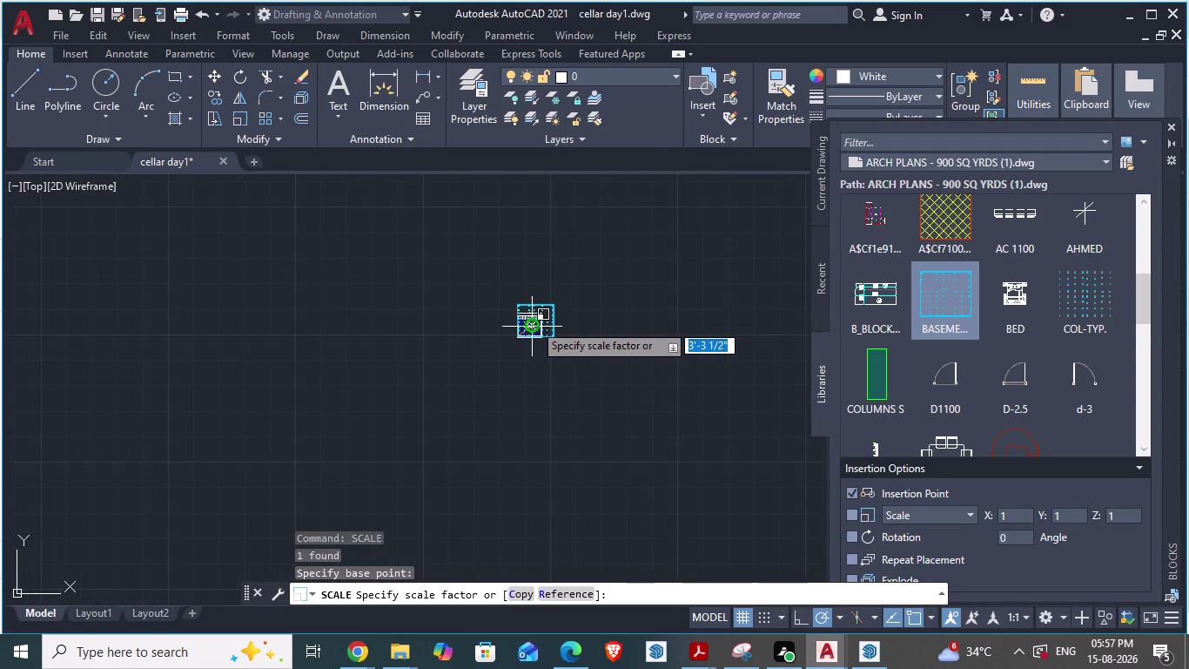
drag(533, 323, 530, 327)
scroll(up, 3)
scroll(up, 3)
scroll(down, 3)
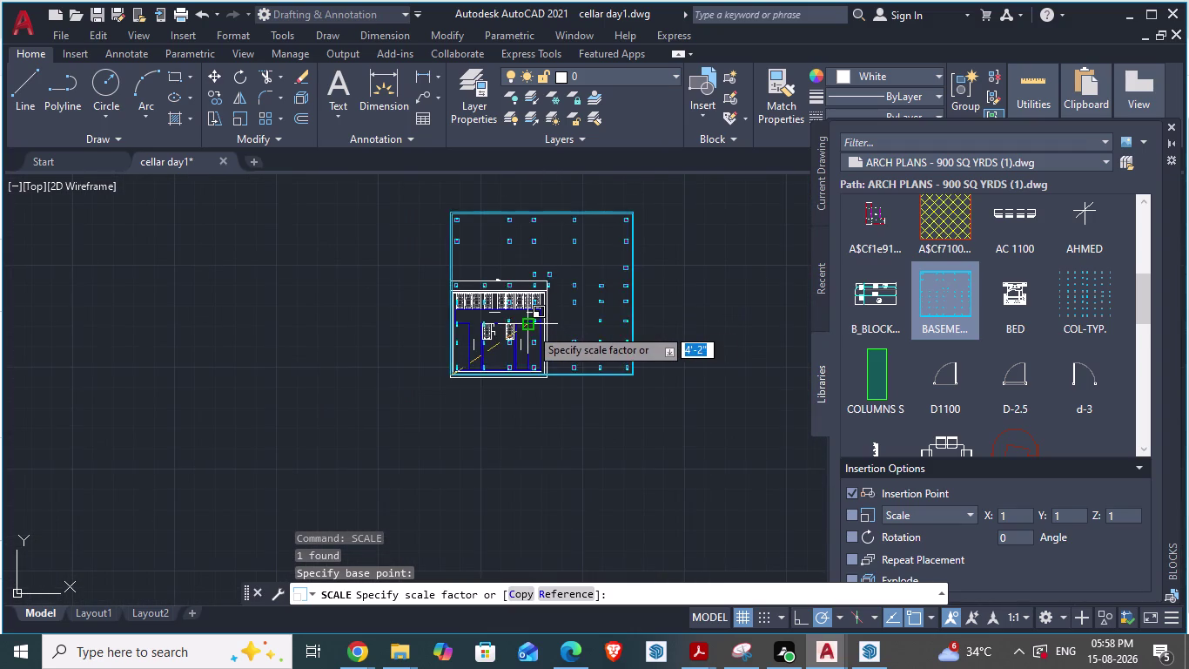
drag(530, 327, 452, 347)
scroll(up, 3)
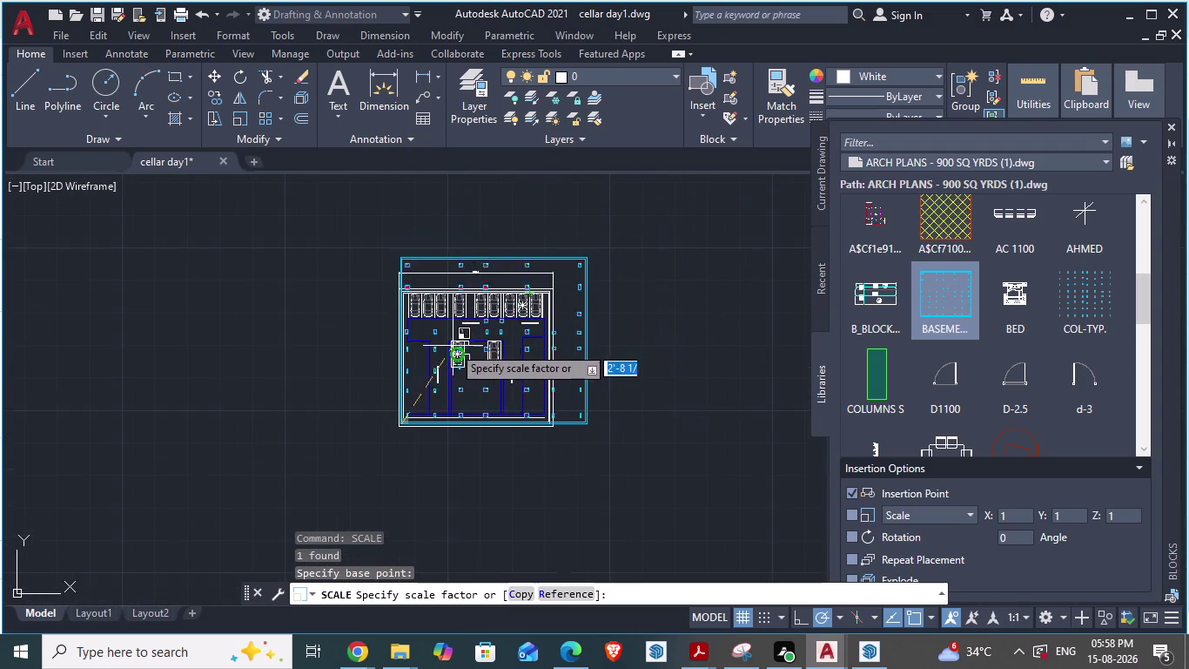
drag(452, 347, 436, 355)
scroll(up, 3)
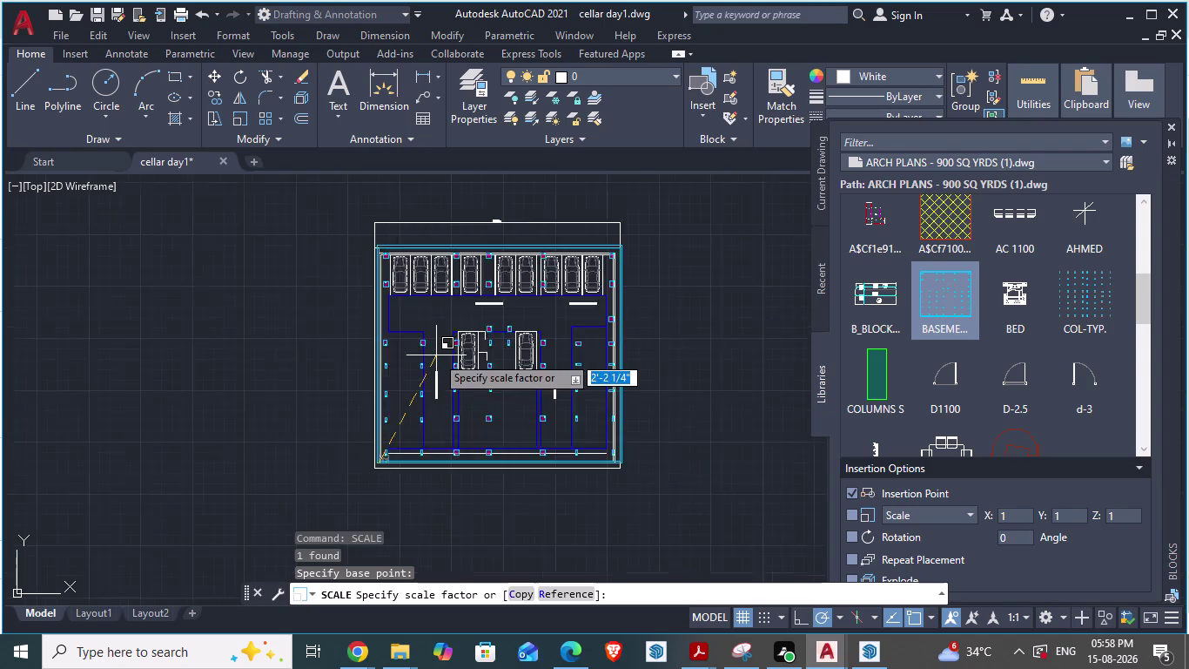
scroll(up, 3)
drag(436, 355, 427, 367)
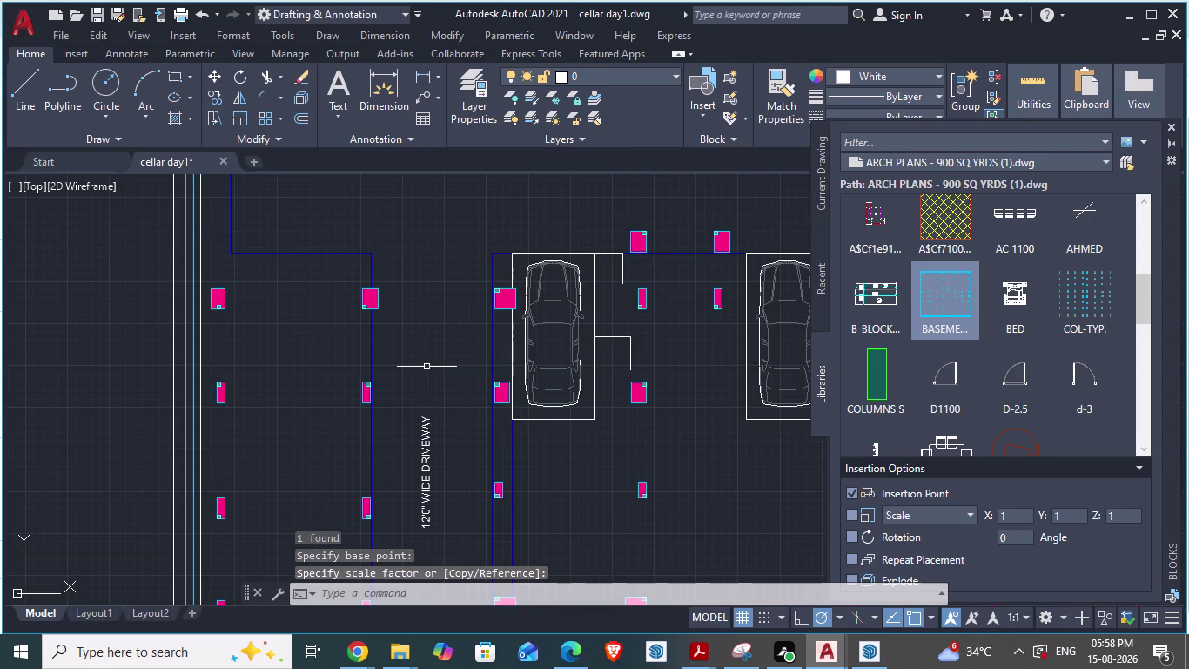
drag(427, 366, 408, 393)
scroll(down, 3)
scroll(down, 3)
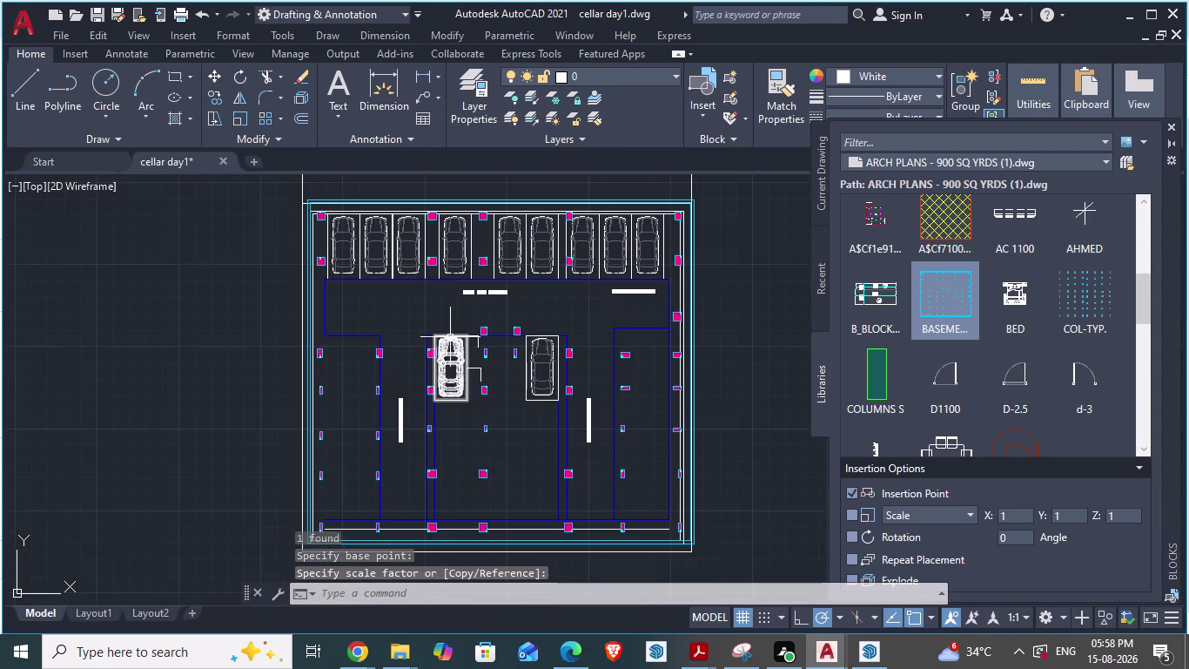
Begin another scaling of the enlarged grid block, then cancel it and undo.
click(483, 332)
scroll(up, 3)
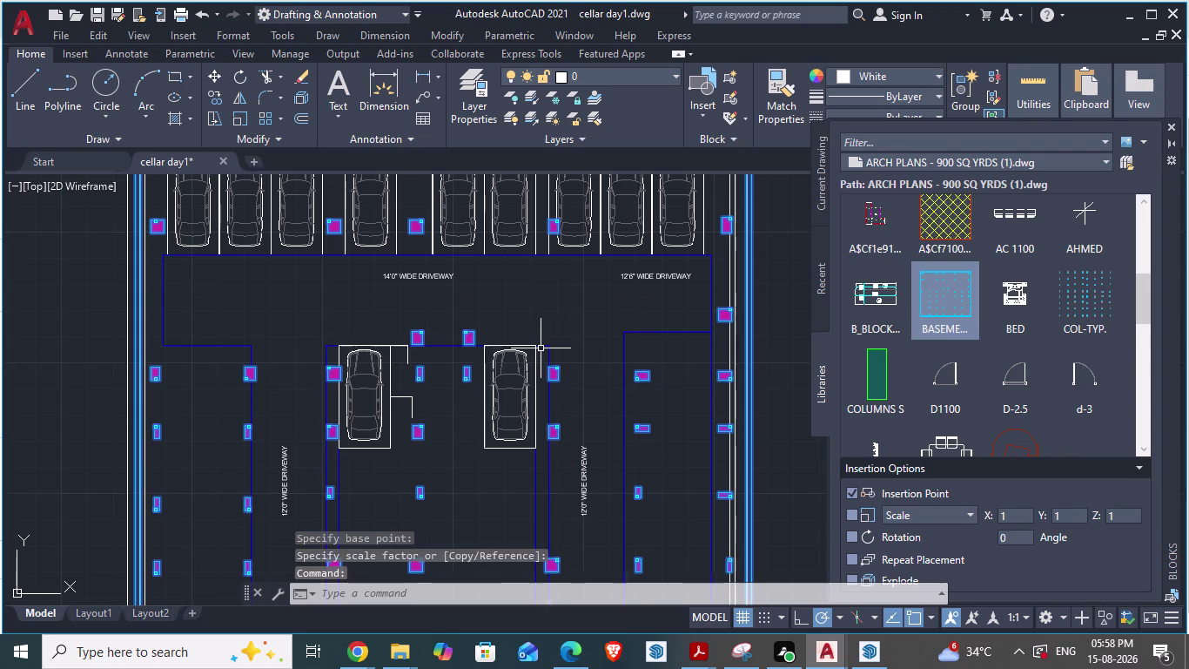
text(sc)
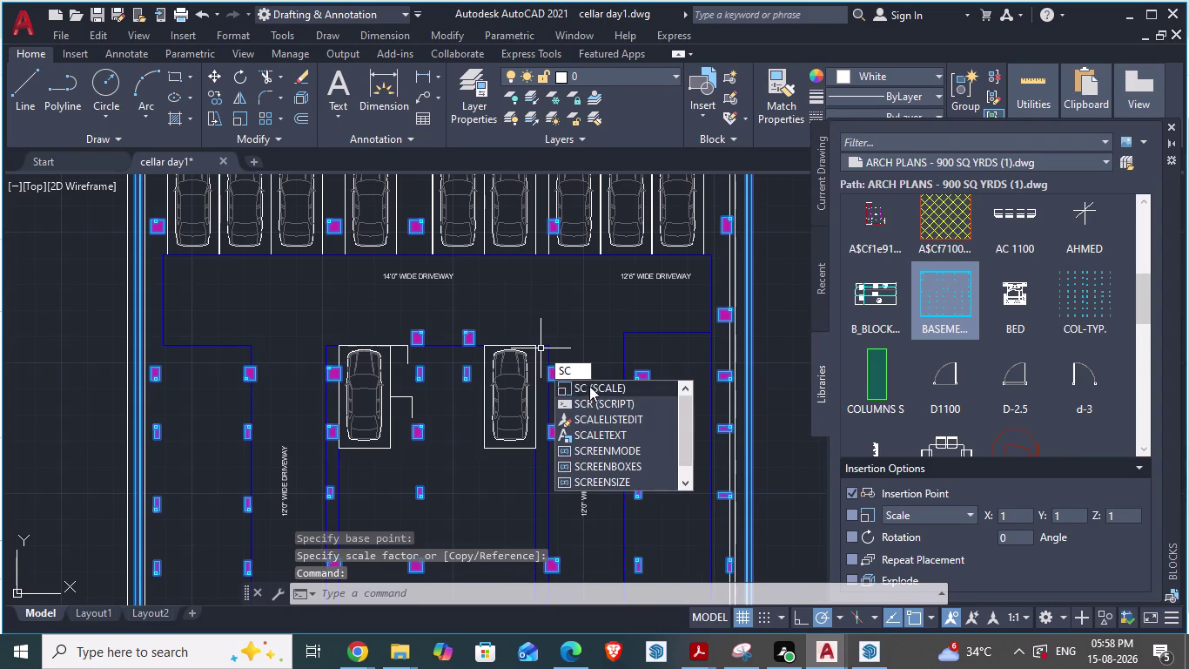
click(589, 385)
scroll(down, 3)
scroll(up, 3)
scroll(down, 3)
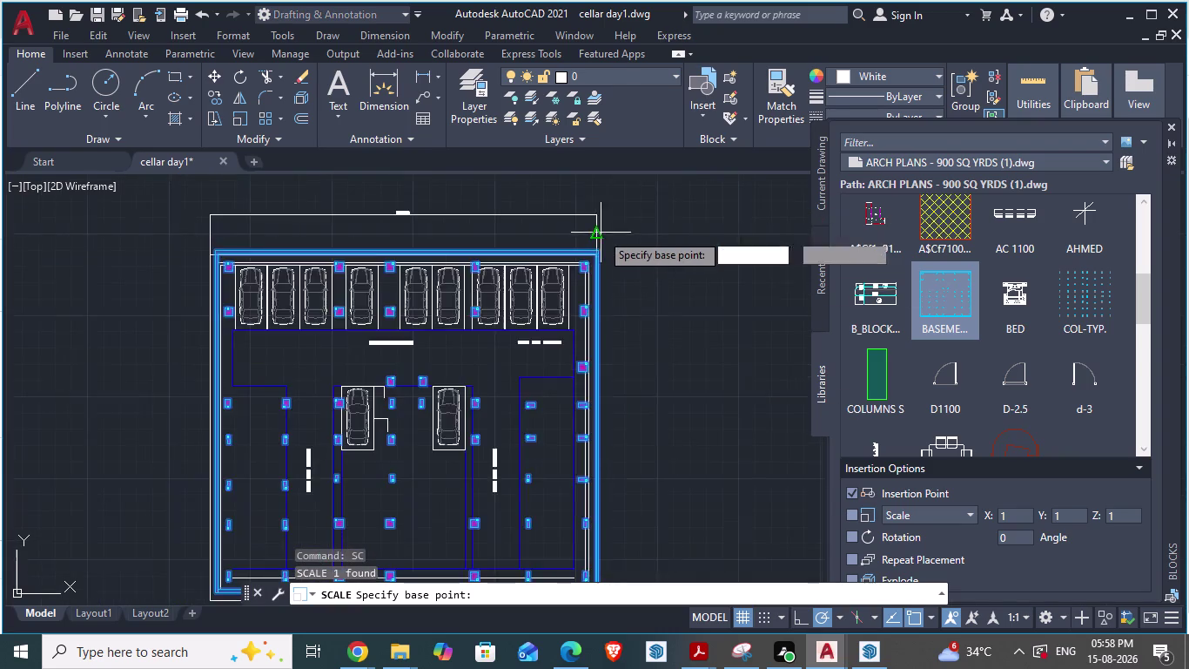
scroll(down, 3)
scroll(up, 3)
scroll(up, 3)
scroll(up, 3)
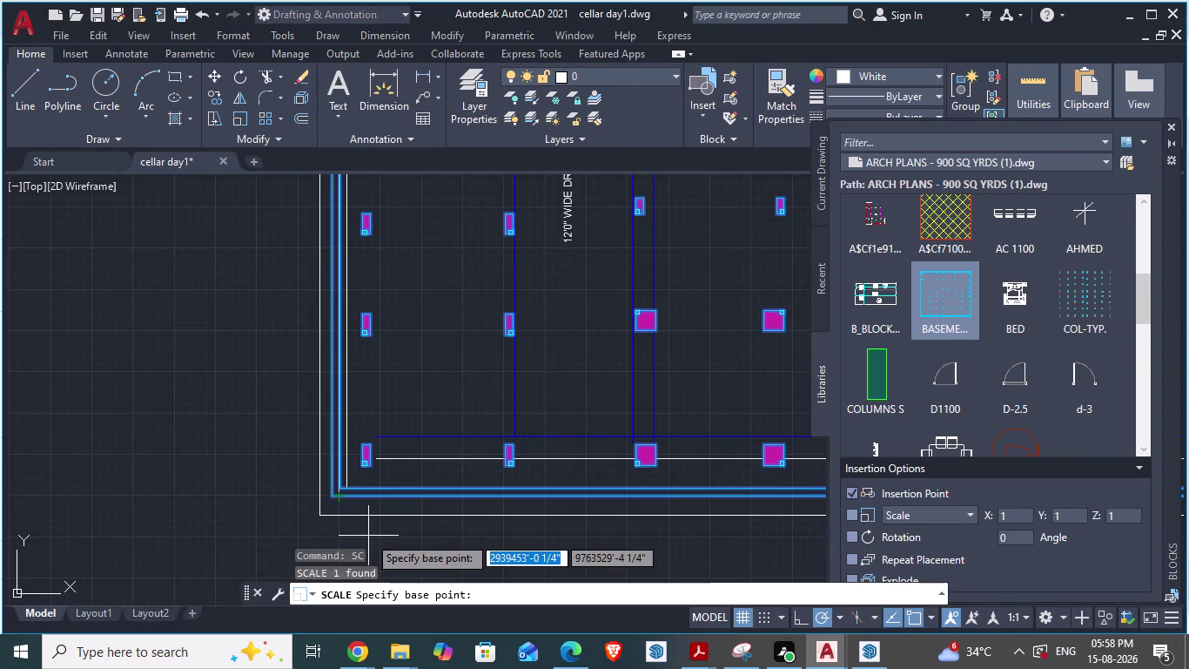
key(Escape)
key(ctrl+z)
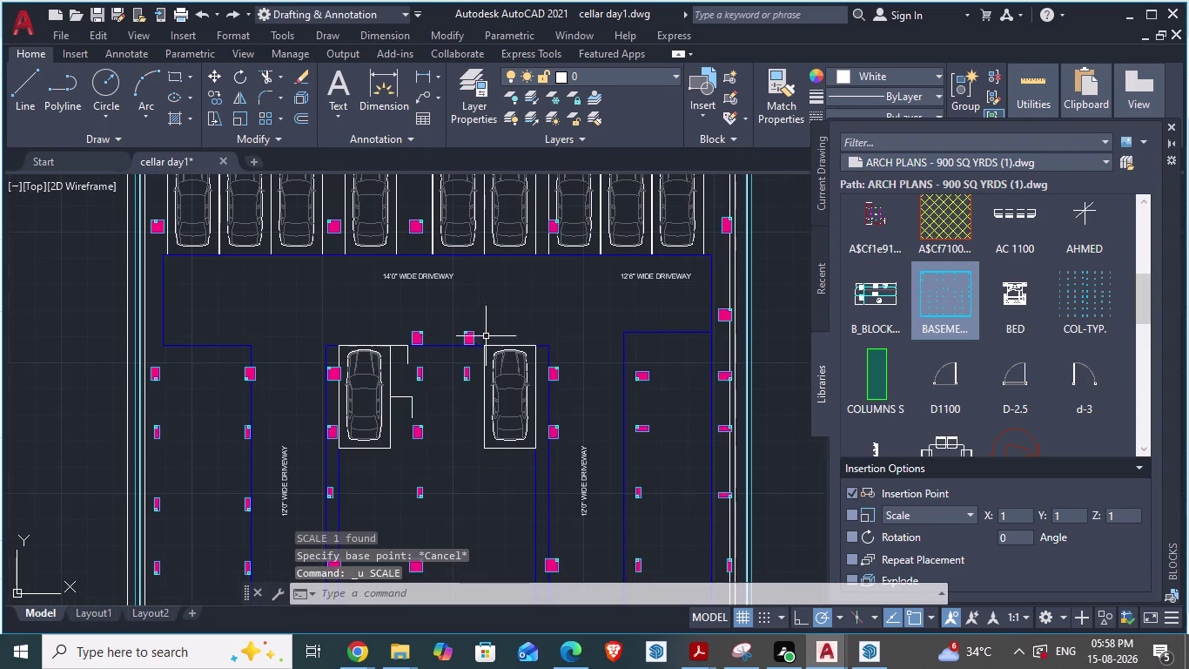
Undo eight steps, reverting the column grid's scaling and earlier moves.
key(ctrl+z)
key(ctrl+z)
key(ctrl+z)
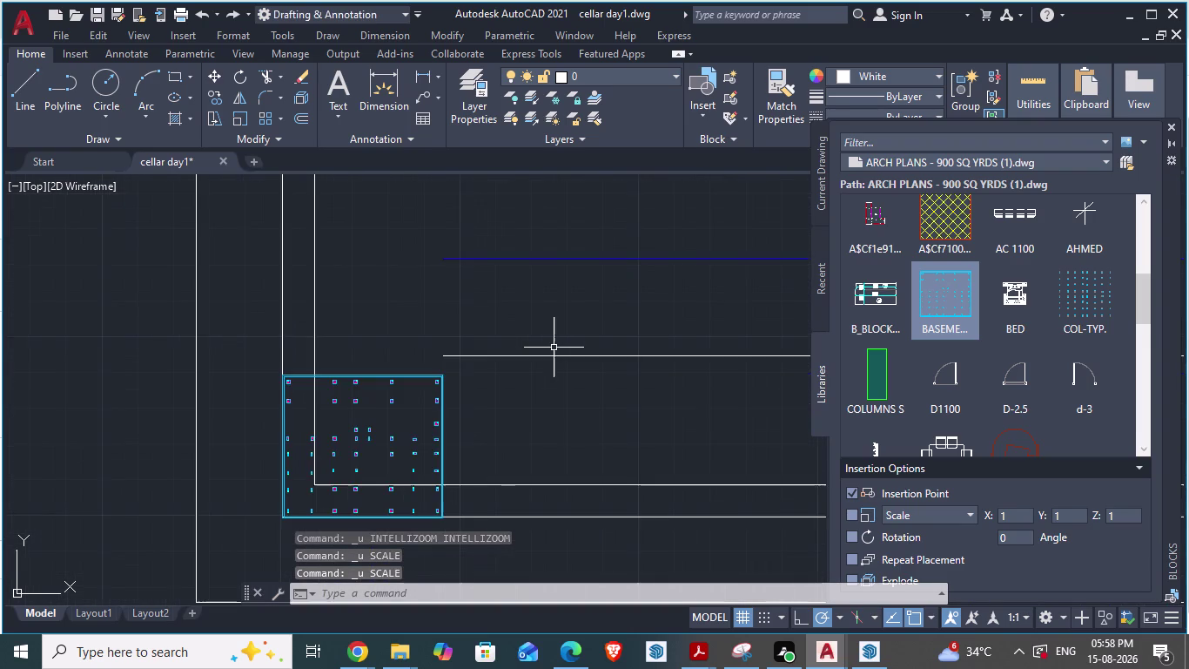
key(ctrl+z)
key(ctrl+z)
key(ctrl+z)
key(ctrl+z)
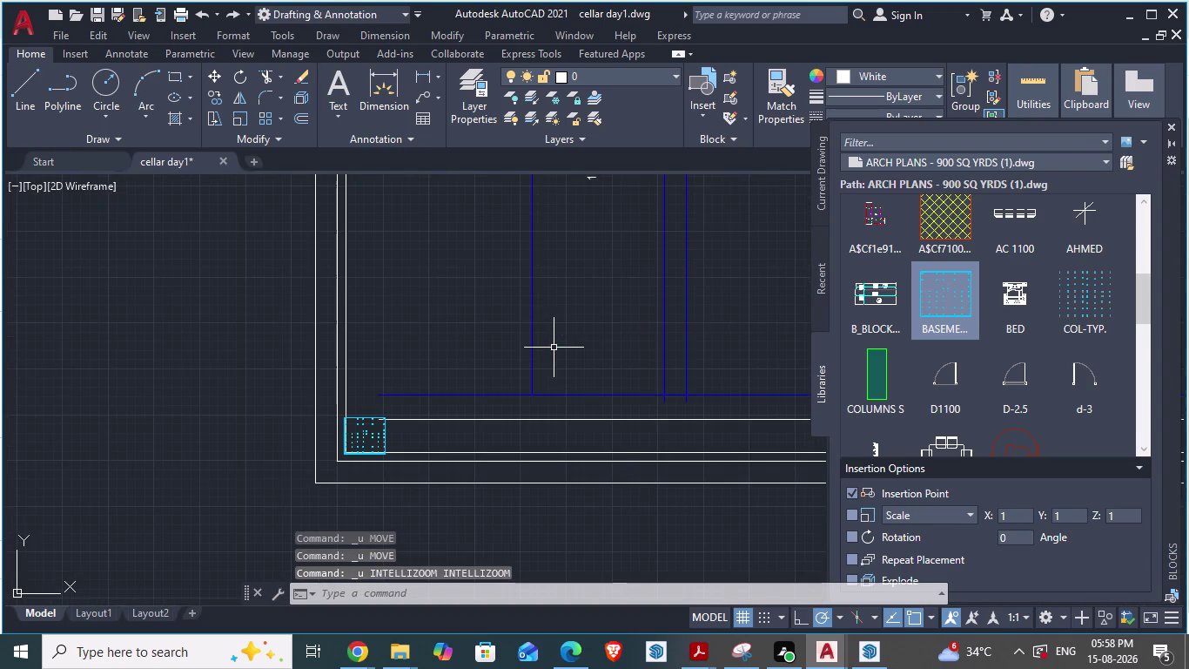
key(ctrl+z)
Window-select the stray column block left of the plan, delete it, and save.
drag(246, 308, 475, 428)
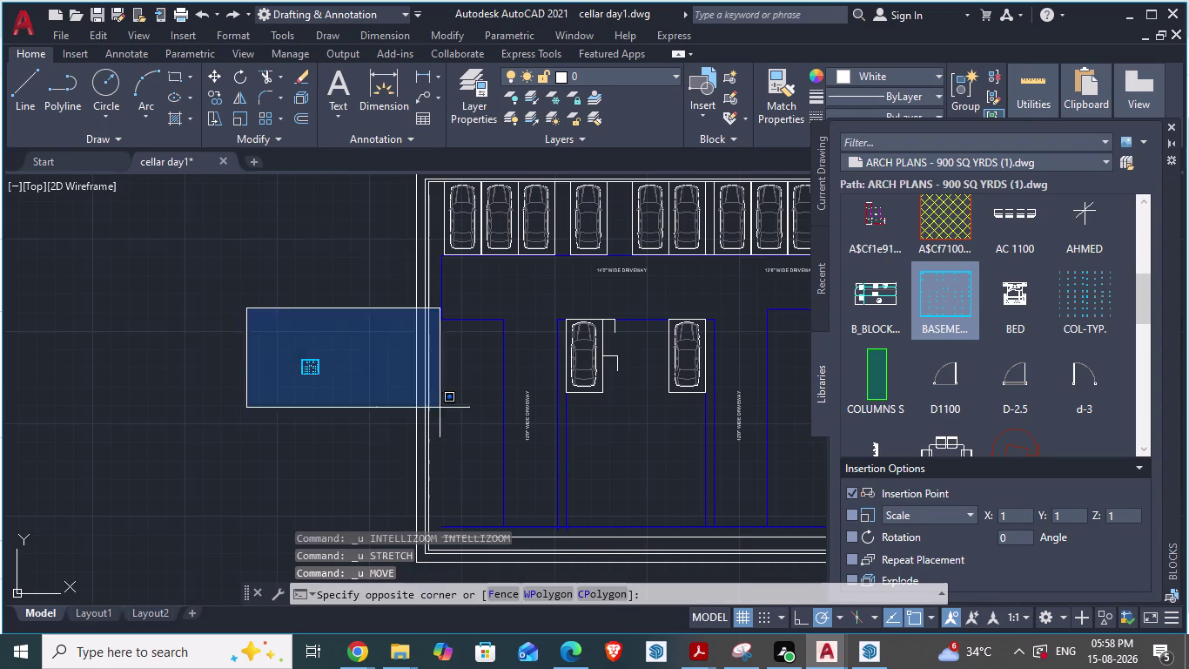
drag(476, 428, 213, 431)
key(Escape)
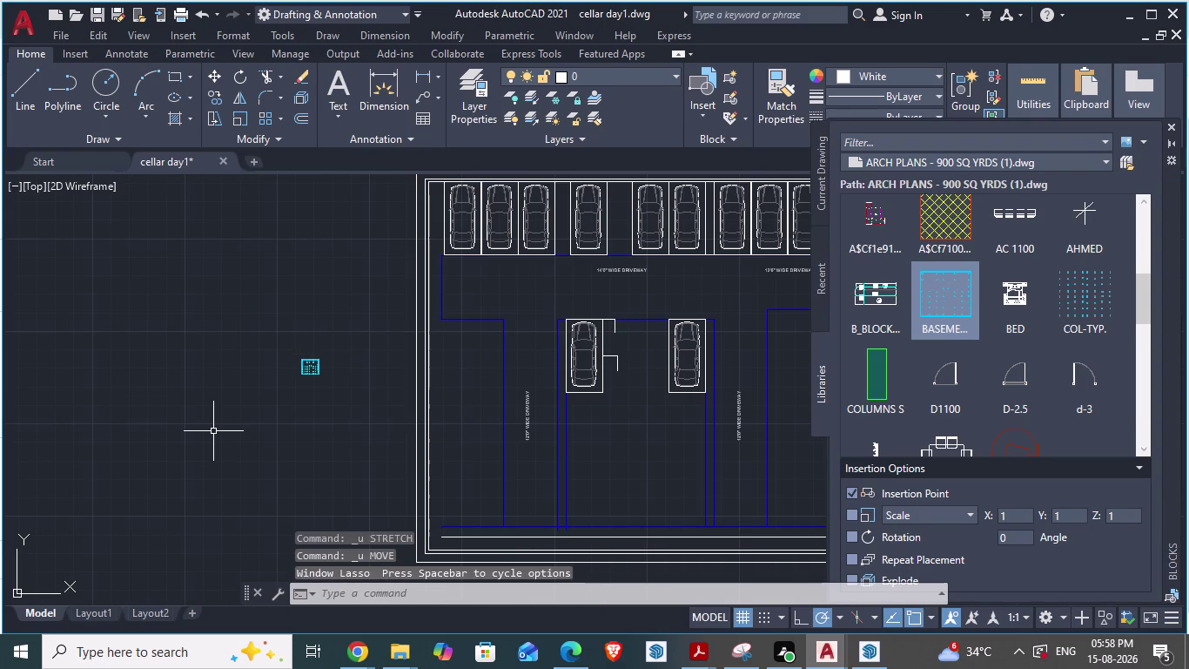
click(236, 445)
click(350, 342)
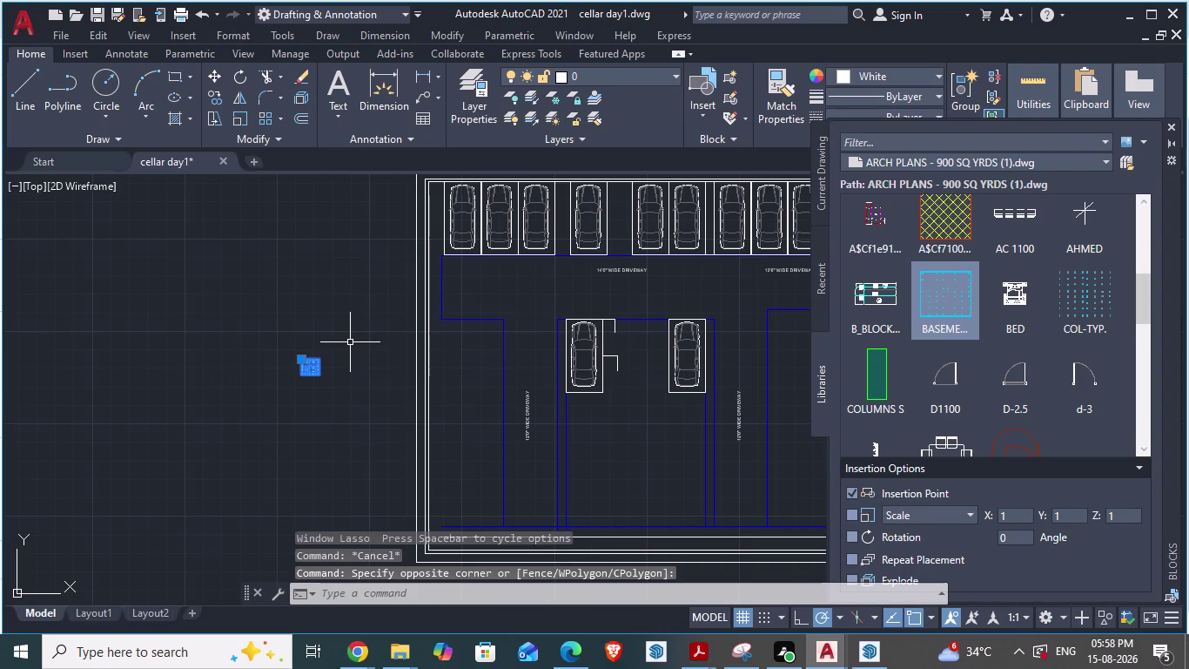
key(Delete)
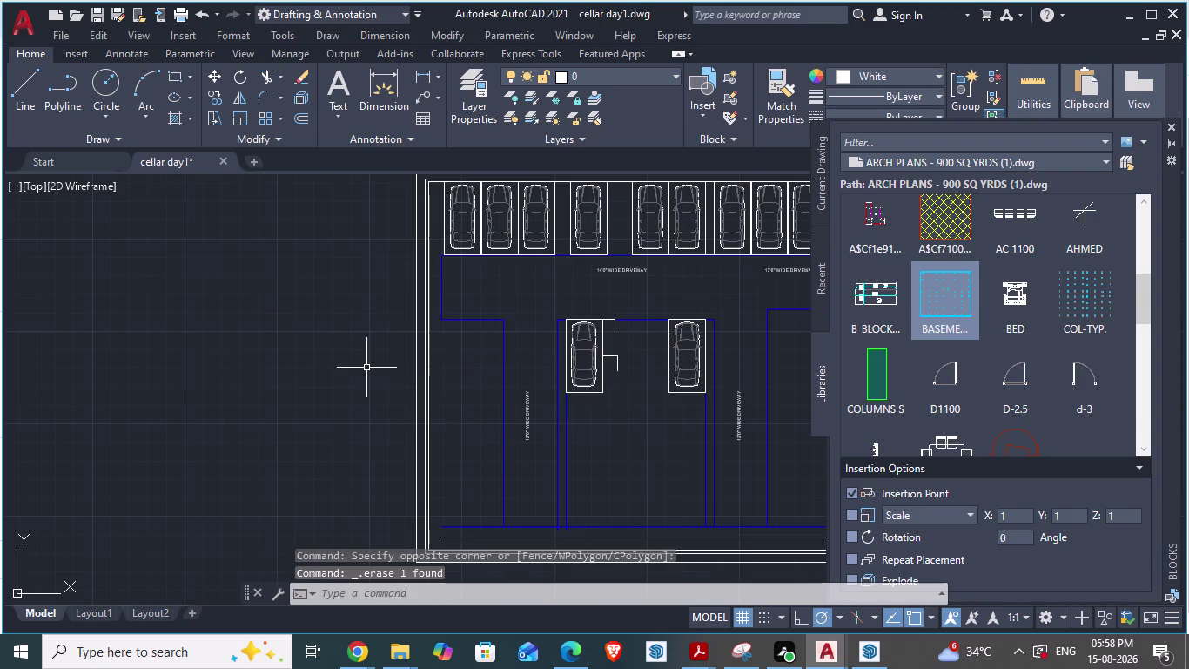
key(ctrl+s)
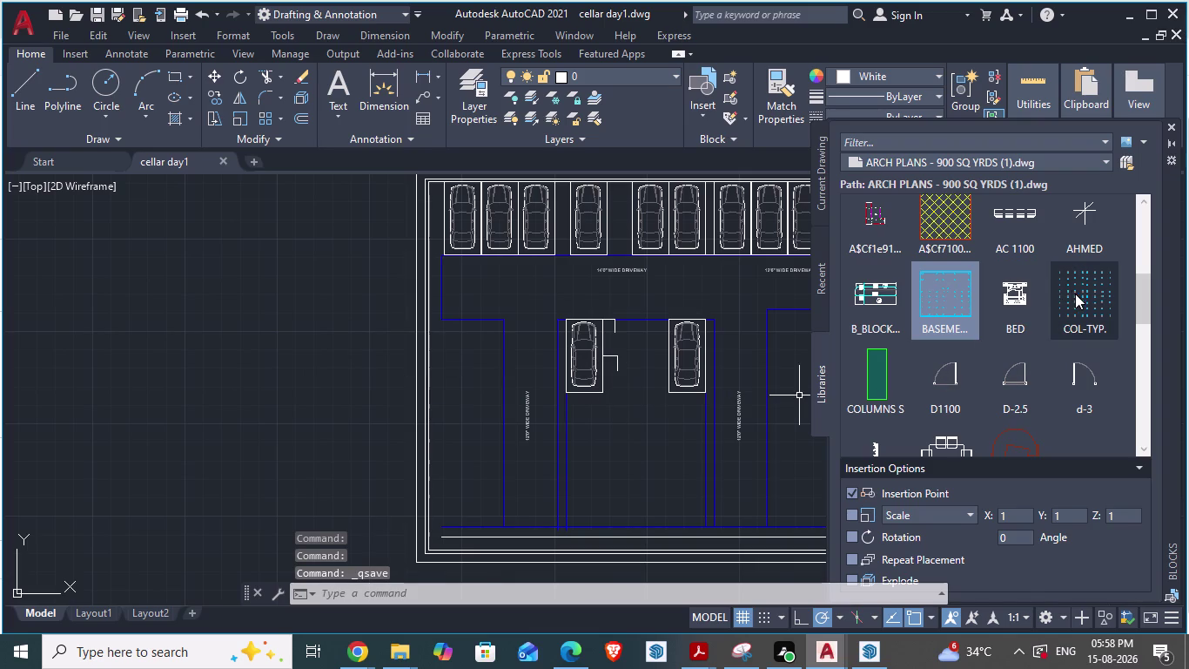
Insert the COL-TYP column layout block from the Blocks Libraries palette.
click(1075, 294)
click(255, 356)
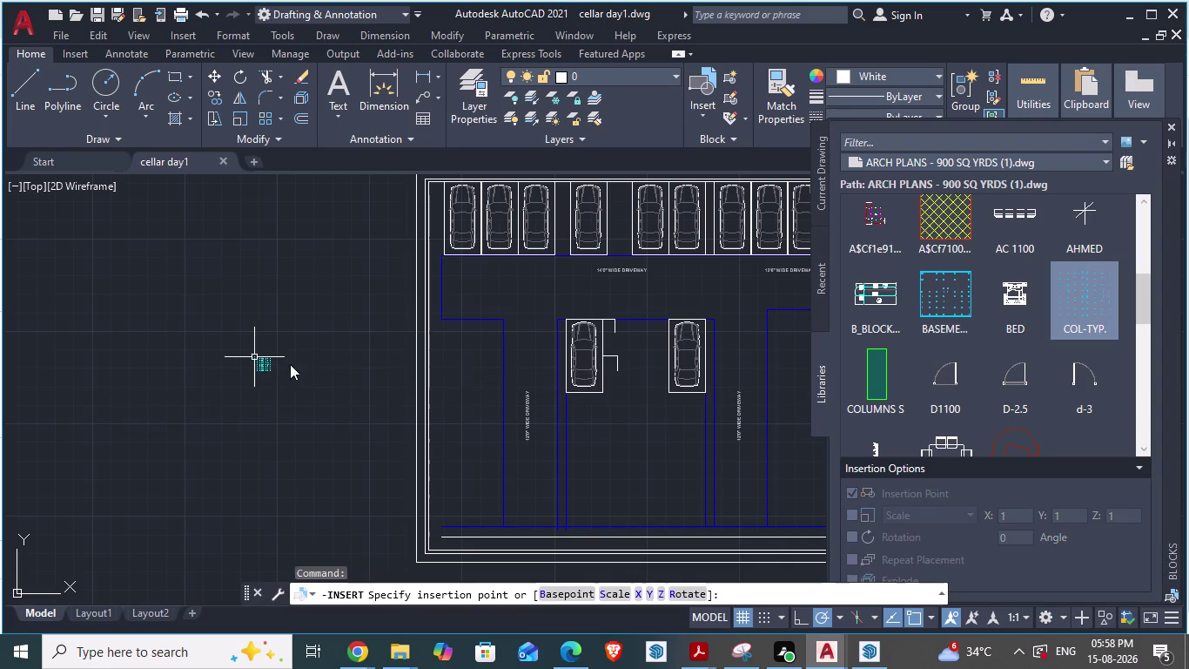
scroll(up, 3)
scroll(up, 3)
scroll(down, 3)
scroll(down, 3)
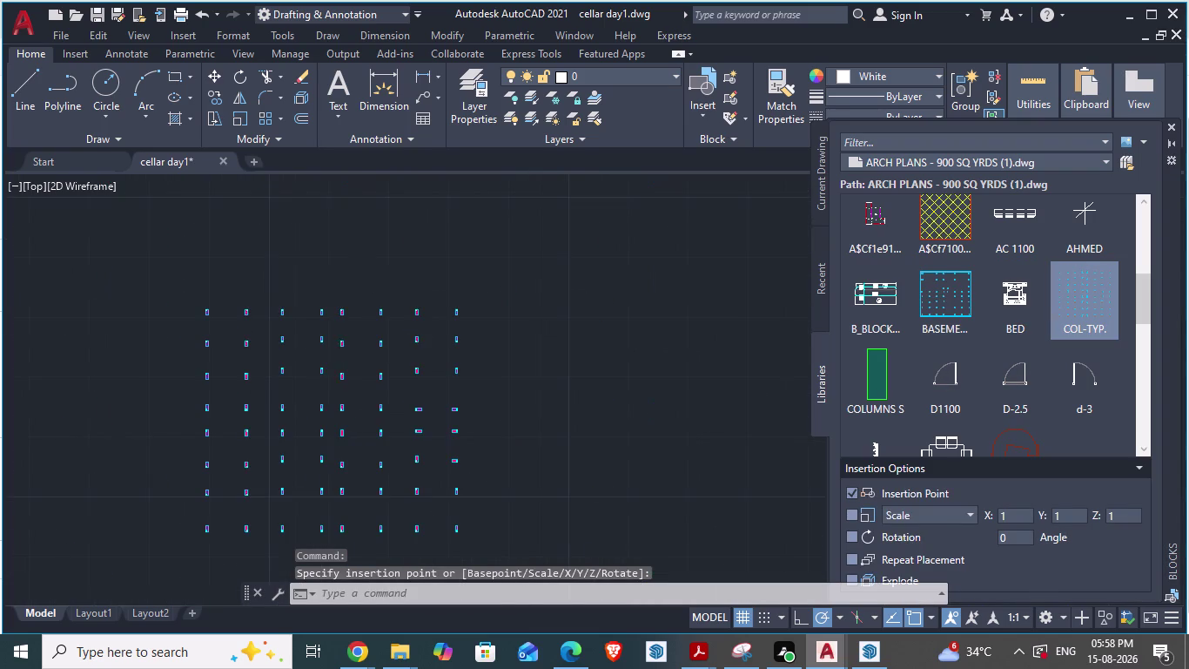
click(325, 400)
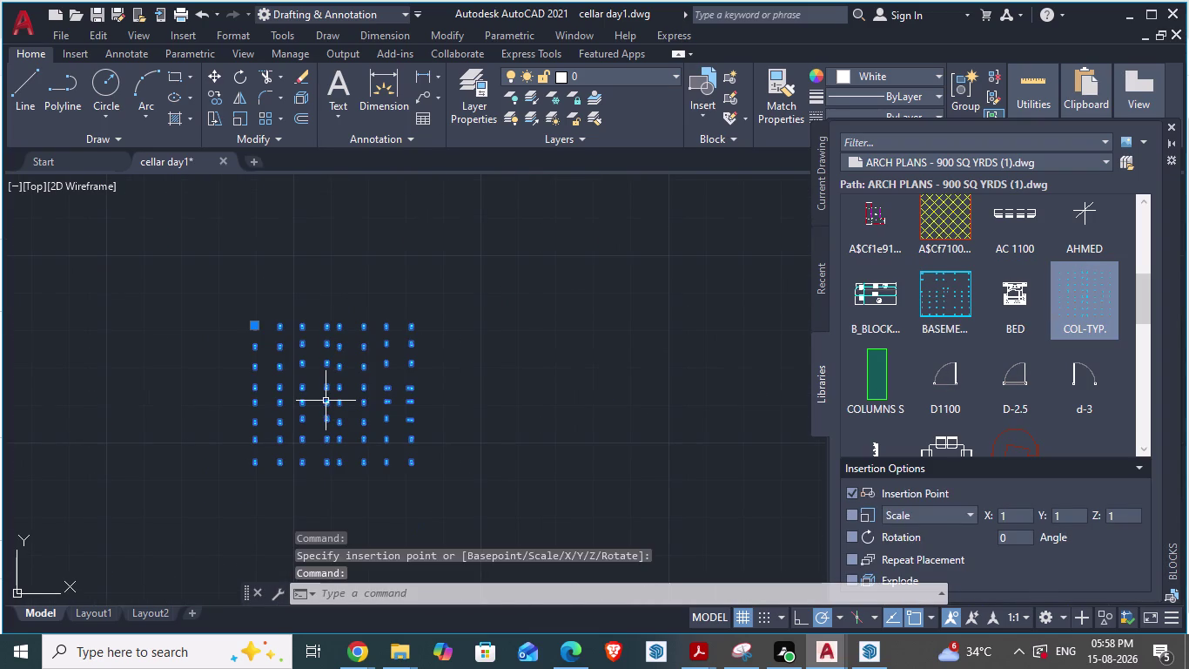
Move the COL-TYP block from a corner base point to inside the cellar plan.
key(m)
scroll(down, 3)
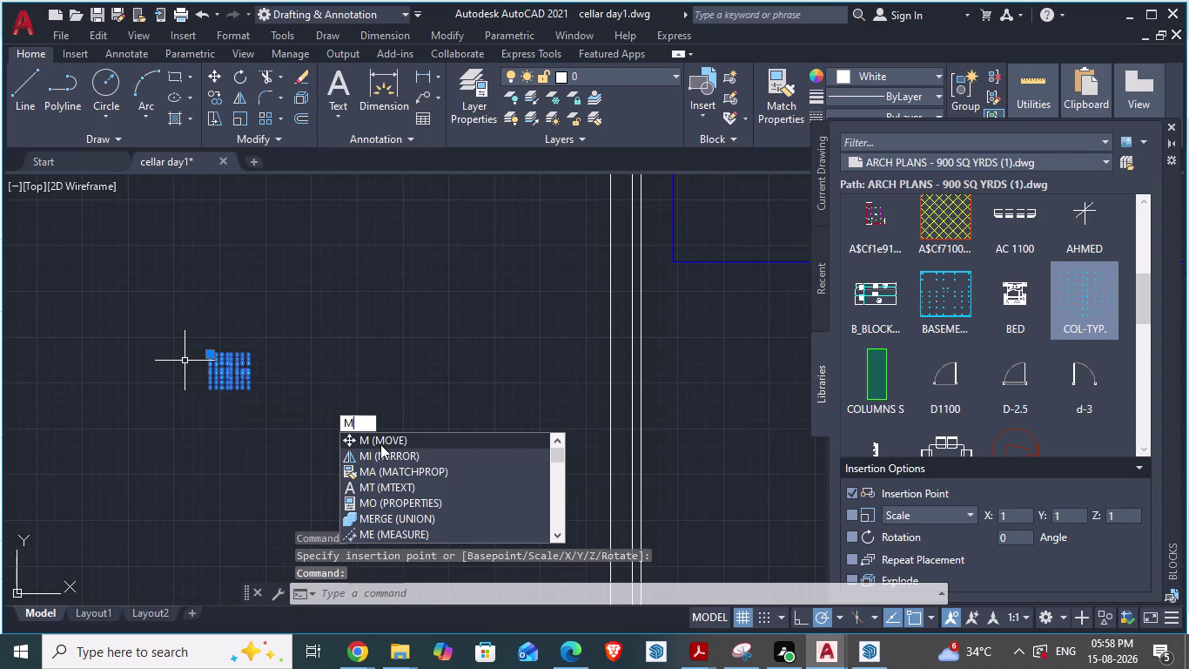
click(381, 444)
scroll(up, 3)
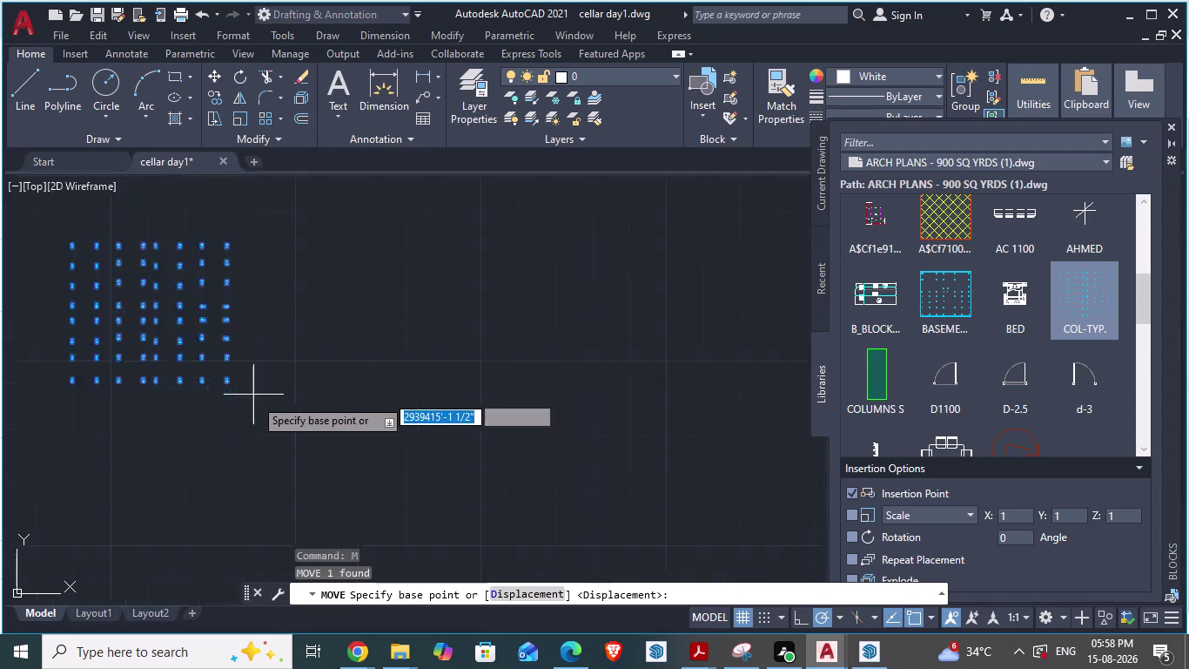
scroll(up, 3)
scroll(down, 3)
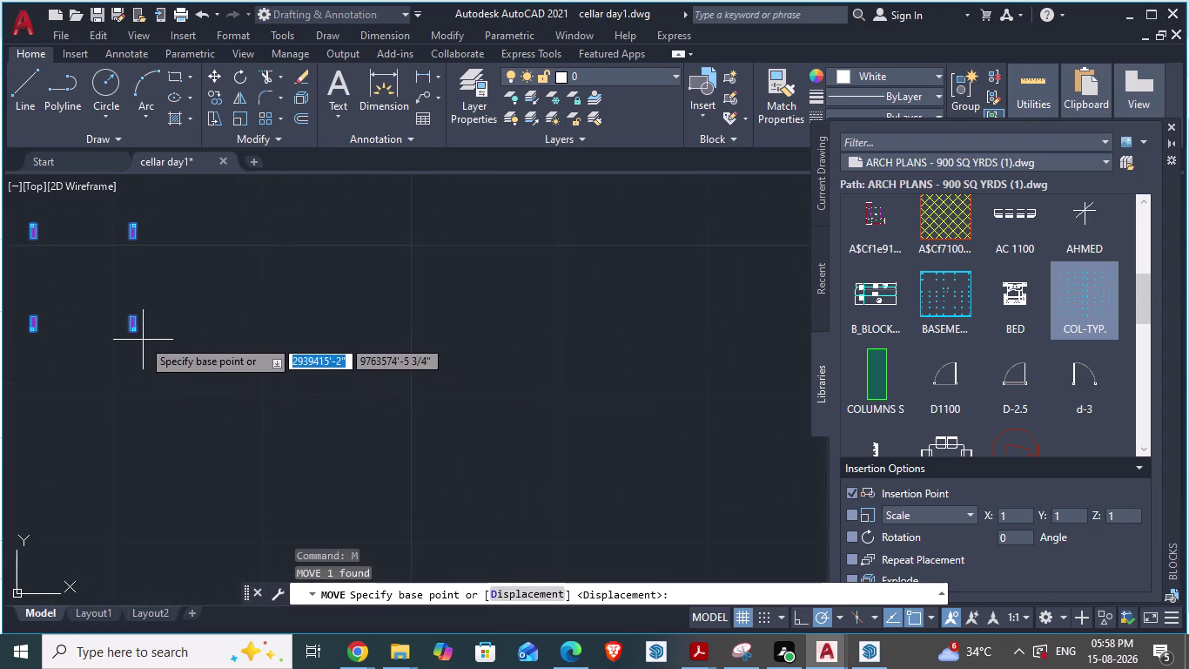
drag(138, 332, 339, 381)
scroll(down, 3)
scroll(down, 3)
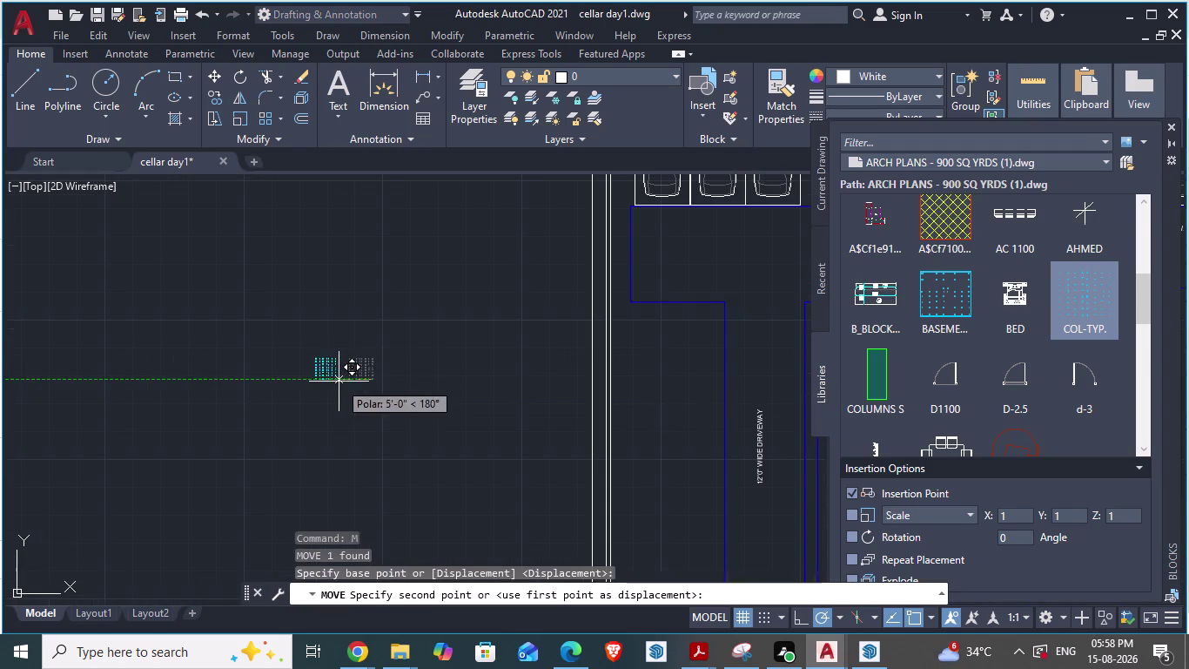
drag(339, 381, 501, 411)
scroll(down, 3)
scroll(up, 3)
scroll(down, 3)
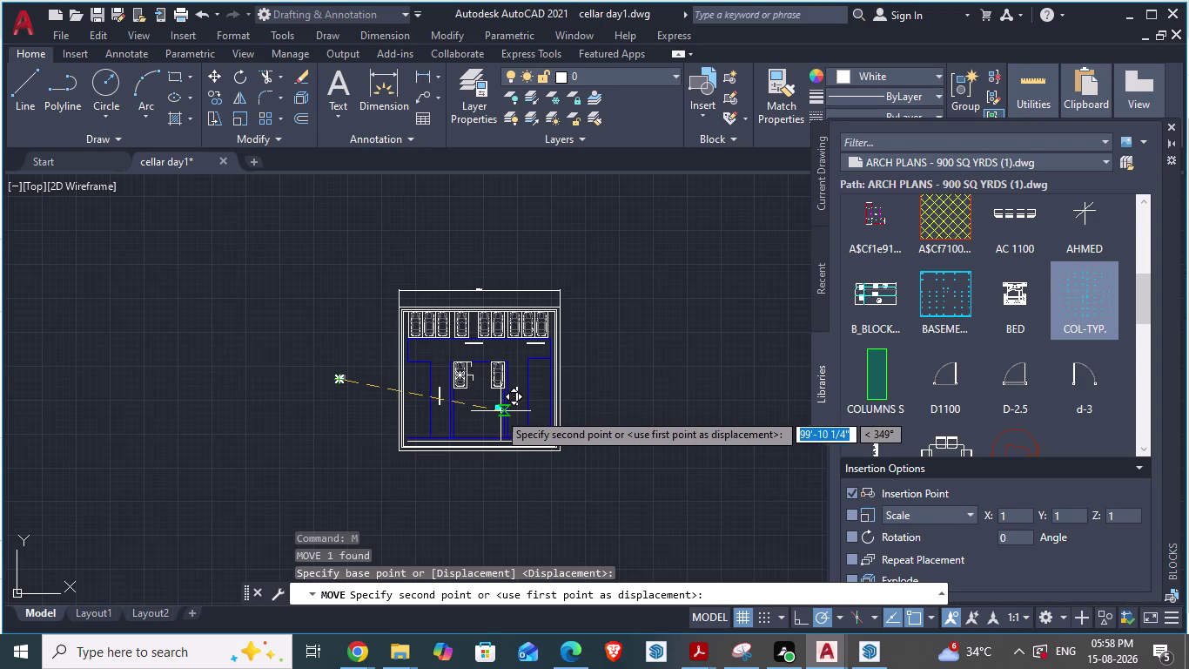
drag(500, 411, 491, 413)
click(491, 414)
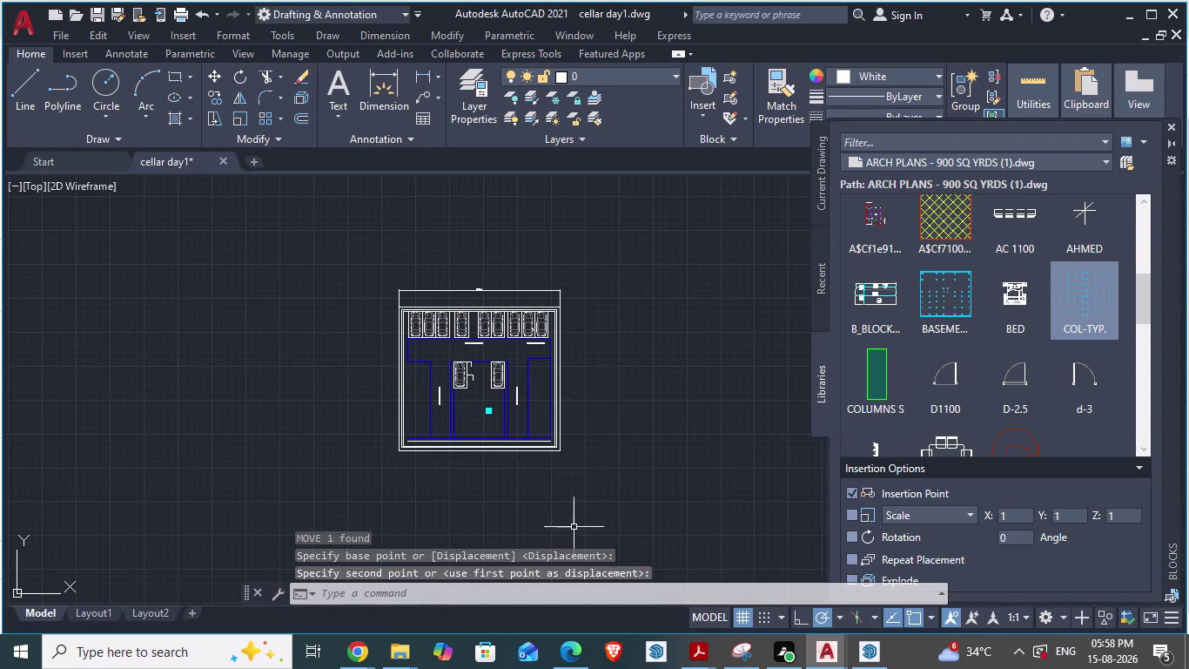
key(alt+Tab)
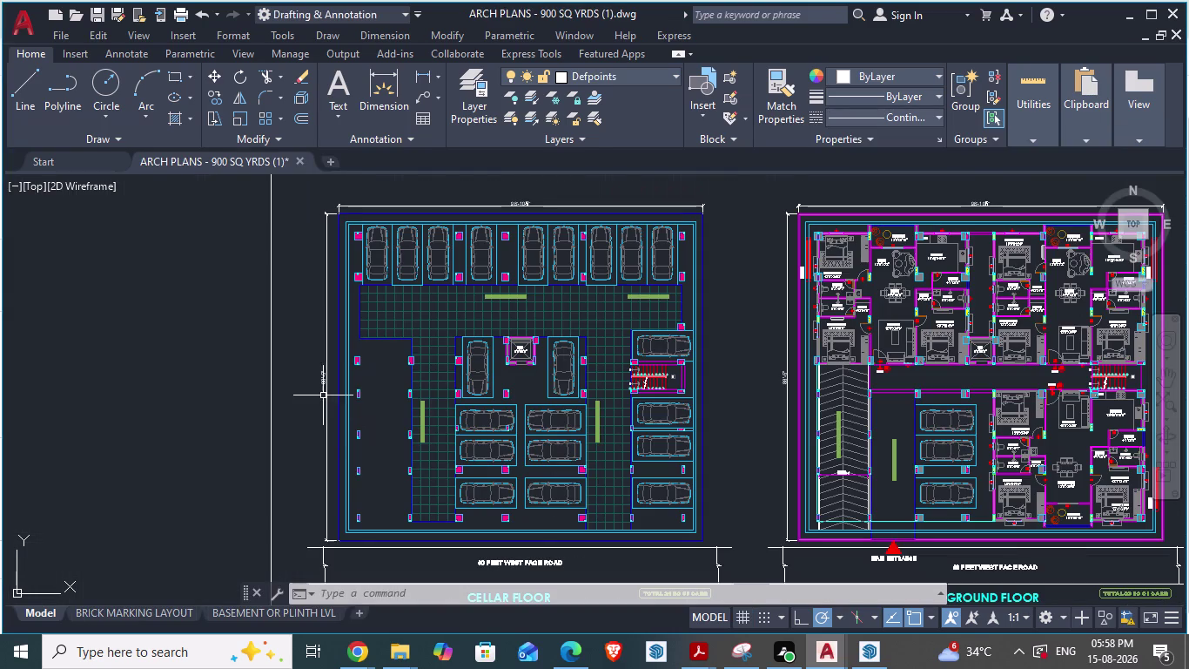
scroll(up, 3)
scroll(down, 3)
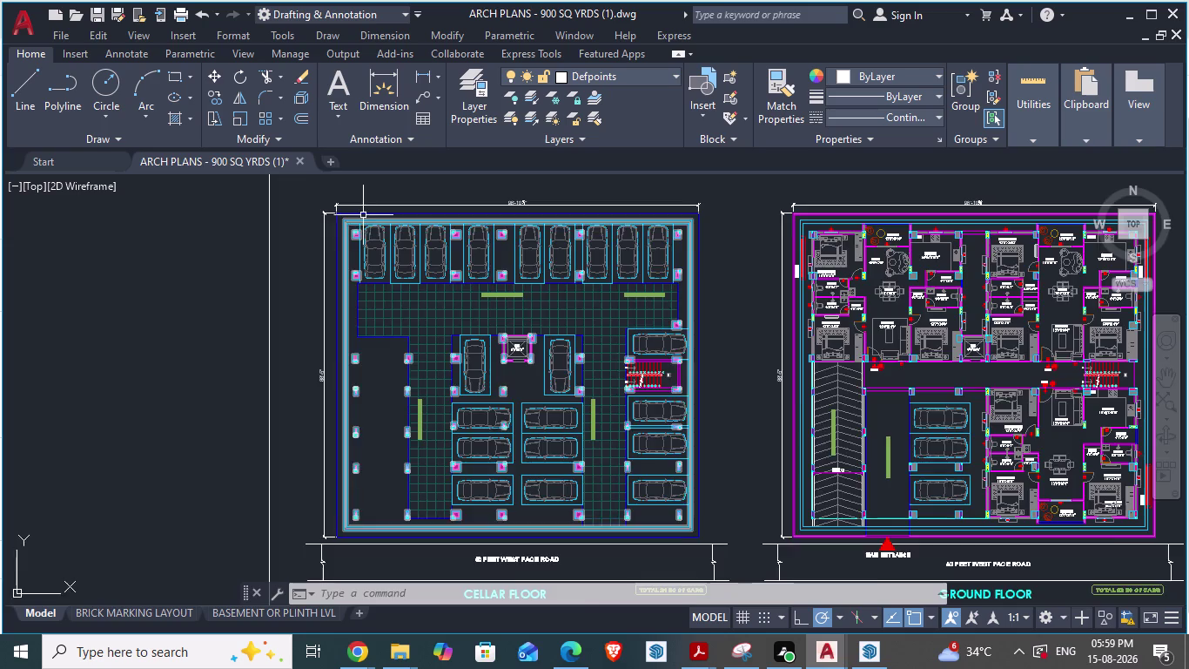
scroll(up, 3)
scroll(down, 3)
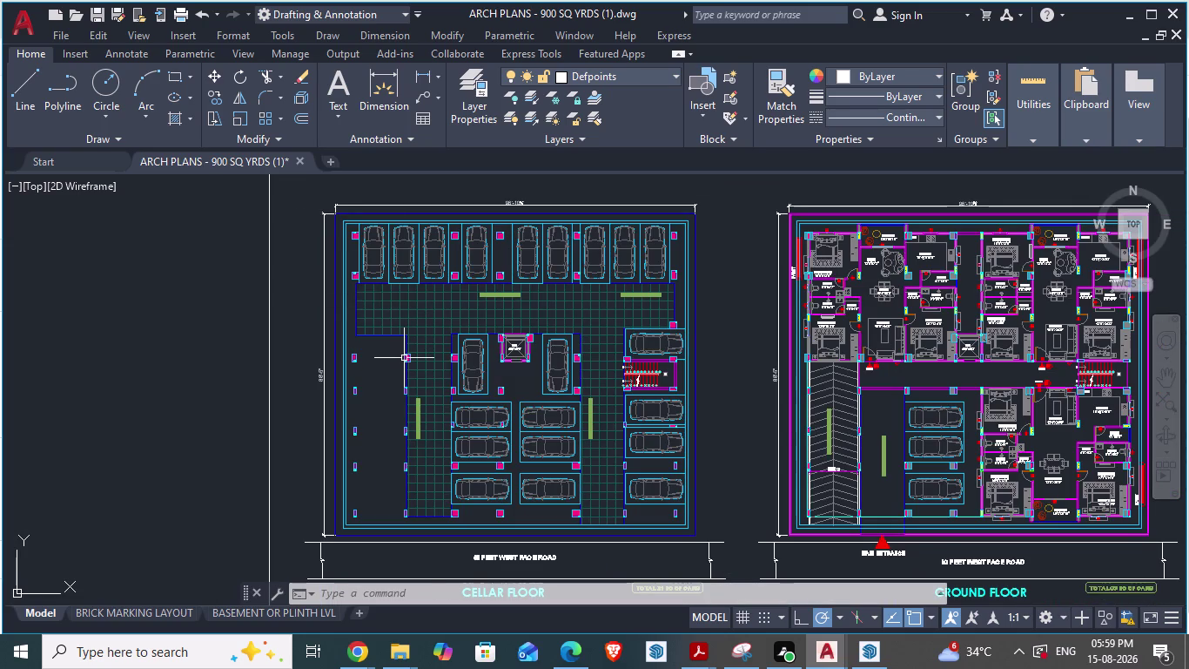
scroll(up, 3)
scroll(up, 3)
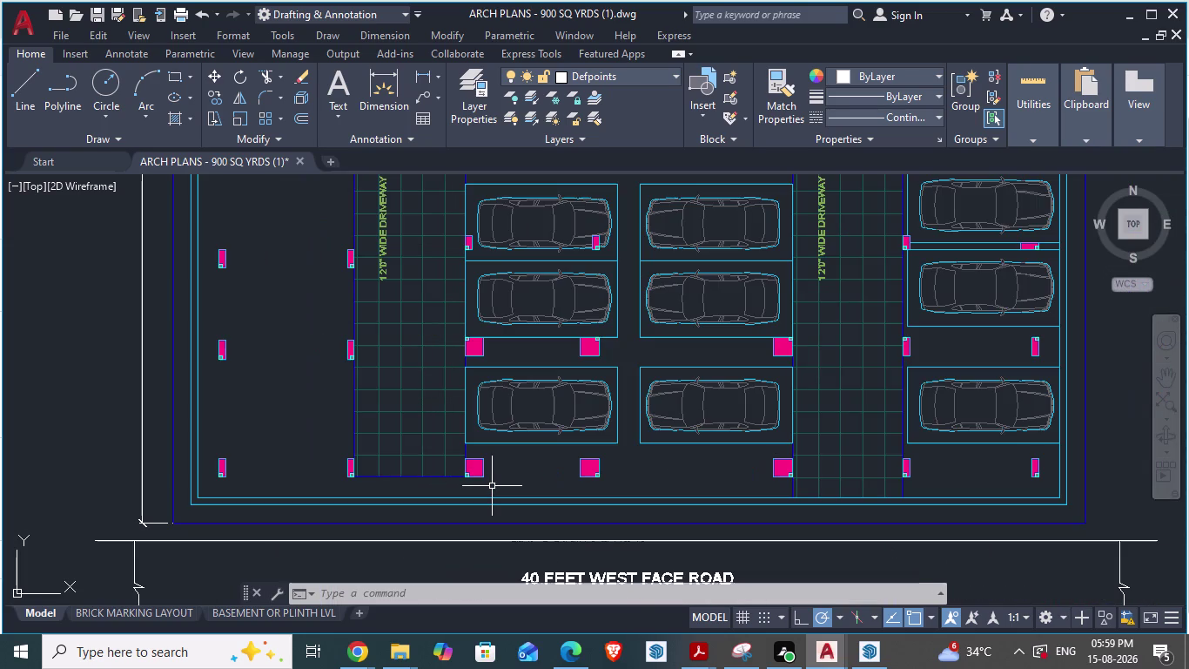
key(alt+Tab)
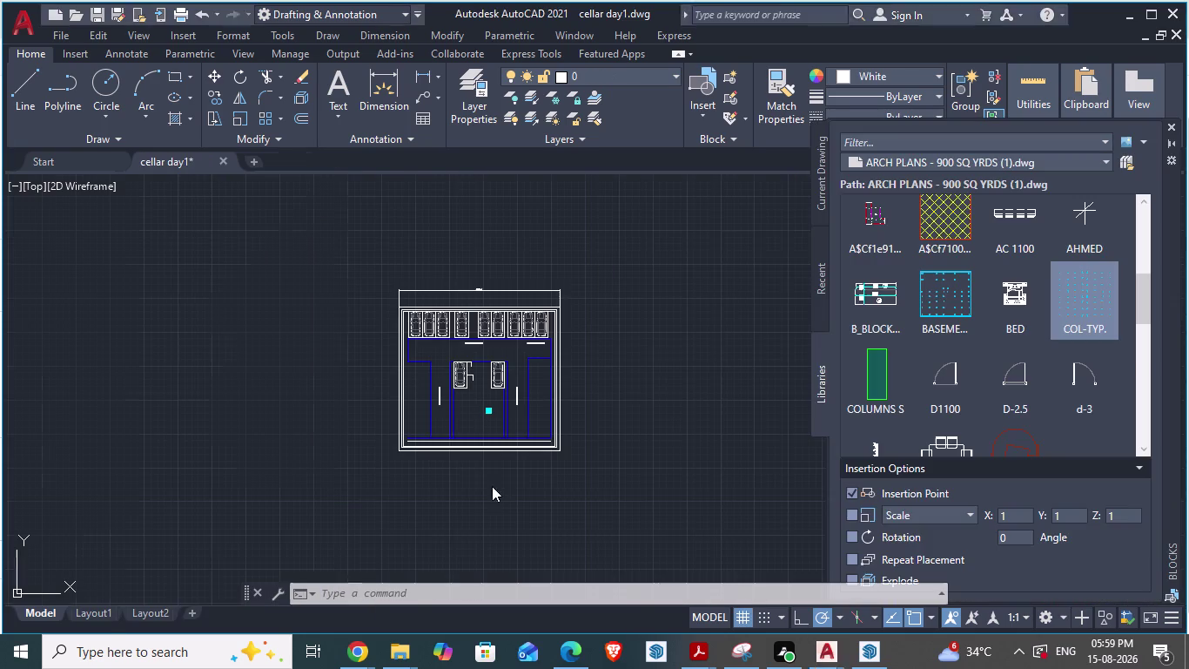
scroll(up, 3)
scroll(up, 3)
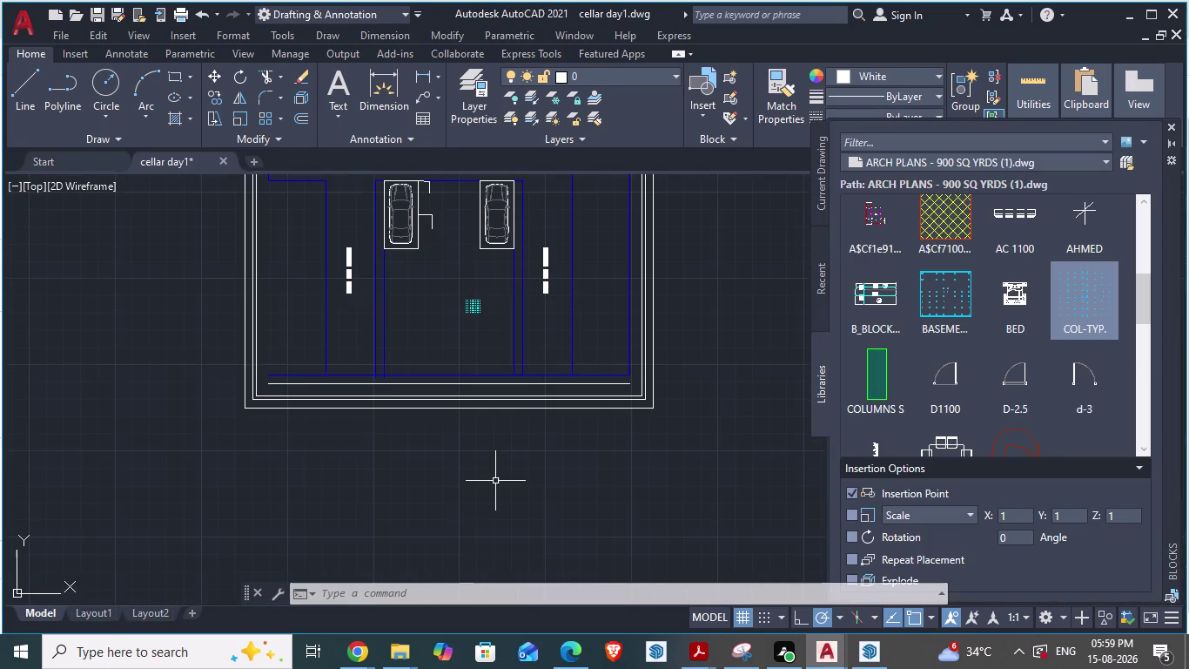
key(alt+Tab)
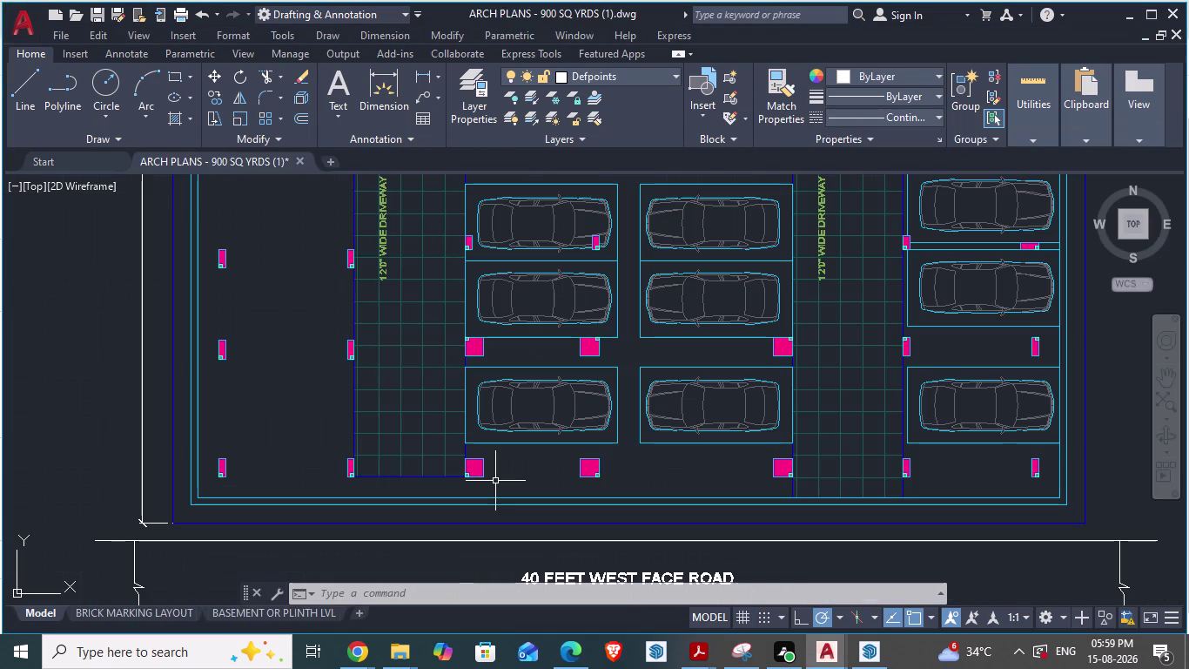
key(alt+Tab)
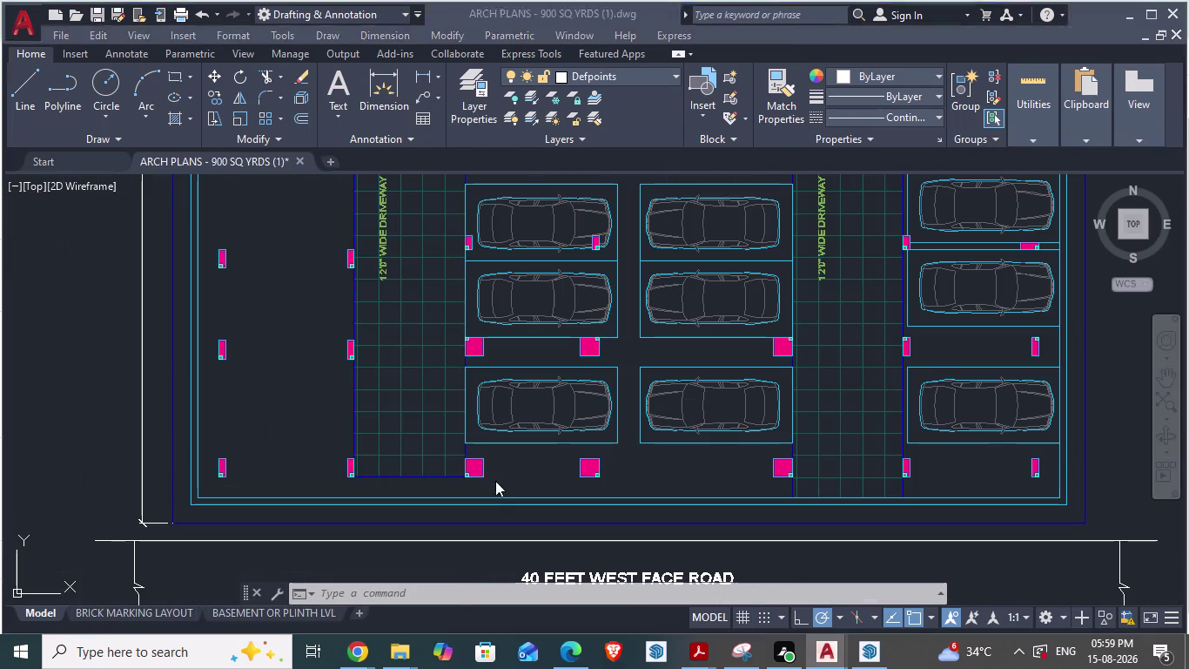
key(alt+Tab)
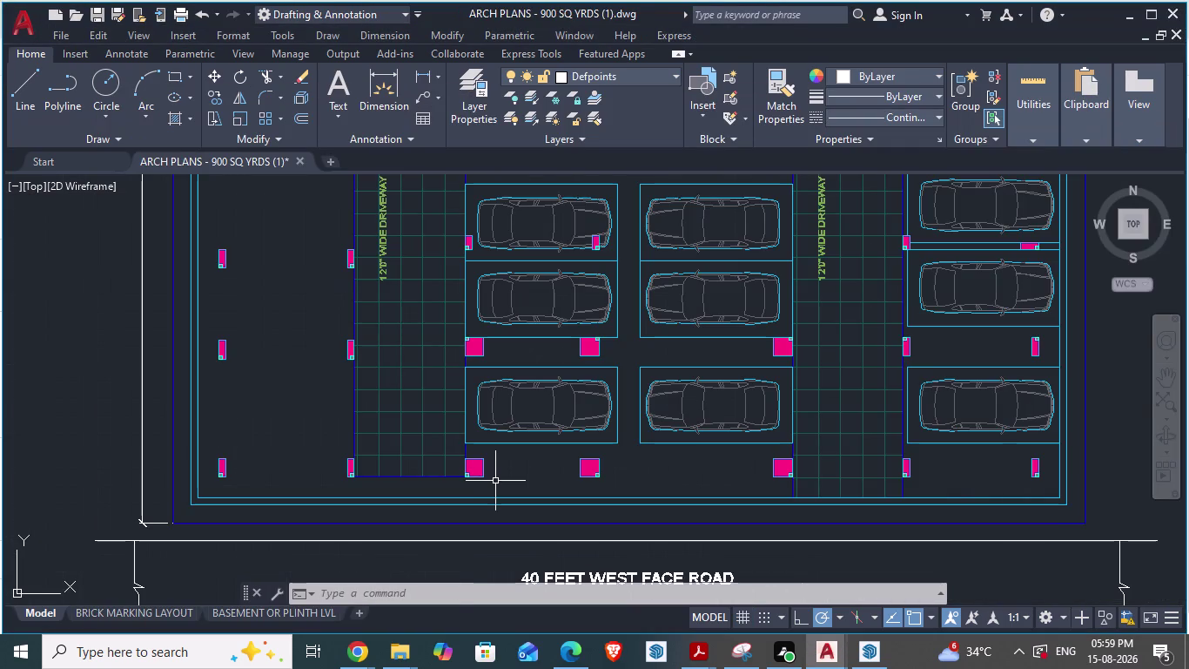
key(alt+Tab)
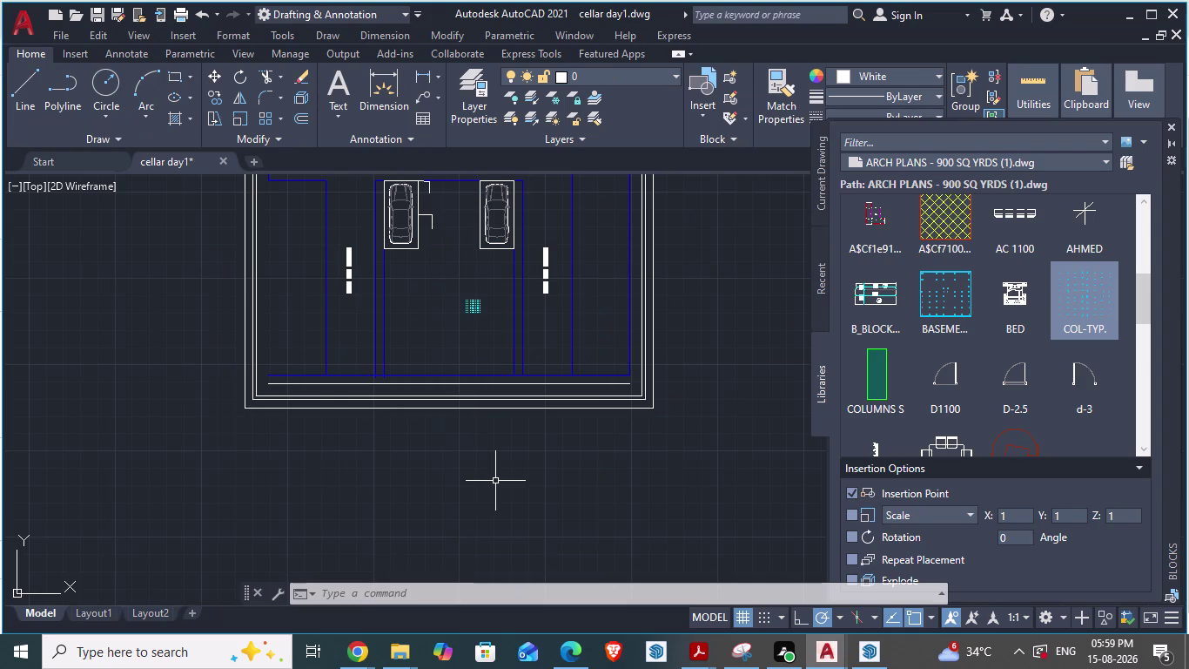
key(alt+Tab)
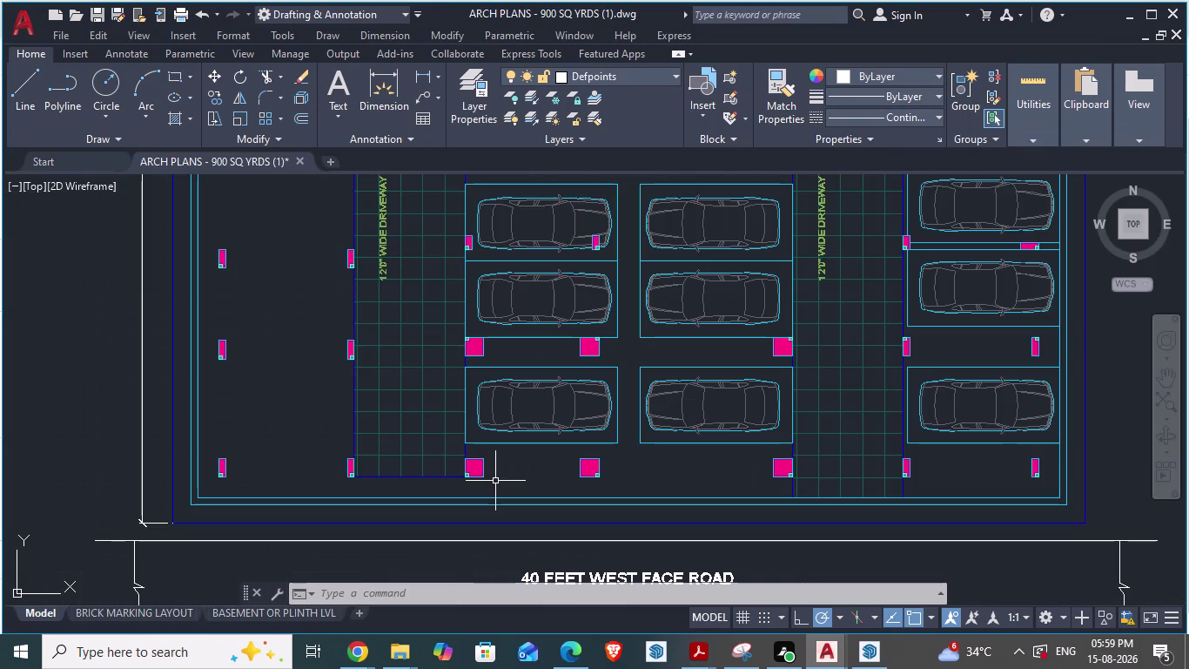
key(alt+Tab)
scroll(up, 3)
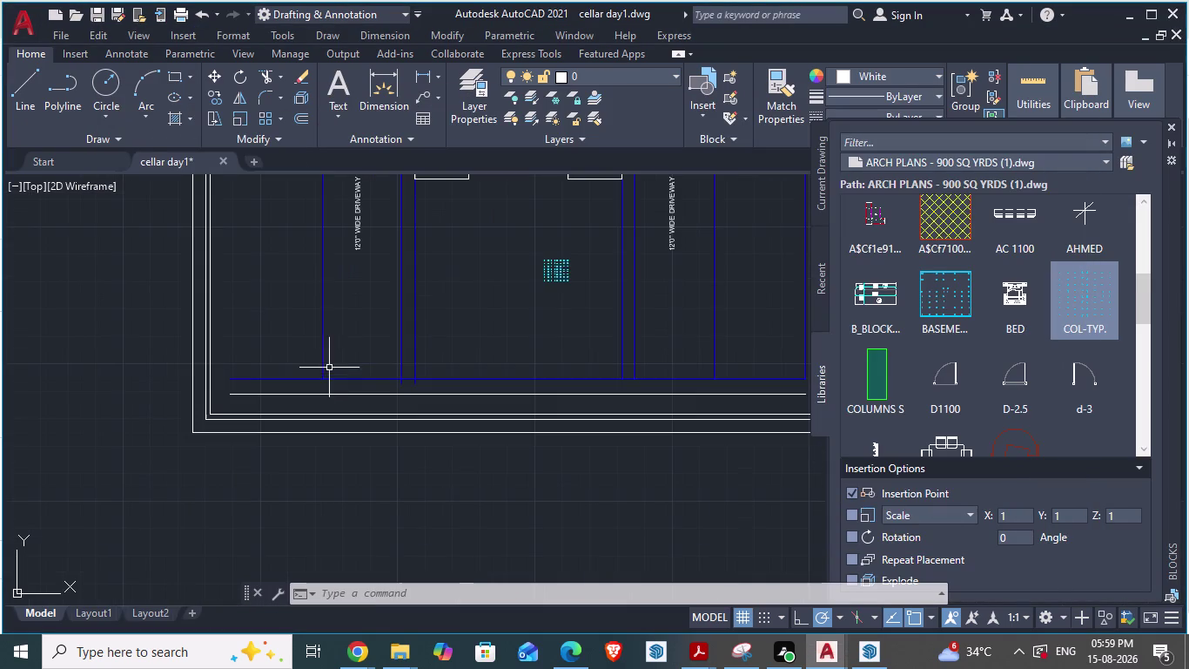
Delete the bottom blue driveway line.
click(351, 377)
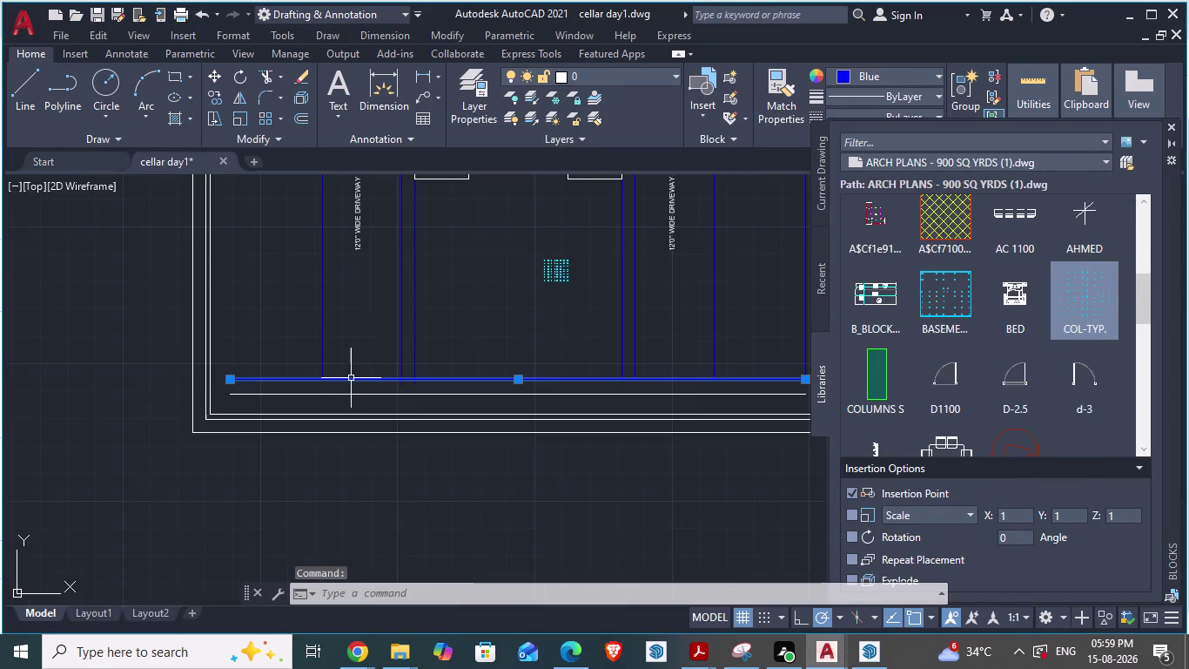
key(Delete)
scroll(up, 3)
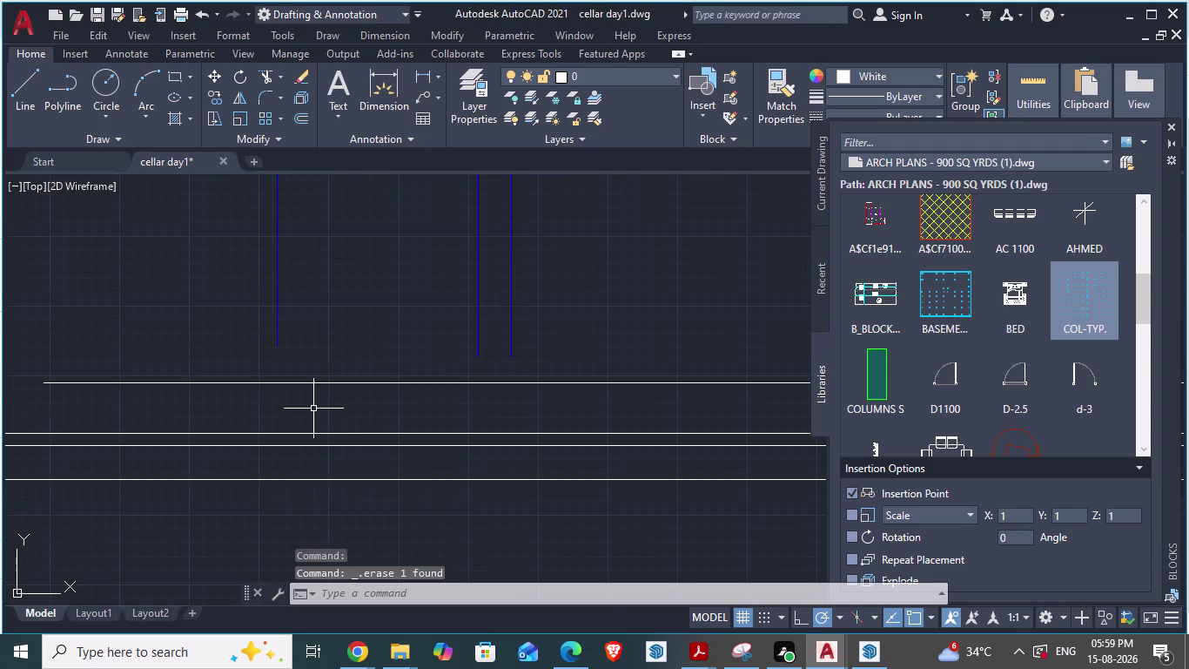
drag(313, 408, 267, 369)
key(Escape)
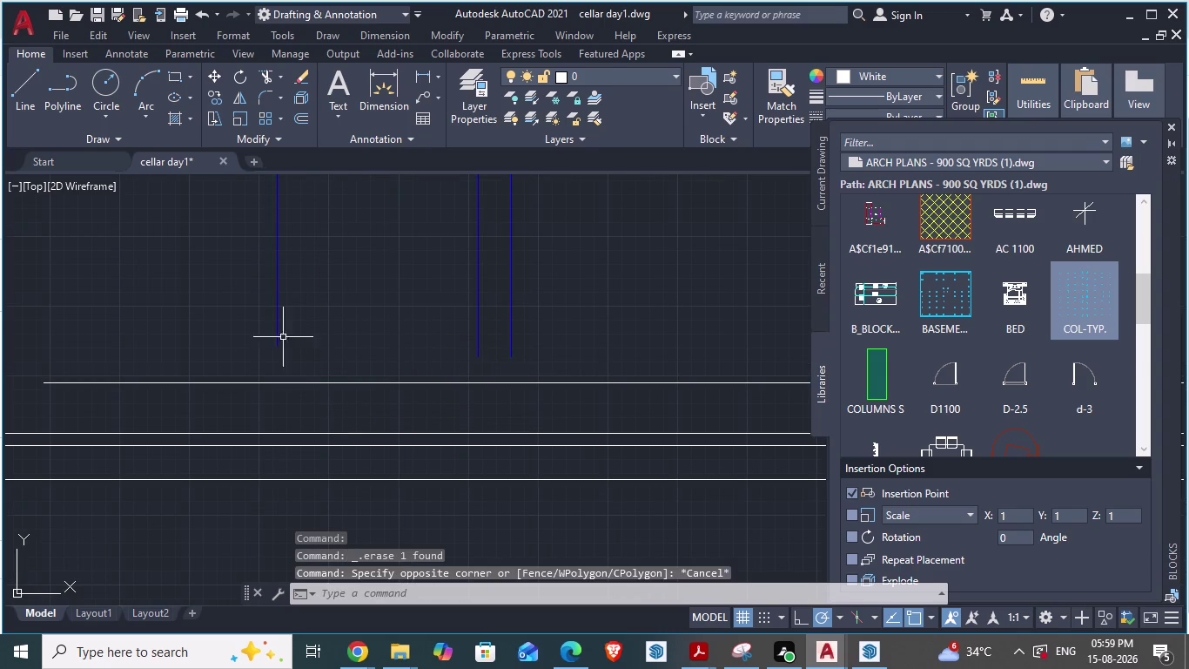
Stretch the left, middle and adjacent blue lines down onto the white boundary line.
click(278, 286)
drag(279, 345, 279, 348)
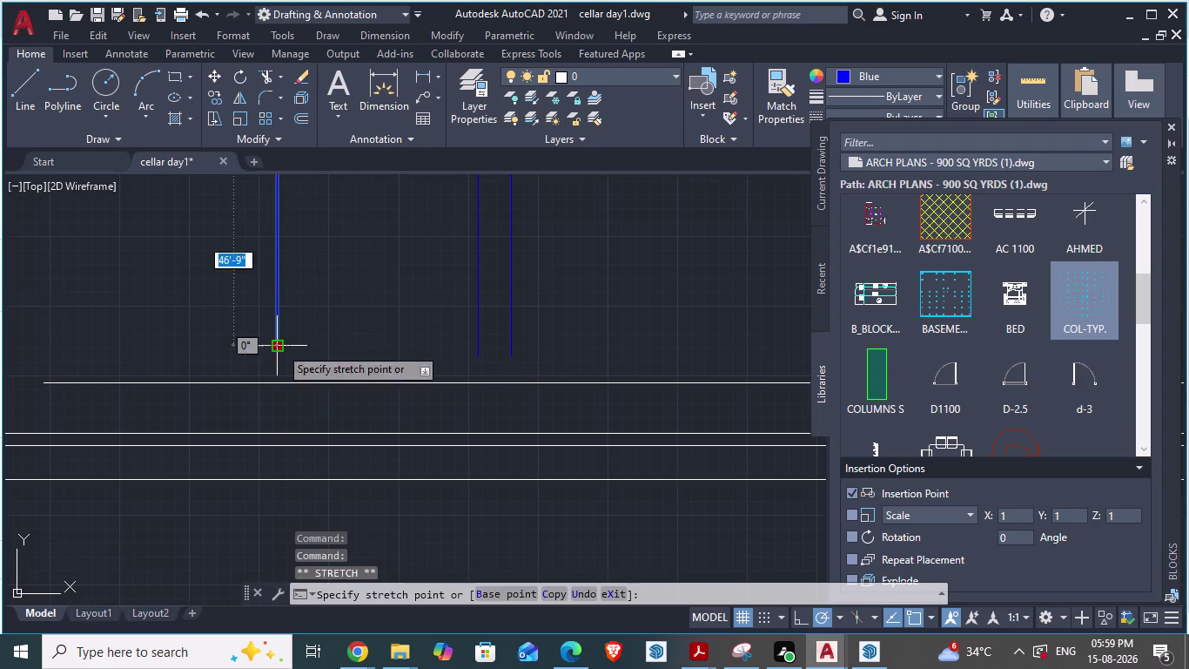
drag(279, 348, 280, 379)
click(281, 379)
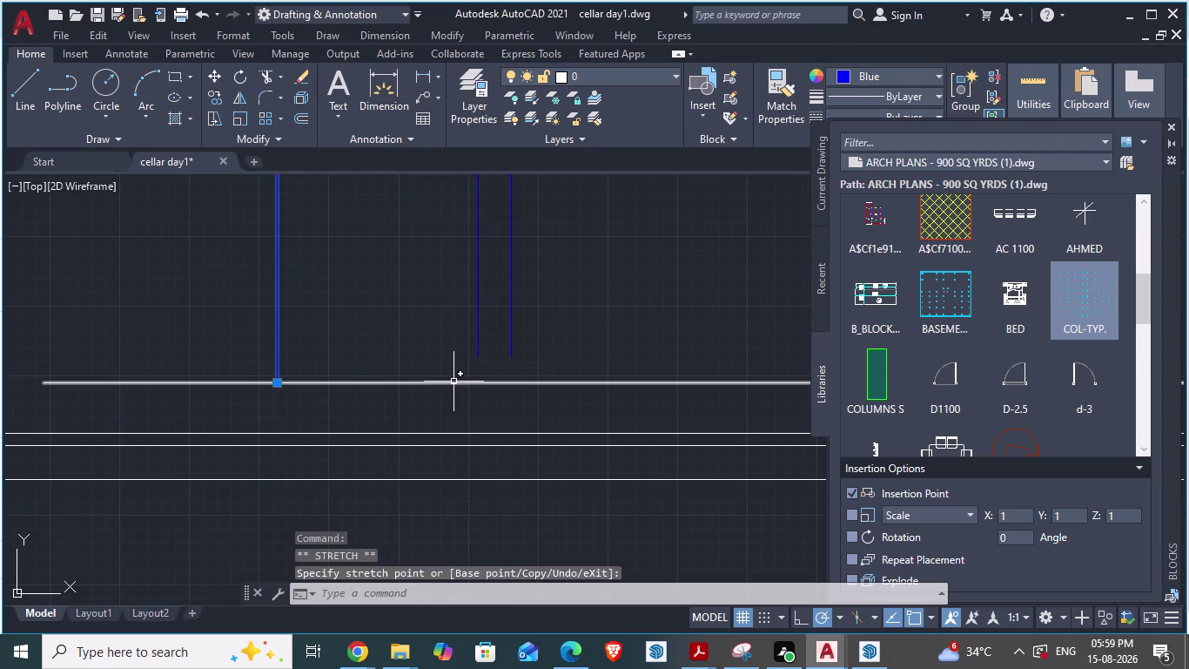
key(Escape)
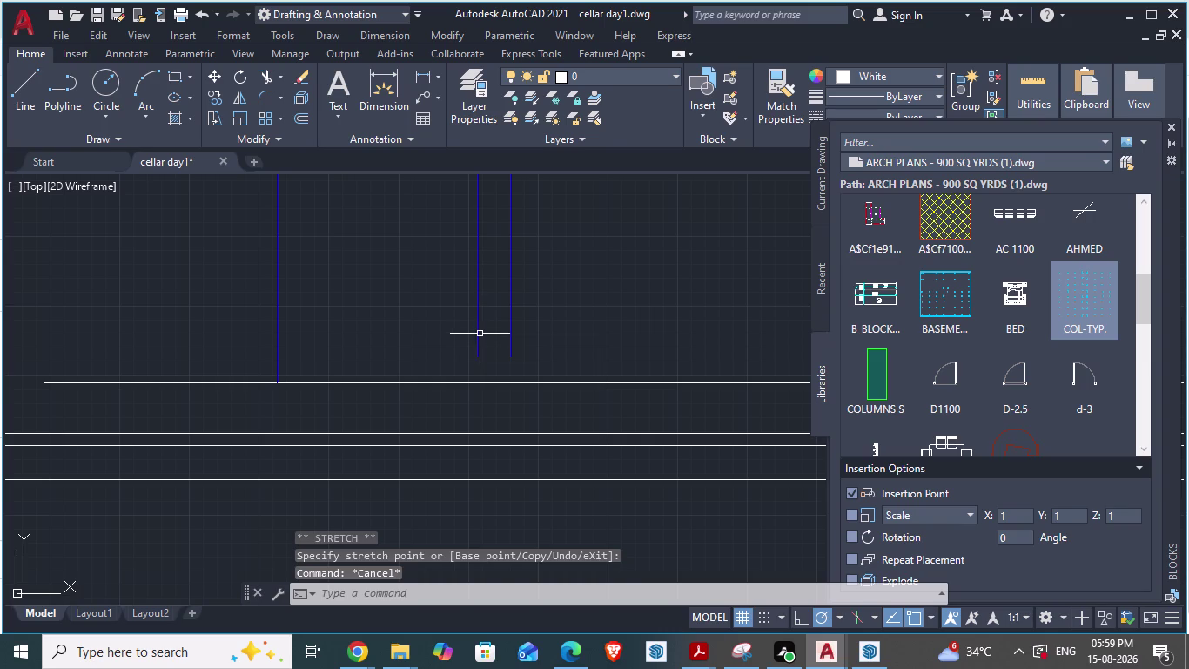
click(478, 334)
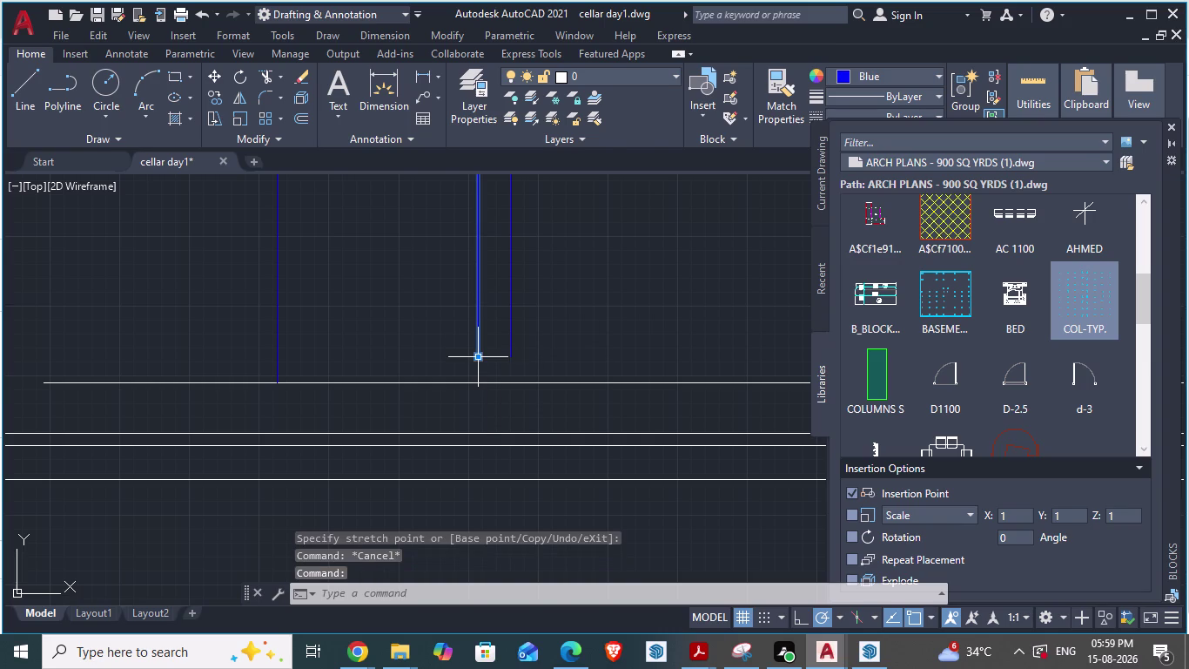
drag(482, 358, 480, 379)
click(480, 378)
scroll(up, 3)
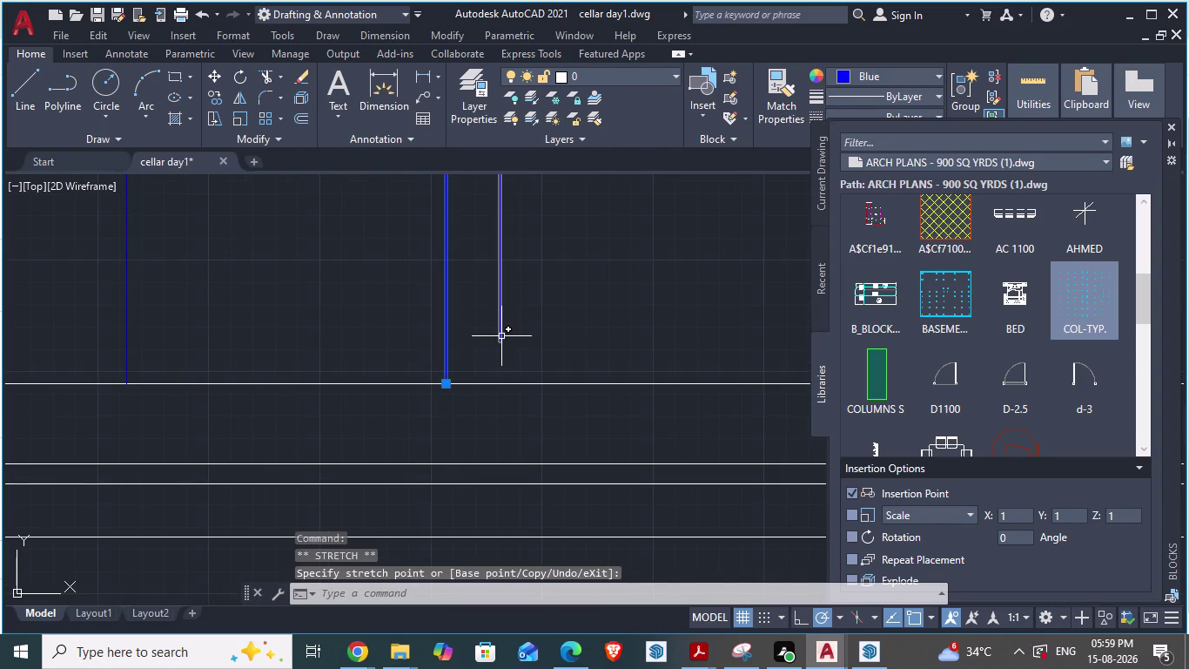
click(499, 336)
drag(499, 342, 499, 379)
click(499, 380)
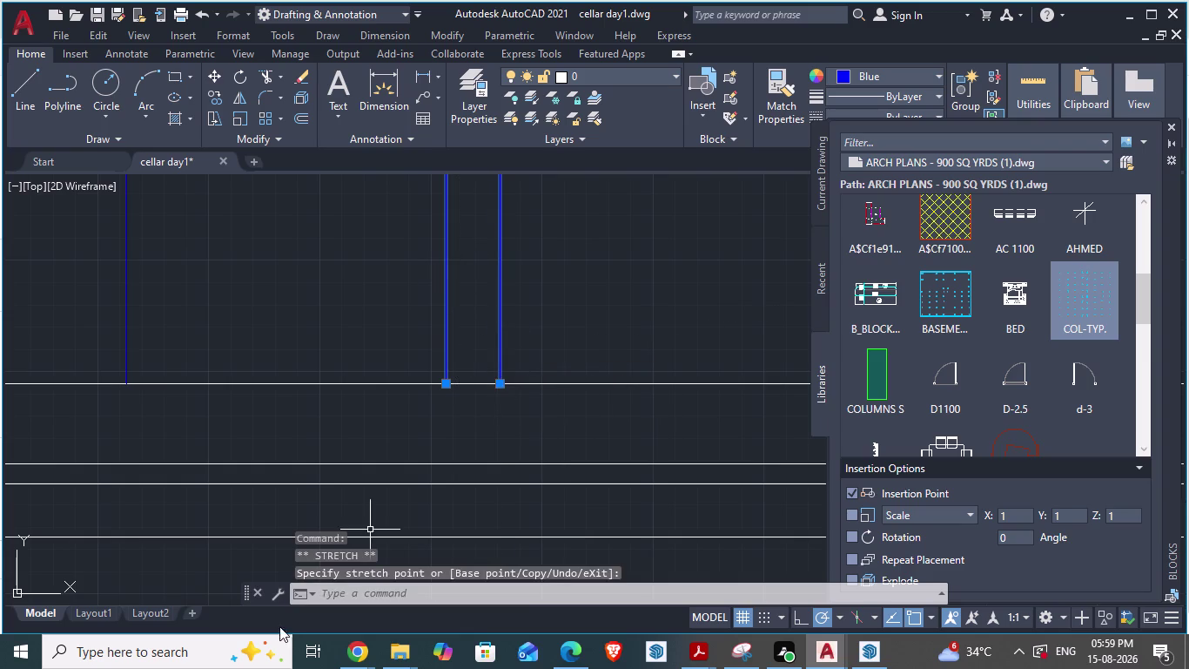
scroll(up, 3)
key(Escape)
Stretch the lower ends of the next two blue lines onto the boundary.
scroll(up, 3)
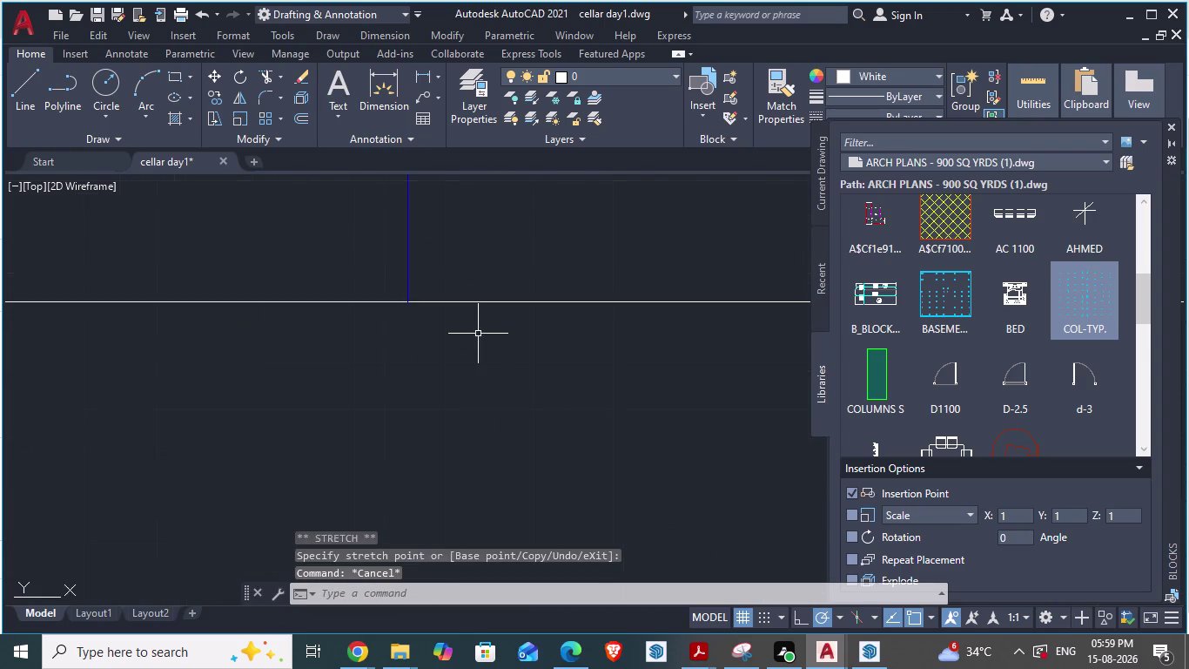
scroll(down, 3)
scroll(down, 3)
scroll(down, 3)
scroll(up, 3)
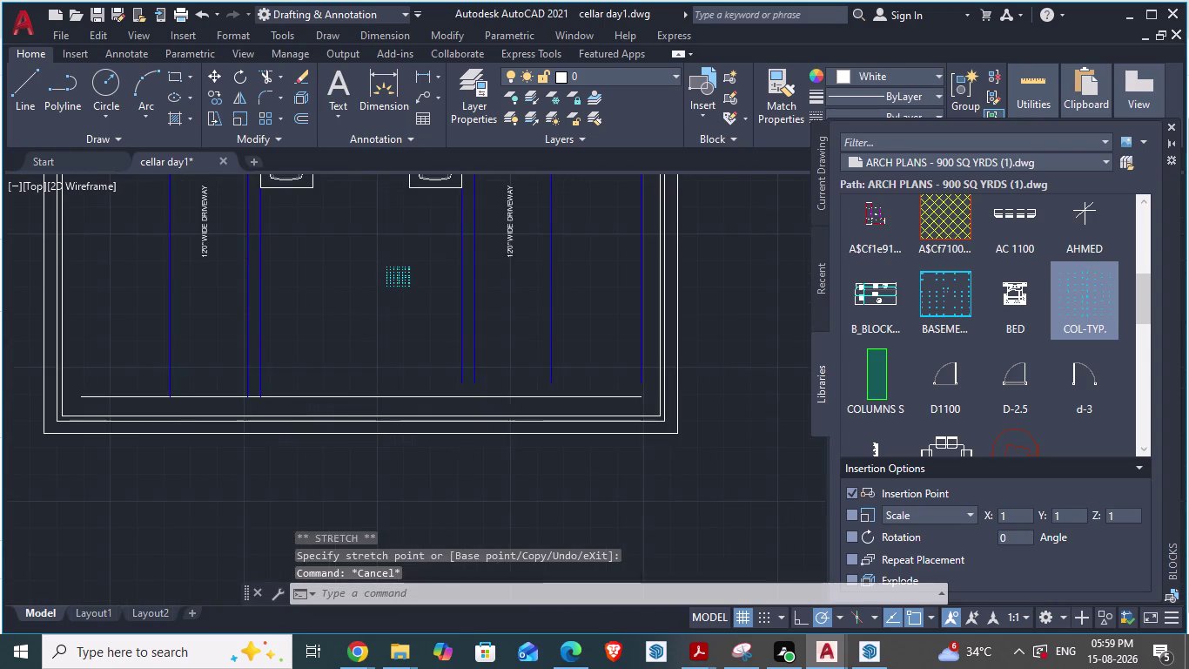
scroll(up, 3)
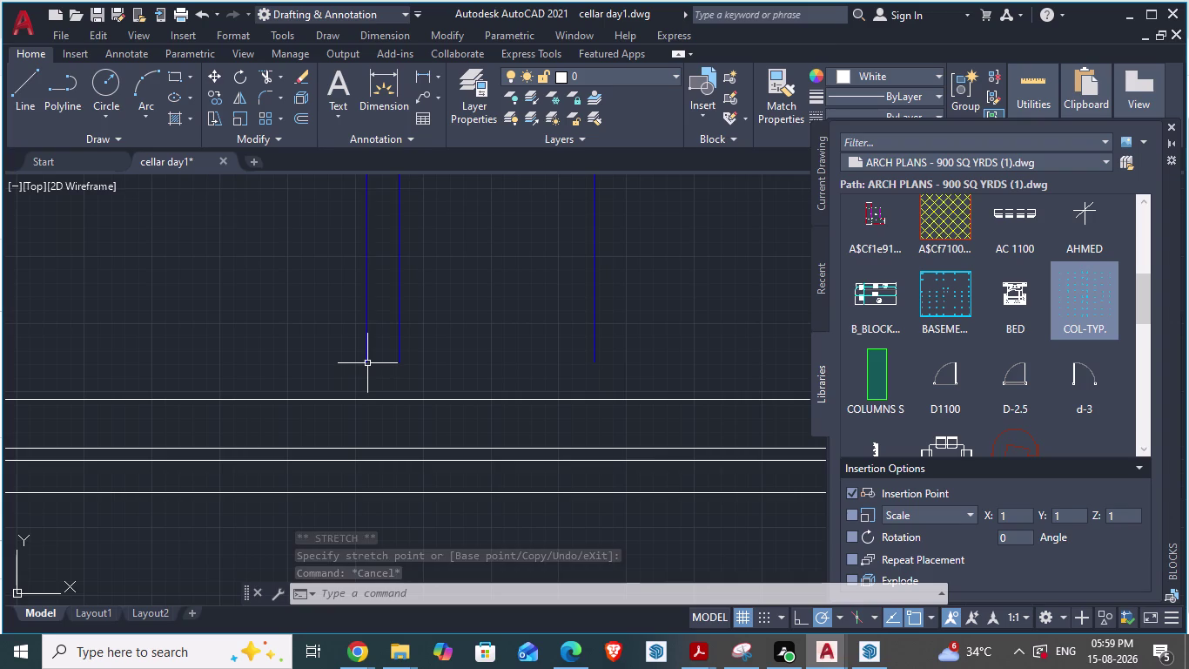
click(367, 361)
text(e)
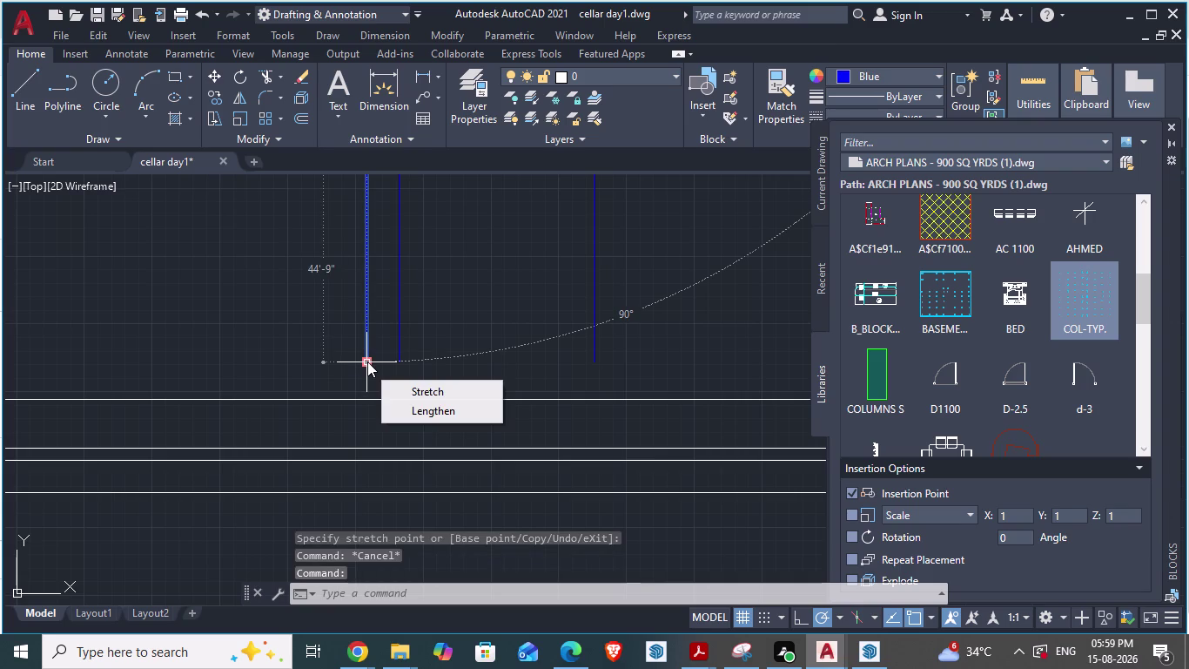
text(x)
key(Escape)
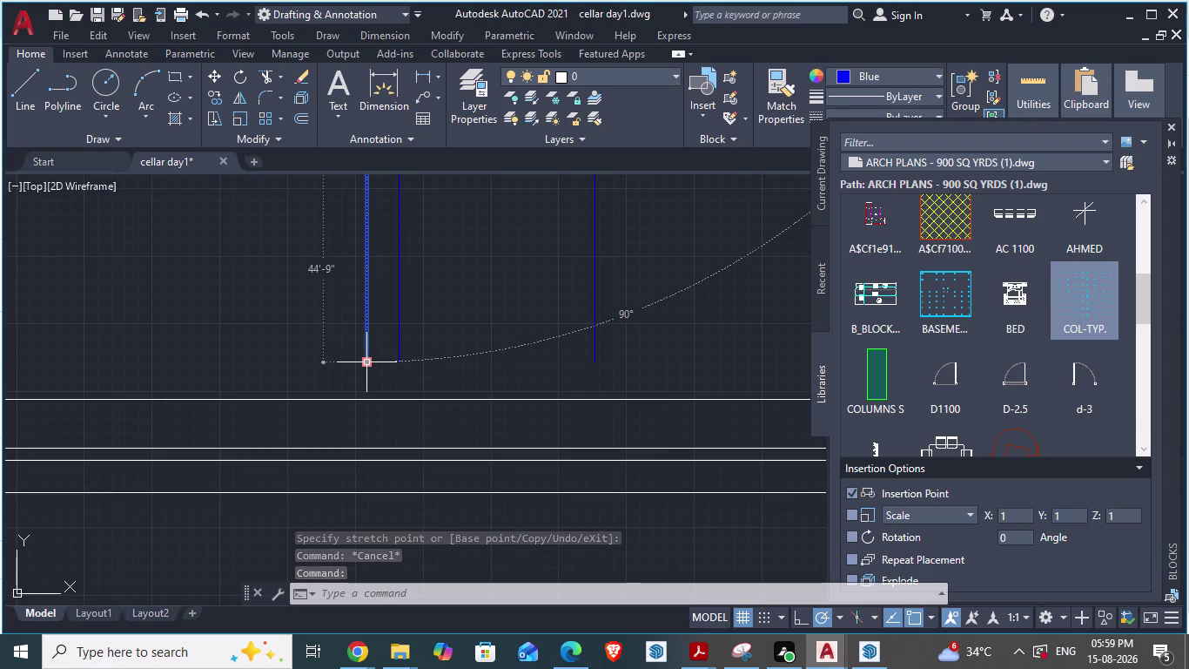
drag(366, 365, 364, 371)
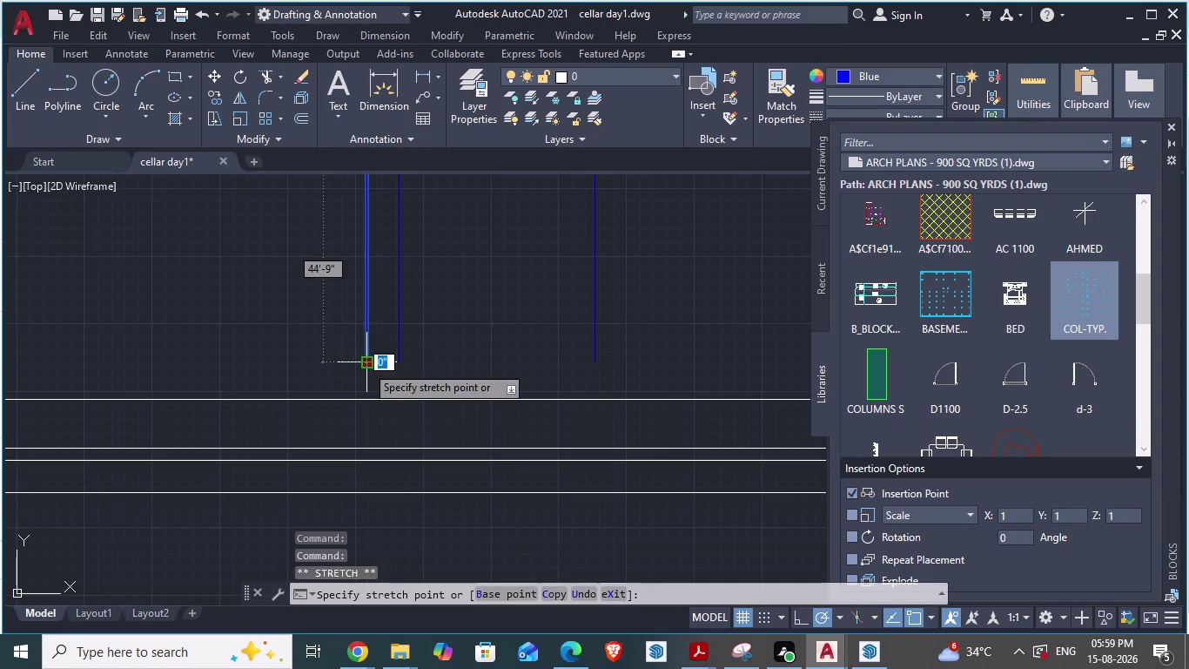
drag(365, 370, 366, 395)
click(367, 395)
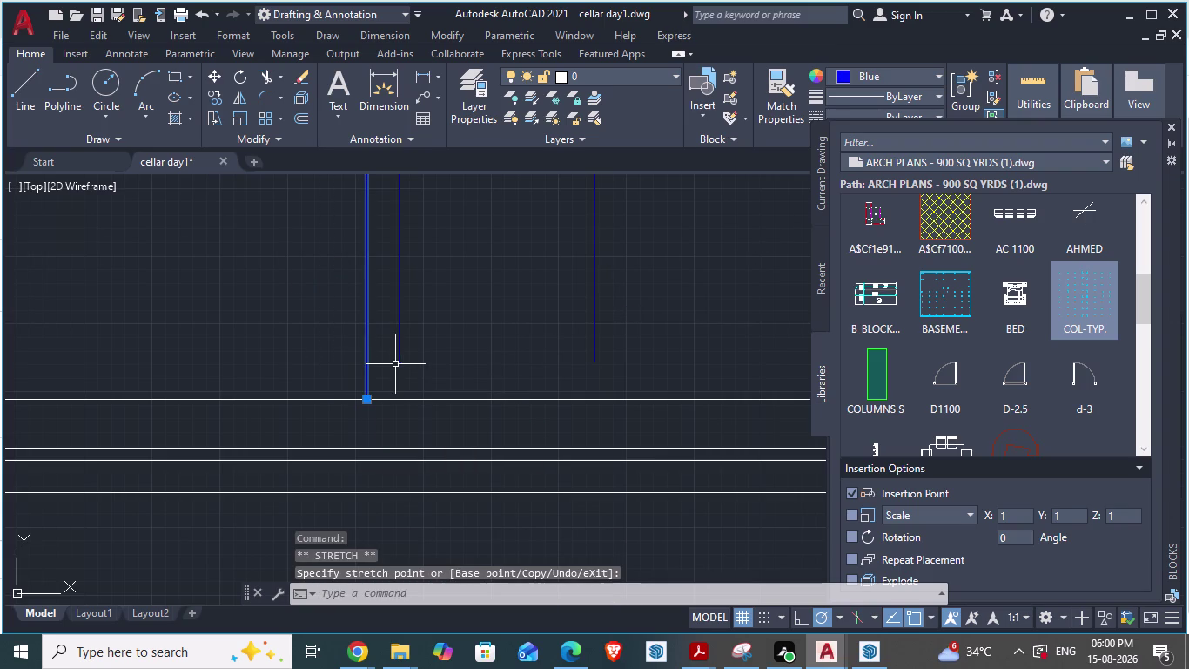
click(400, 360)
drag(400, 359, 399, 379)
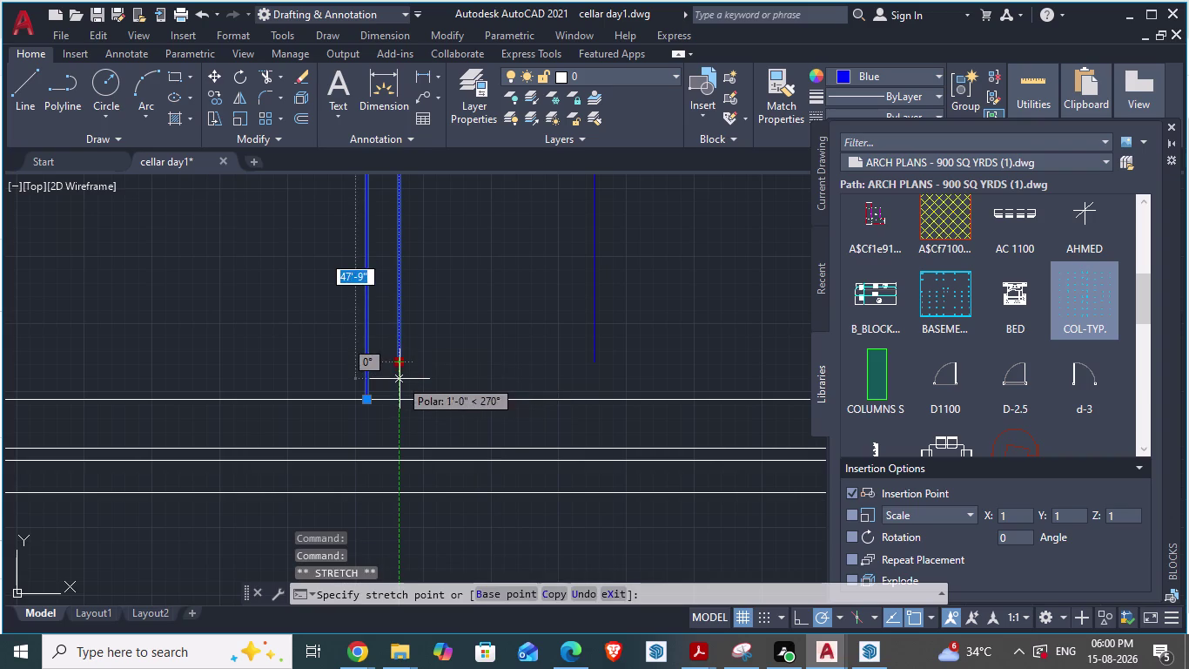
drag(399, 378, 401, 396)
click(401, 396)
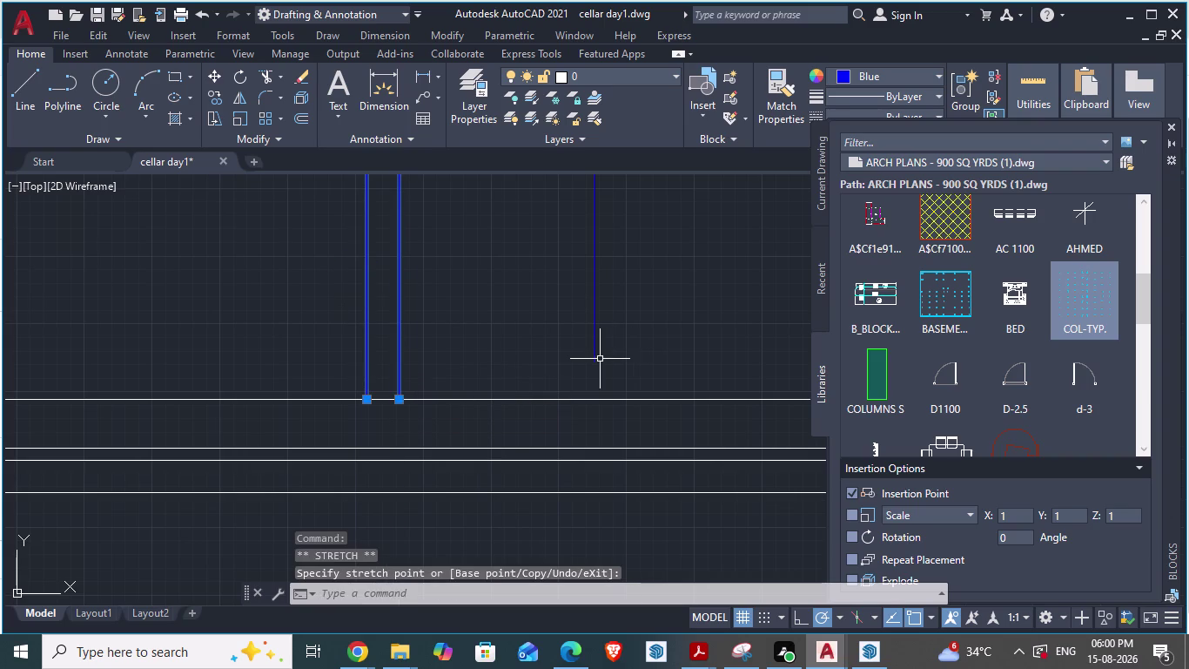
Extend the last two blue lines down to the boundary and clear the selection.
click(594, 355)
drag(595, 363, 596, 384)
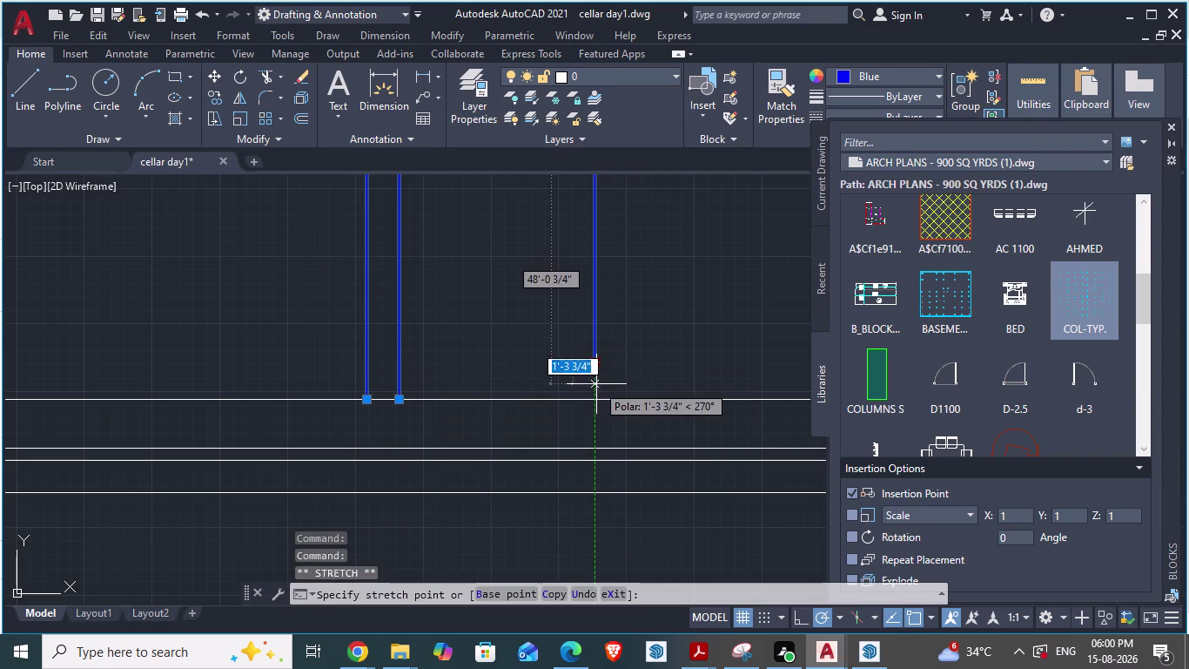
drag(596, 384, 599, 392)
click(598, 392)
scroll(down, 3)
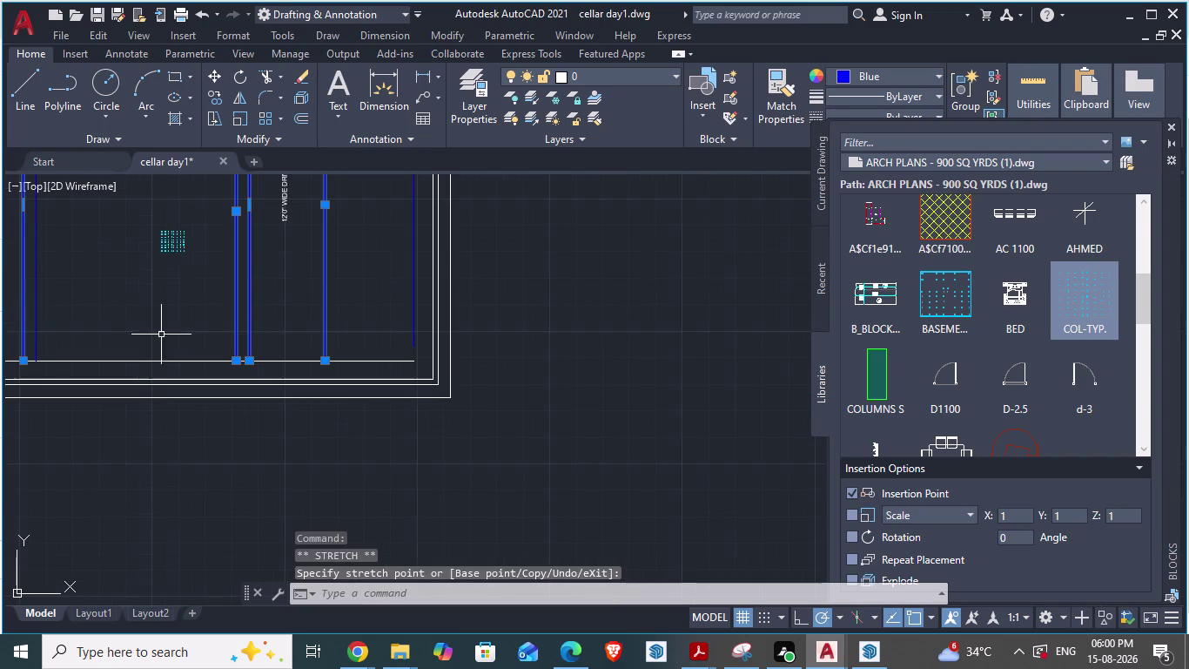
scroll(up, 3)
click(398, 343)
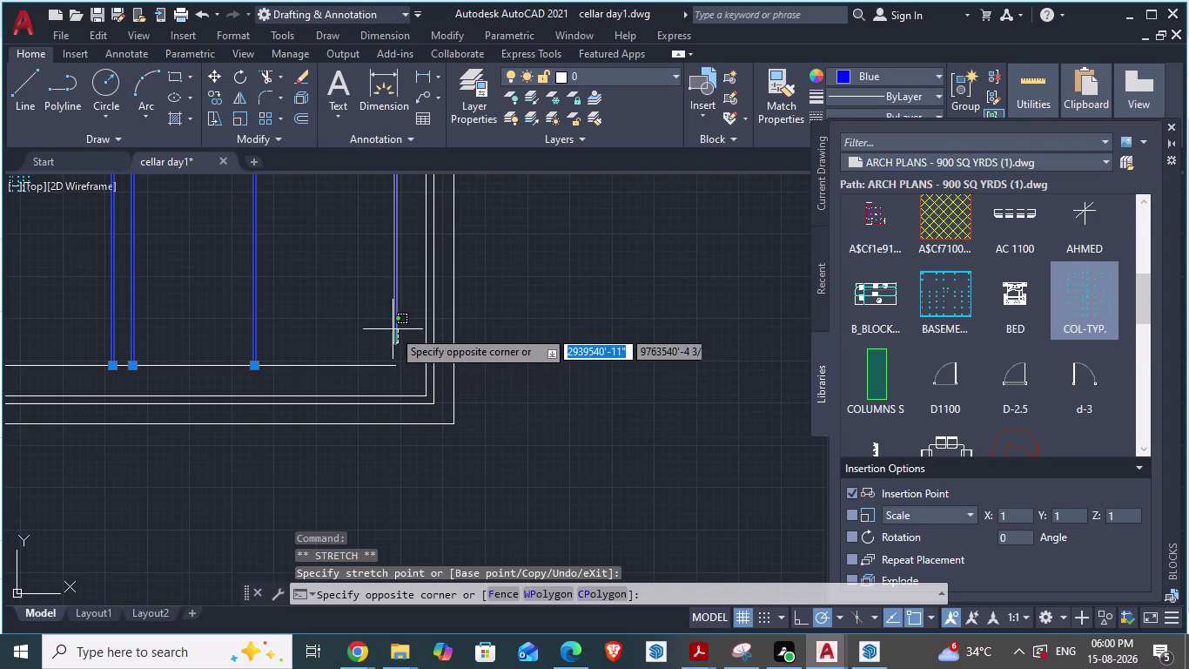
click(395, 325)
scroll(up, 3)
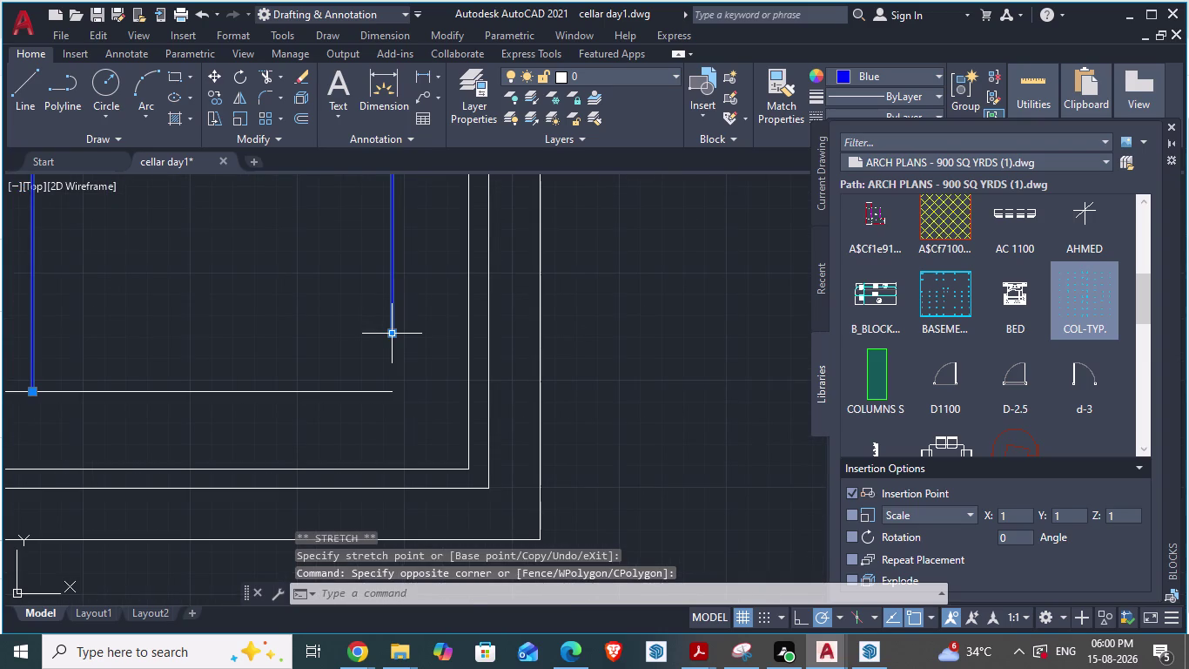
drag(393, 336, 393, 385)
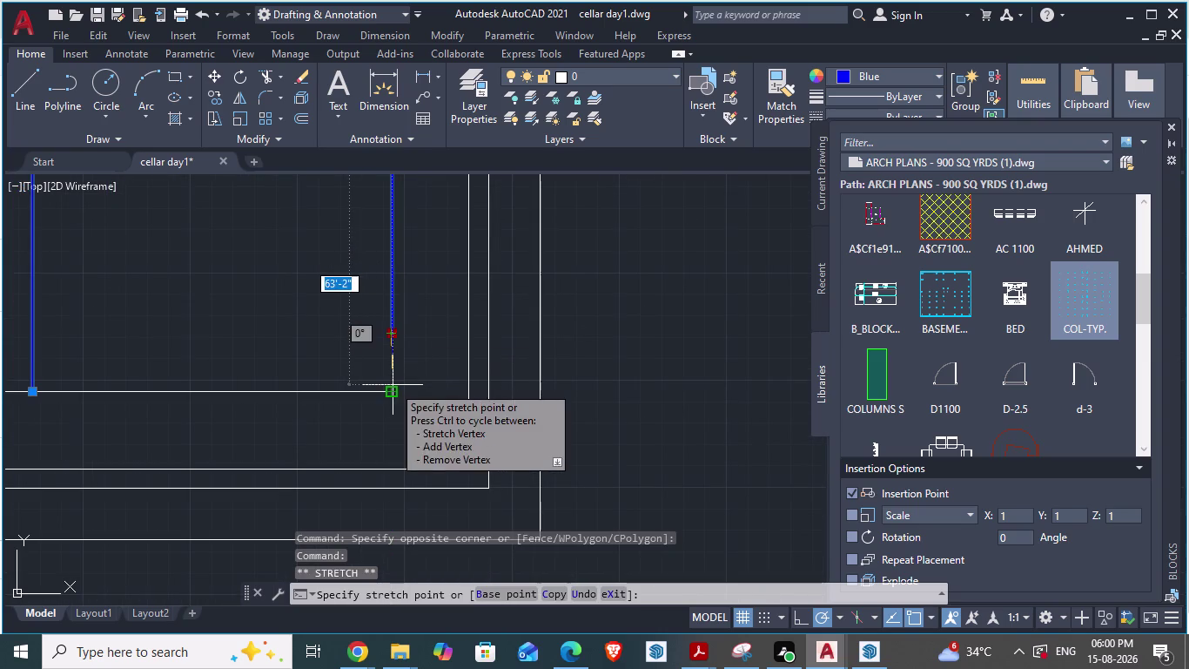
click(393, 385)
key(Escape)
scroll(down, 3)
scroll(down, 3)
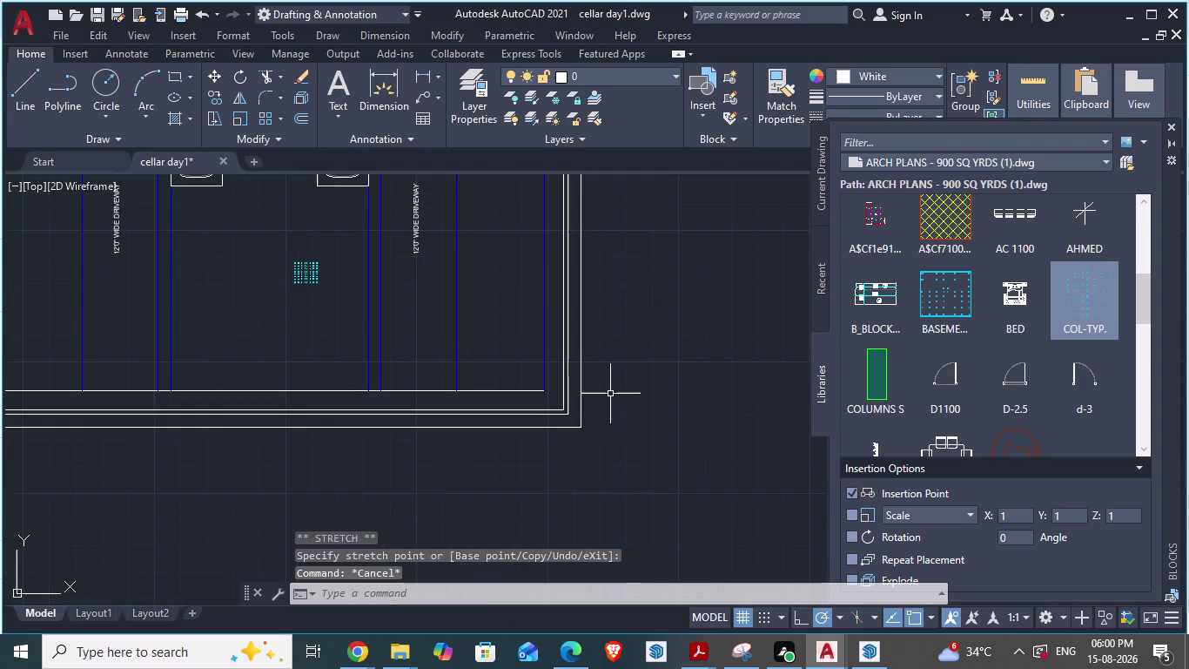
scroll(down, 3)
scroll(up, 3)
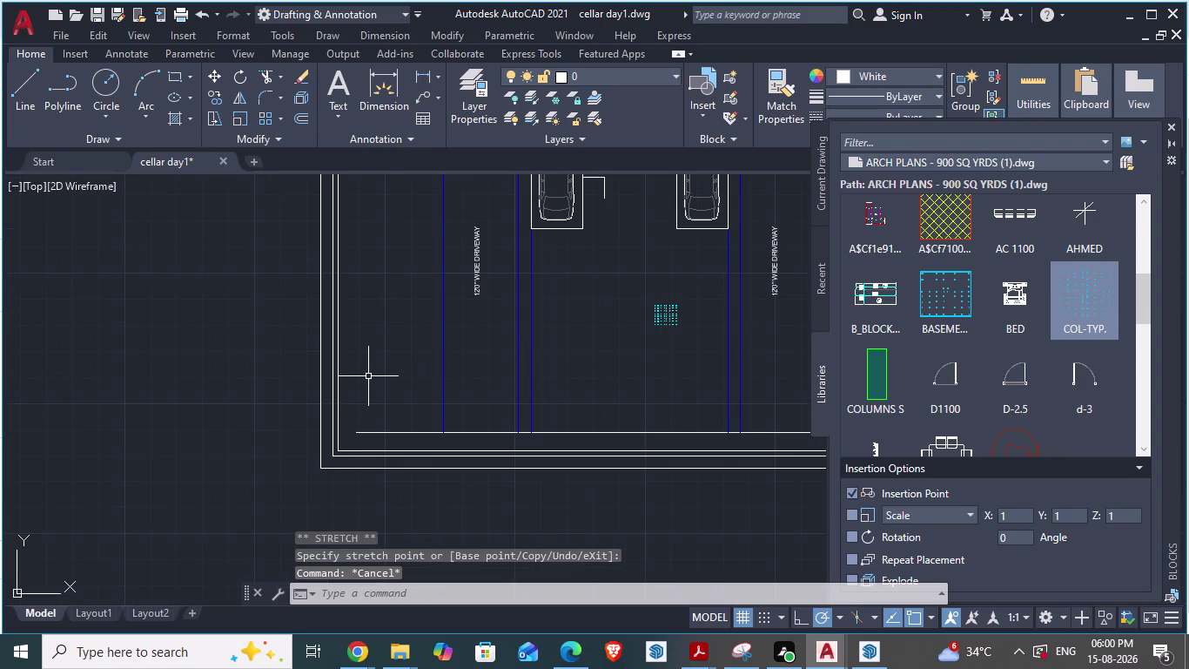
scroll(down, 3)
Trim the overhanging line piece and both bottom line ends with TRIM.
scroll(down, 3)
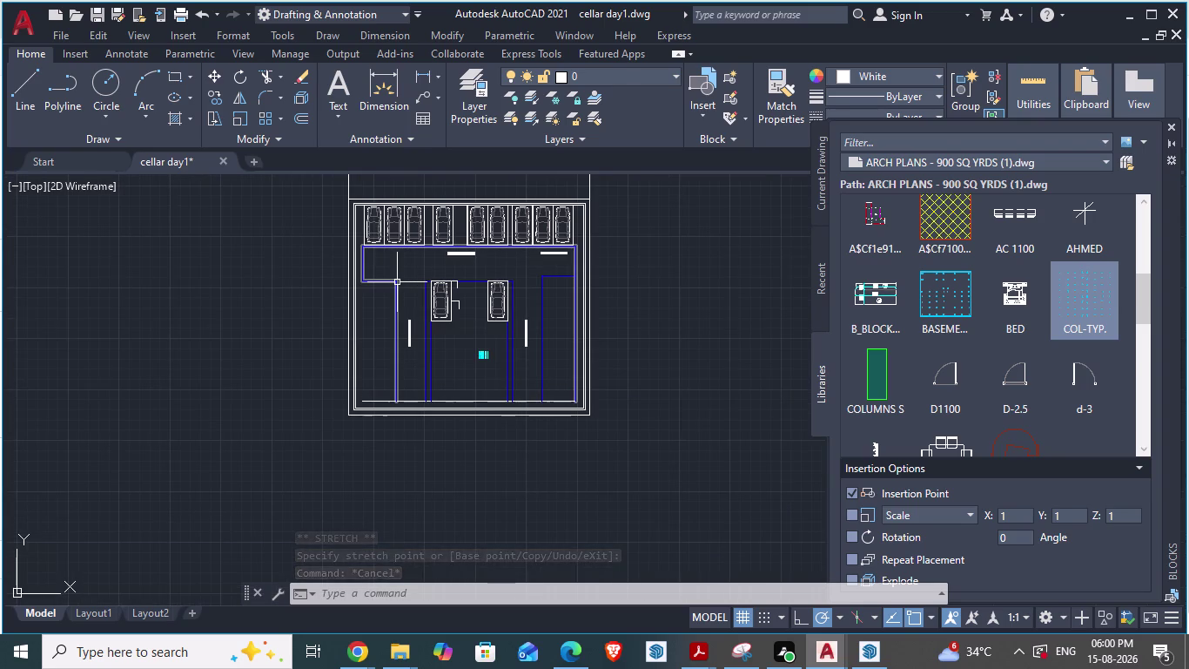
click(397, 282)
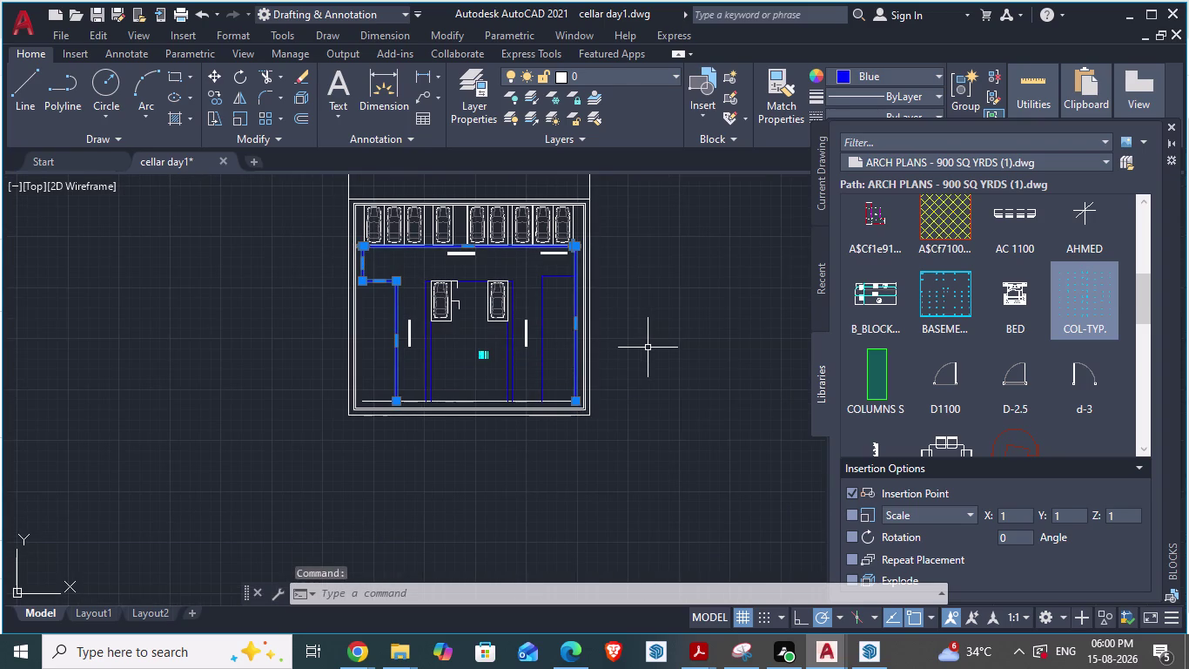
key(Escape)
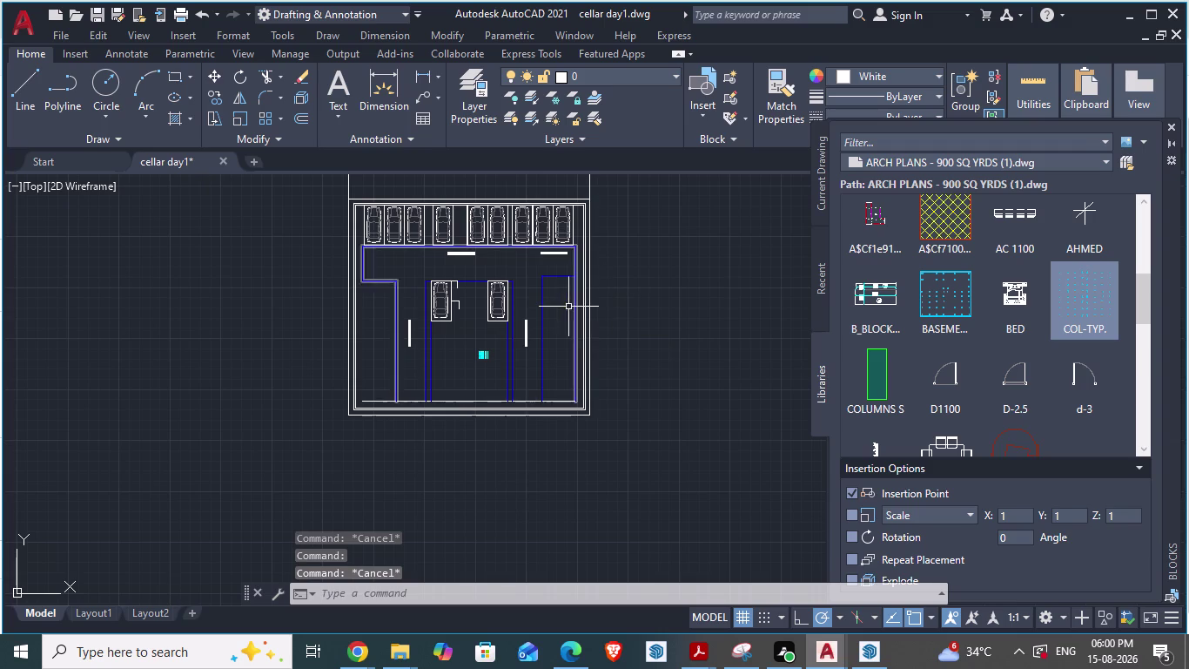
scroll(up, 3)
text(t)
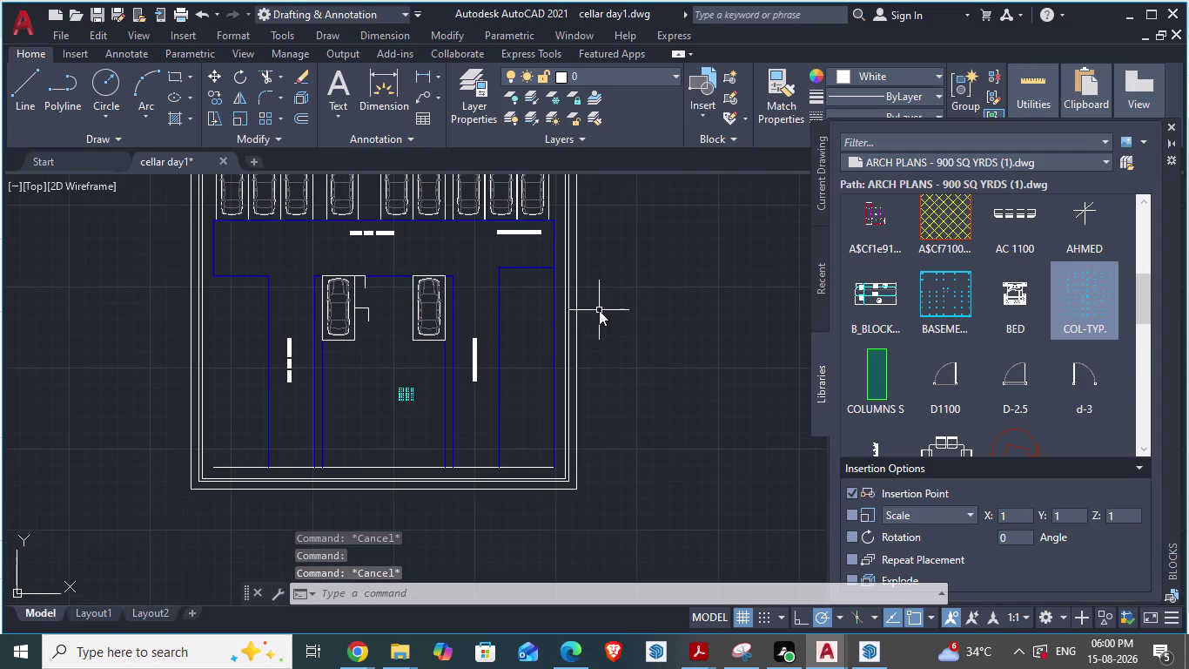
text(r)
key(Return)
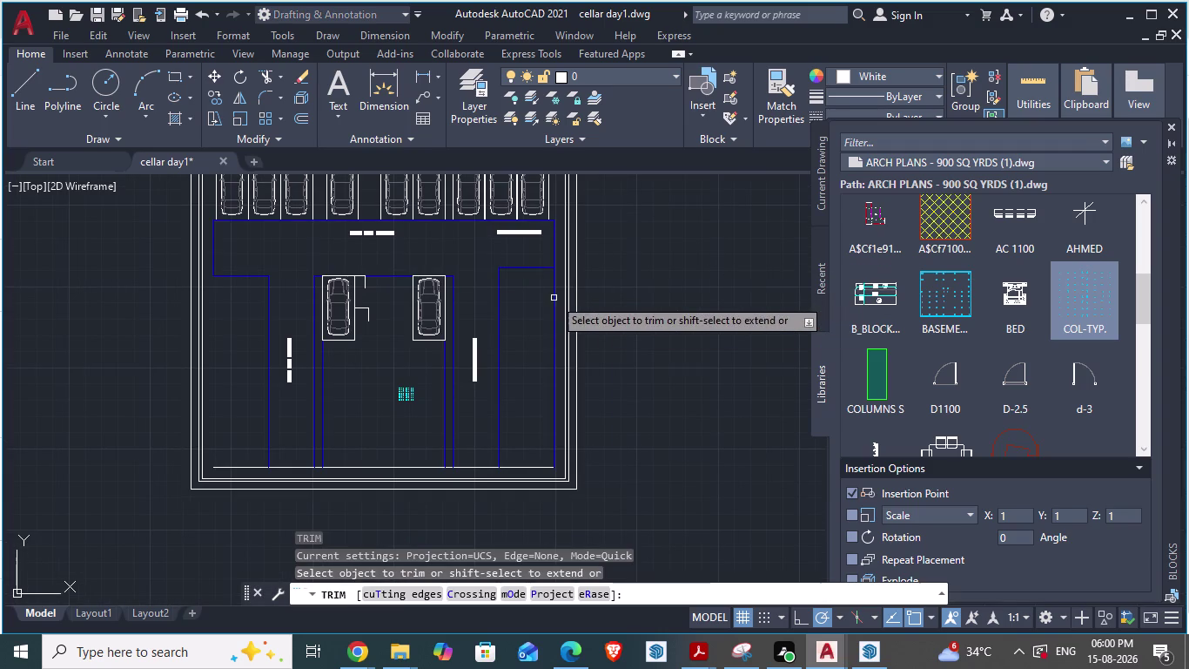
click(554, 298)
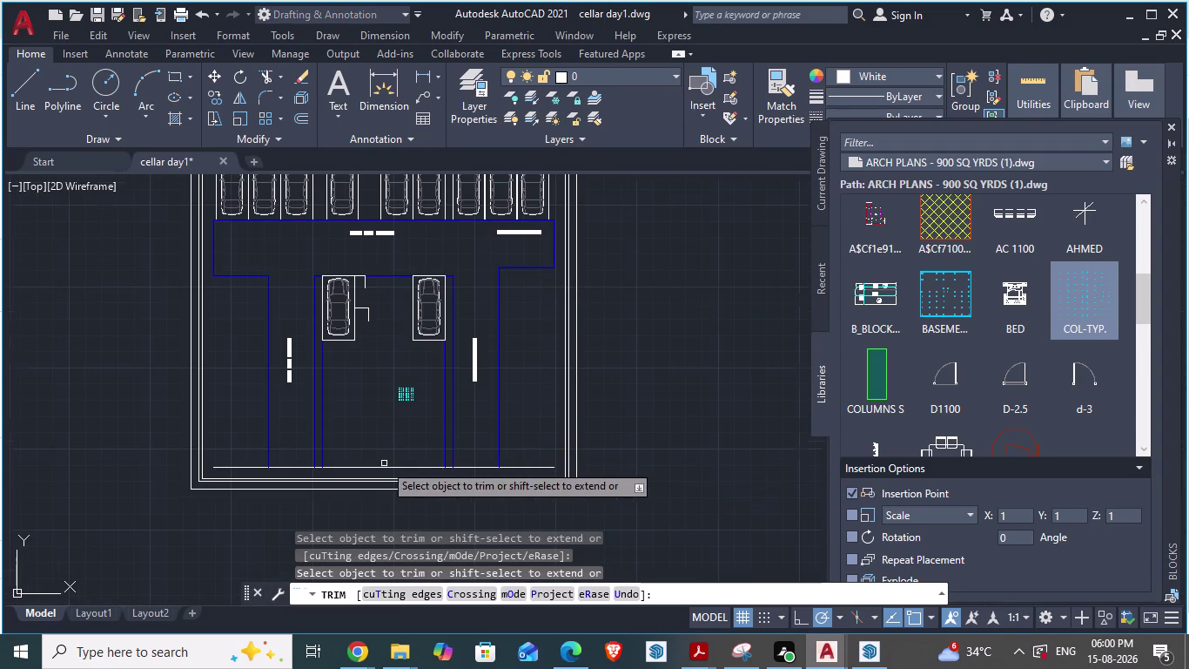
scroll(up, 3)
click(617, 470)
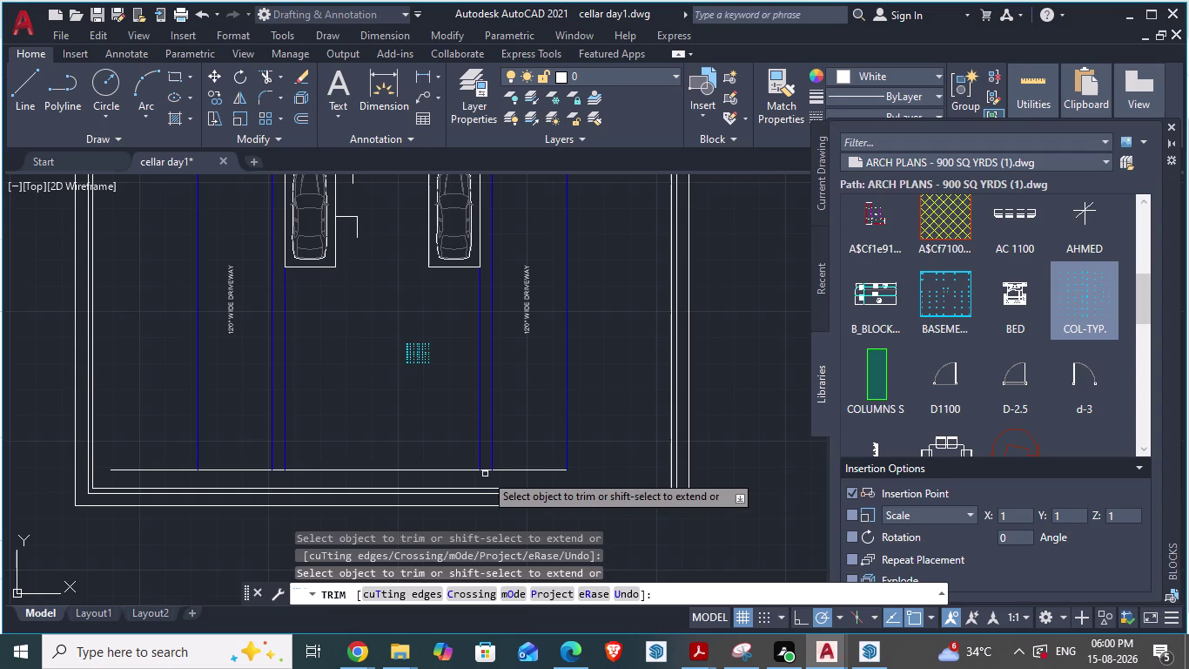
click(151, 468)
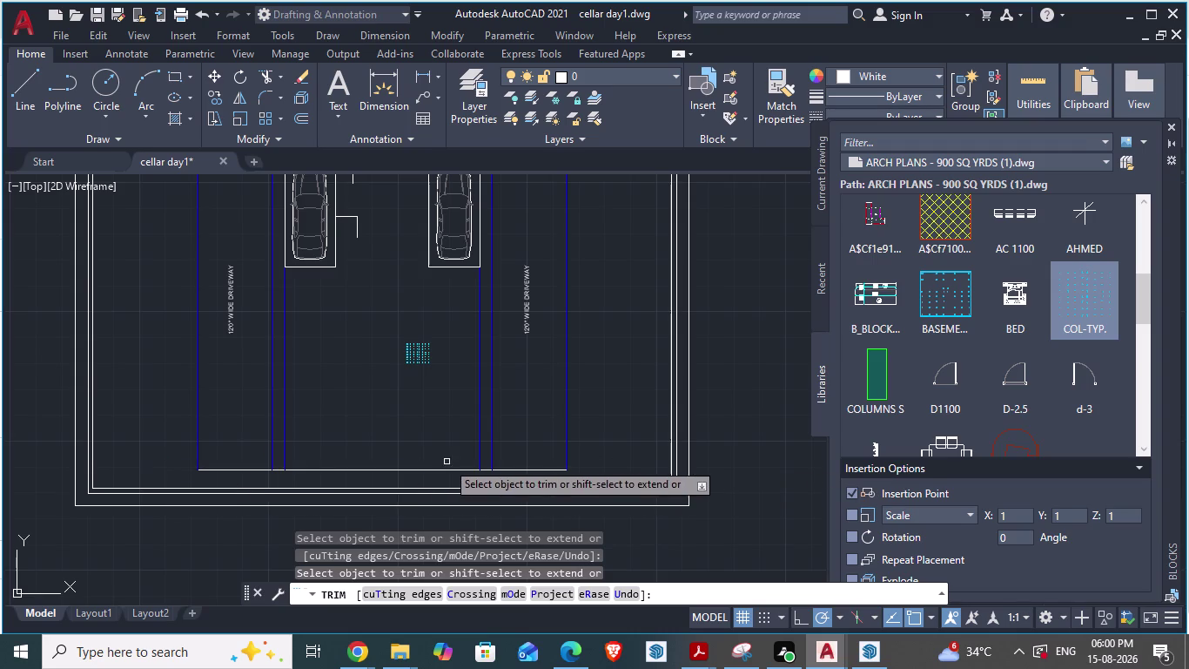
scroll(down, 3)
scroll(up, 3)
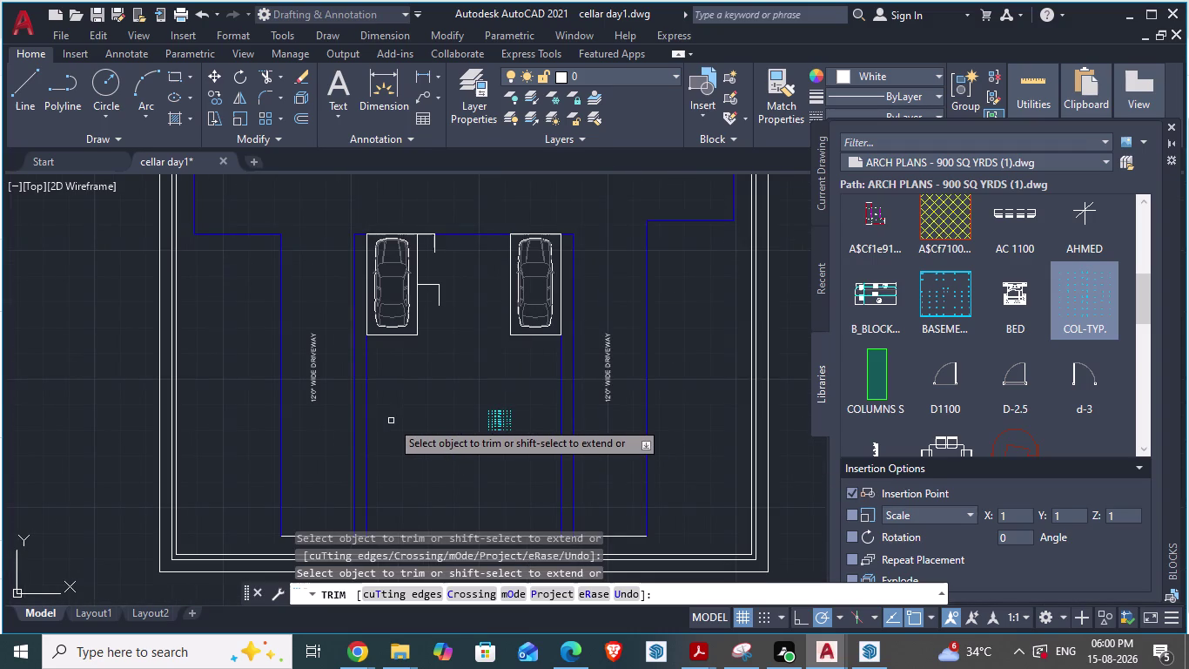
scroll(down, 3)
scroll(up, 3)
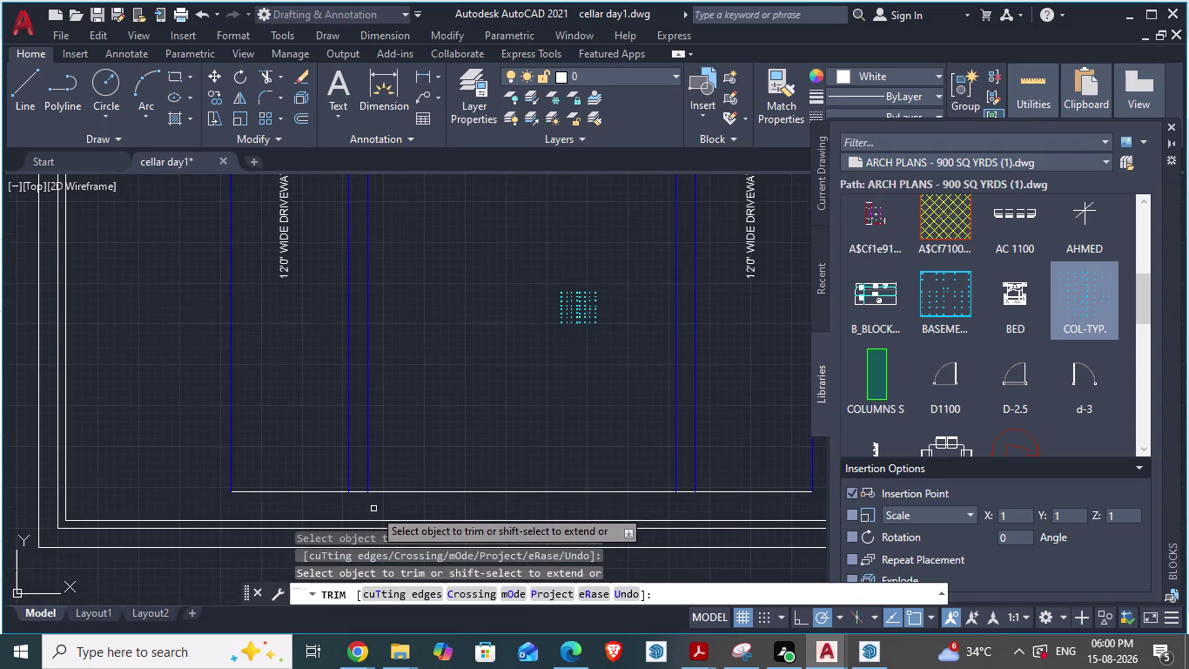
Check ARCH PLANS, then trim the remaining stray line ends at the driveway bottom.
key(alt+Tab)
scroll(down, 3)
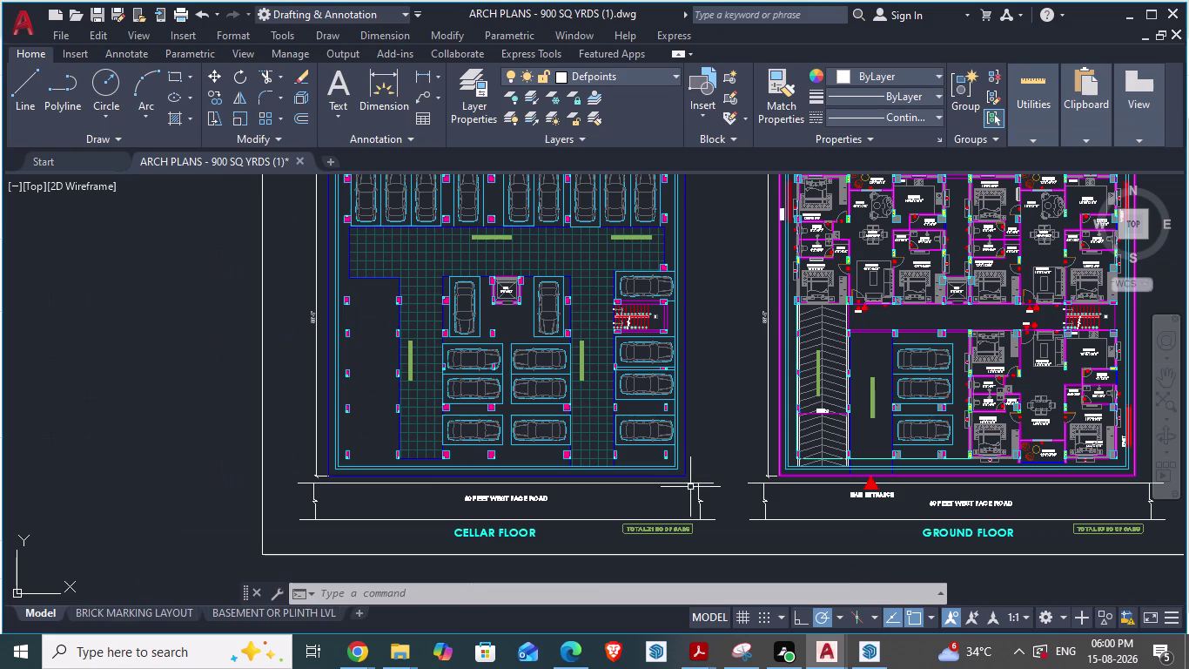
key(alt+Tab)
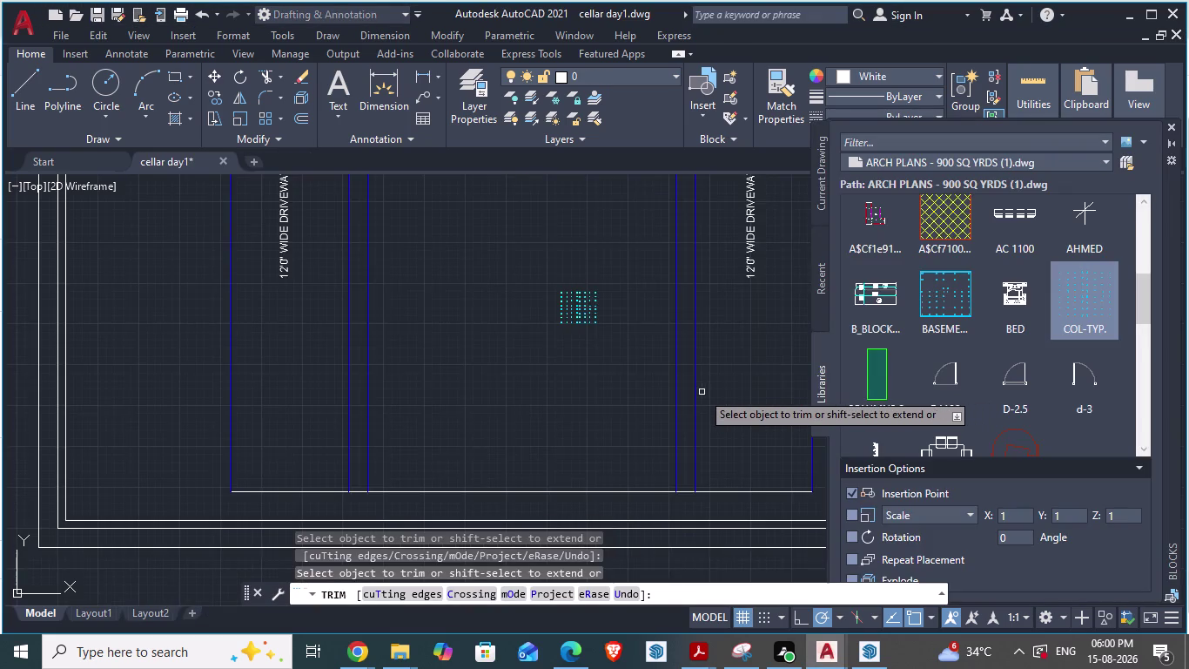
scroll(down, 3)
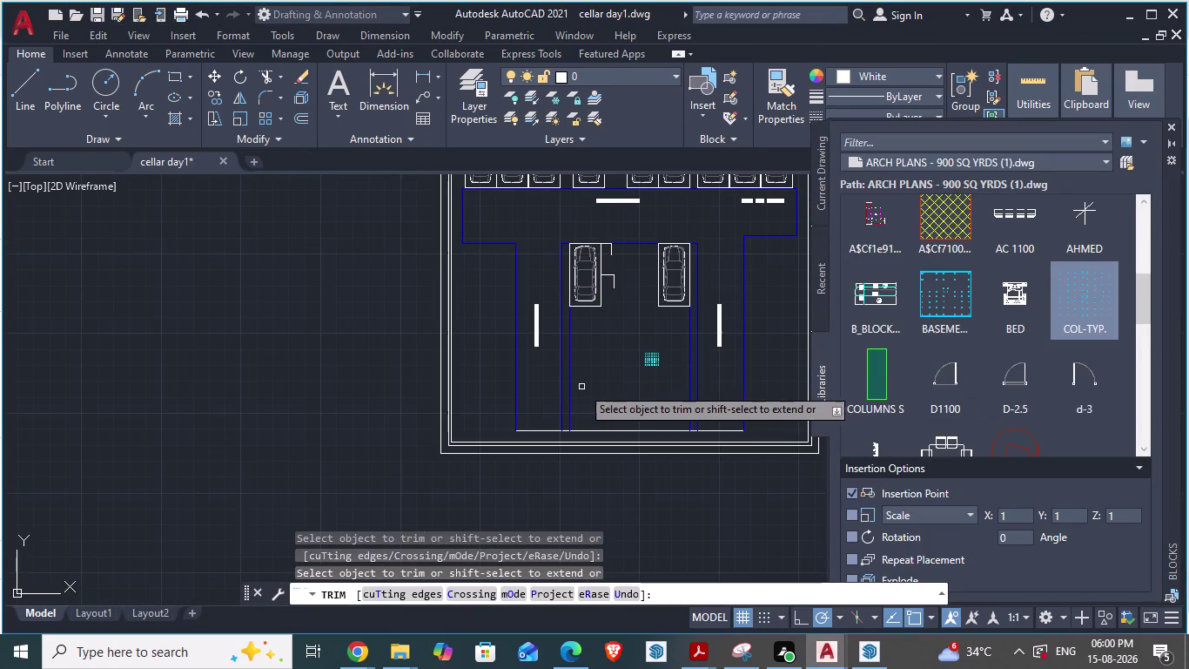
click(570, 384)
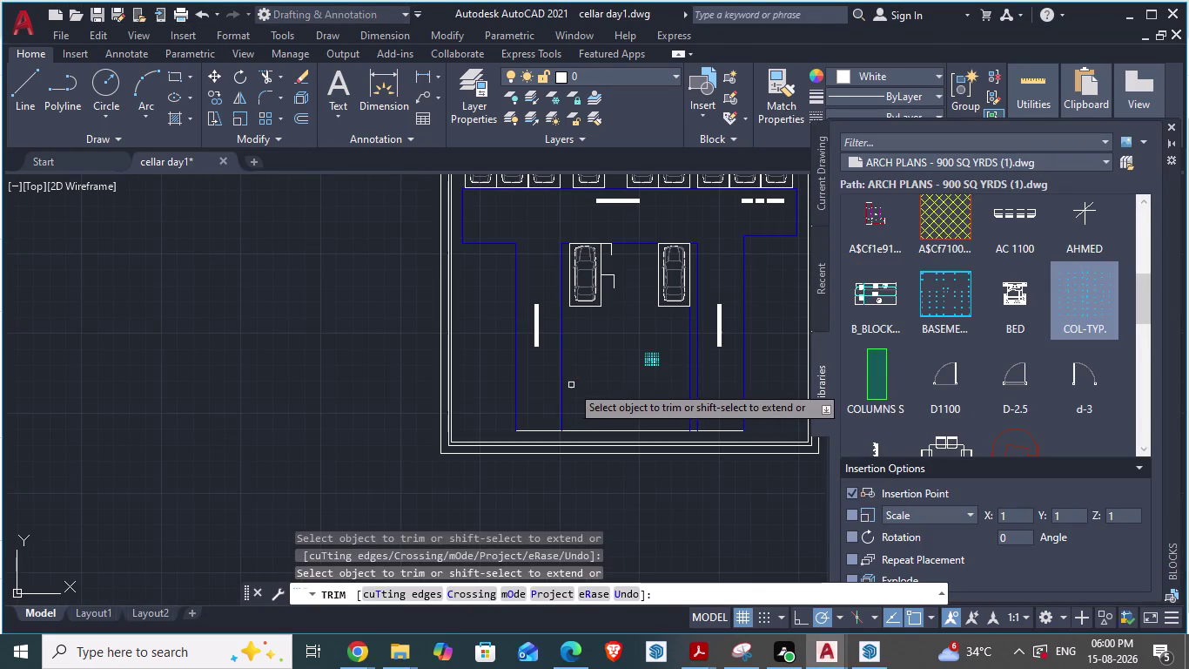
scroll(up, 3)
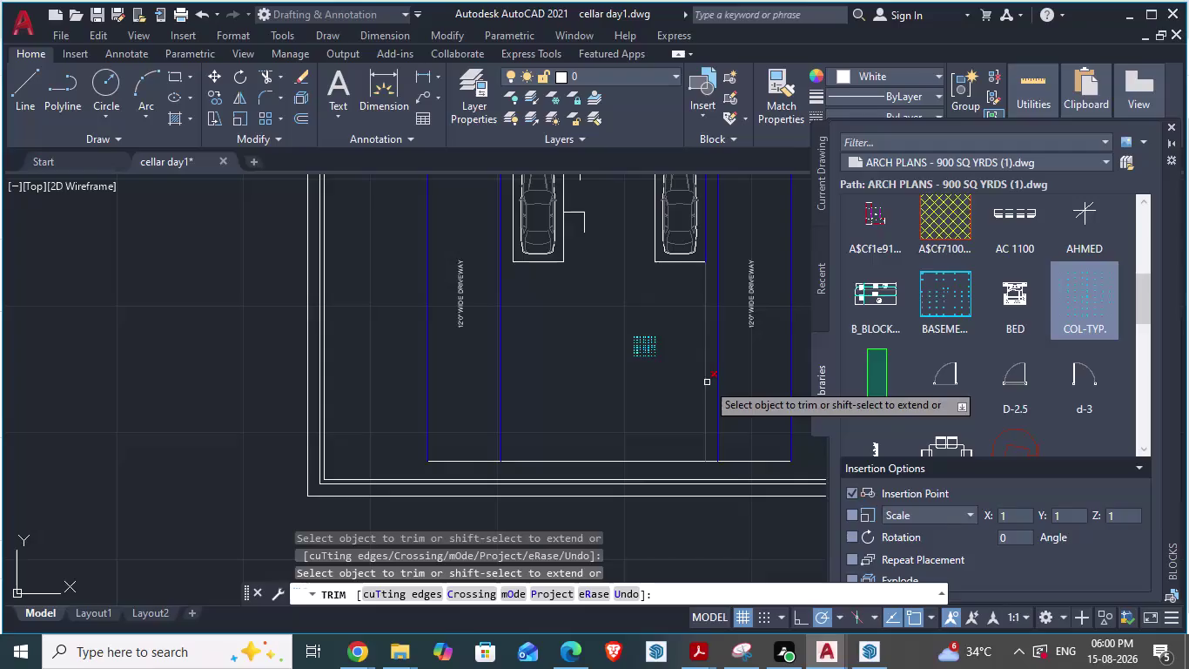
click(707, 382)
scroll(down, 3)
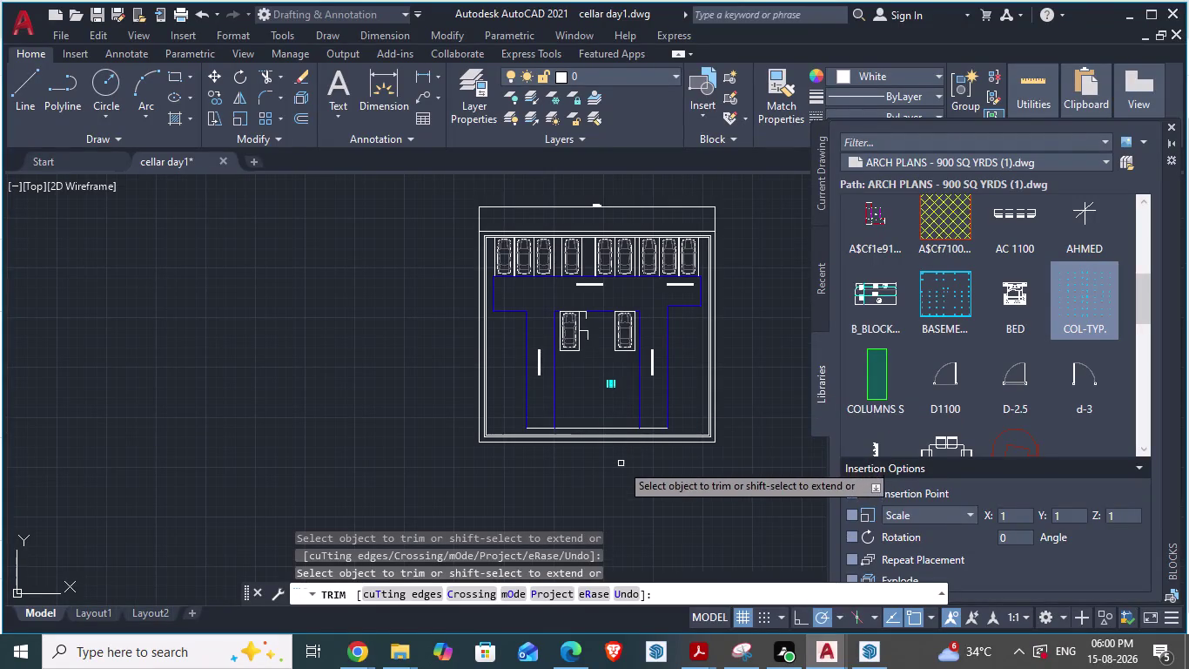
scroll(up, 3)
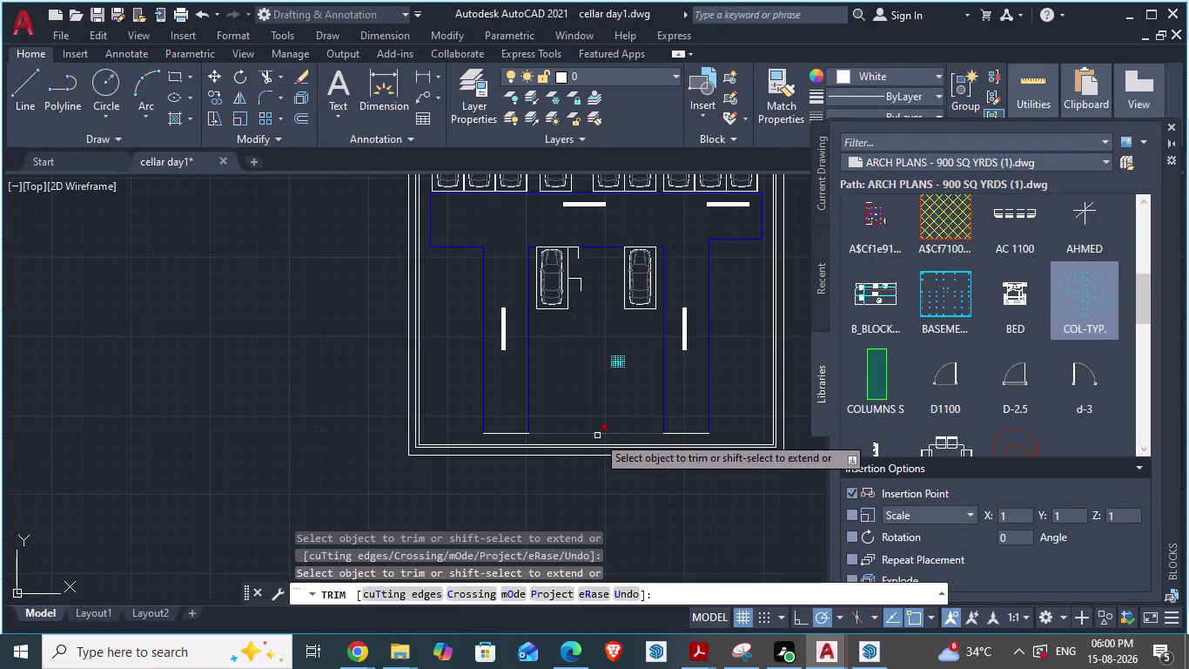
click(597, 436)
scroll(down, 3)
key(Escape)
scroll(up, 3)
click(519, 397)
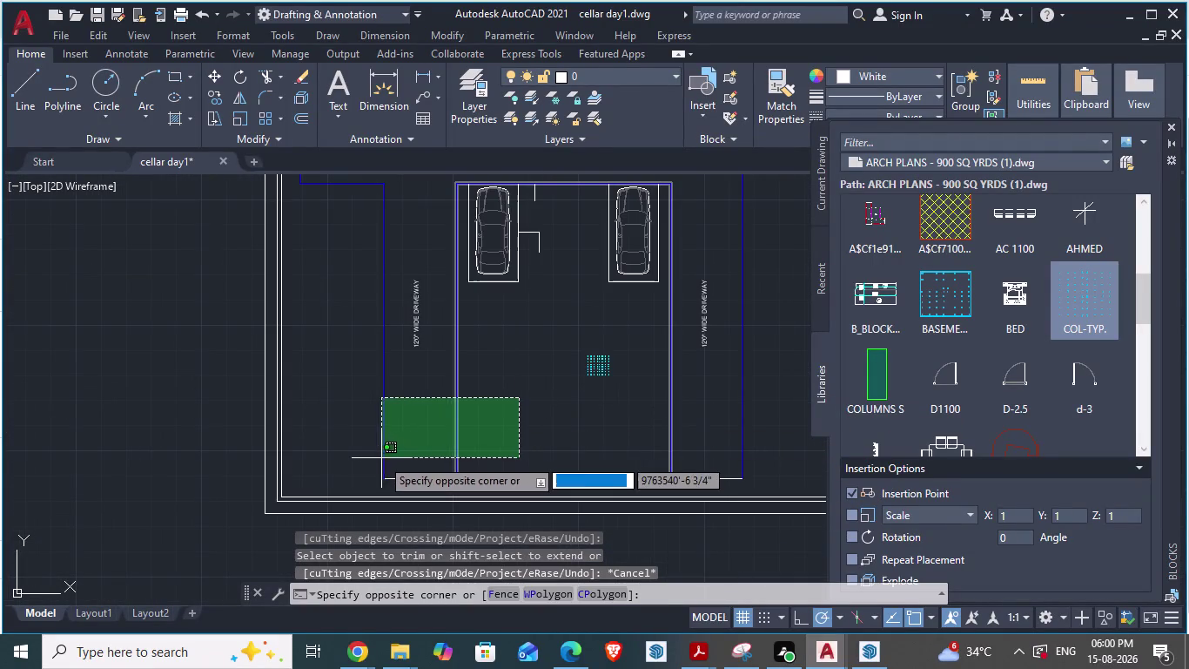
Select all blue outline lines and JOIN them into one polyline, then verify it.
click(371, 486)
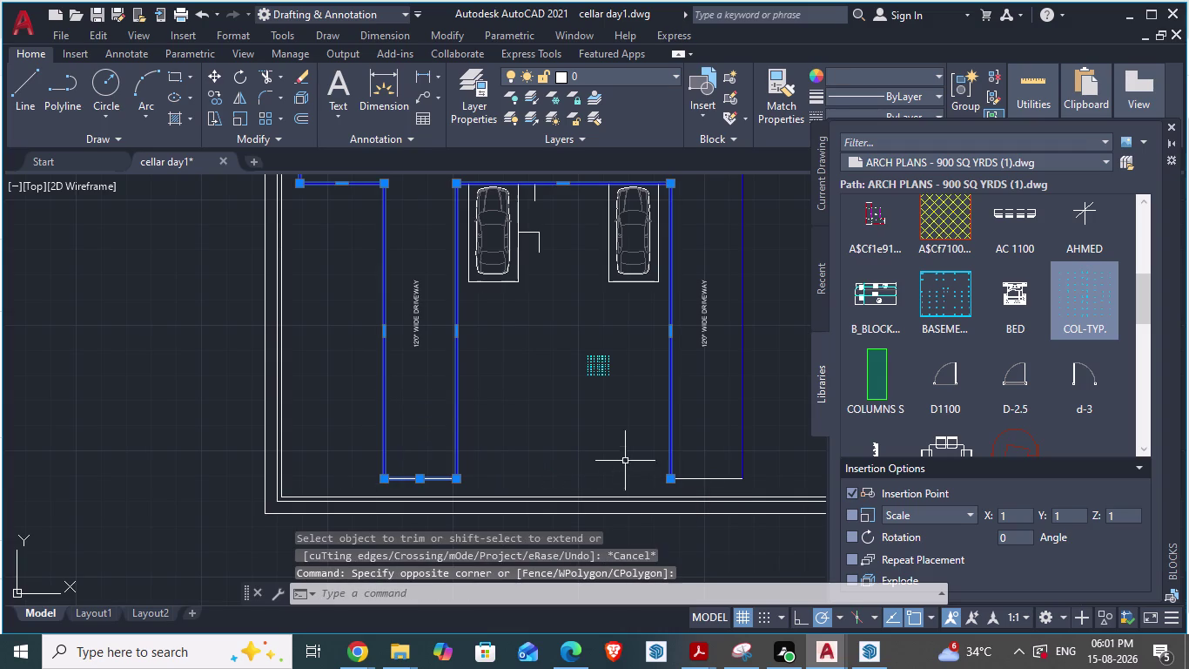
click(718, 479)
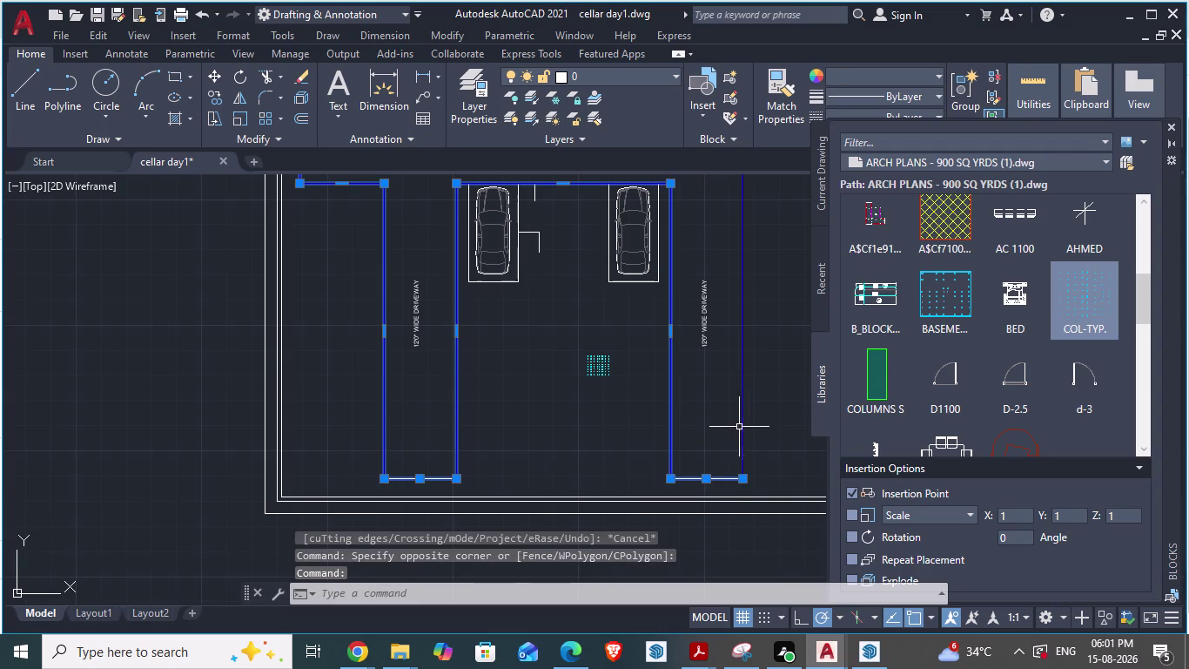
click(743, 423)
scroll(down, 3)
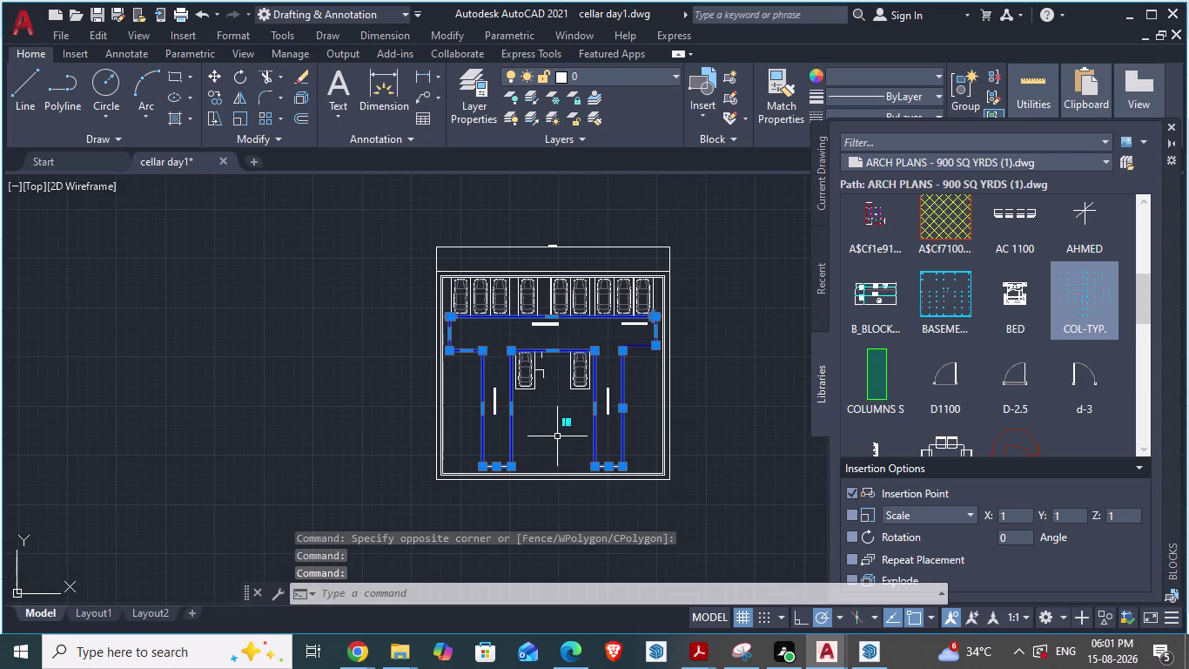
text(join)
key(Return)
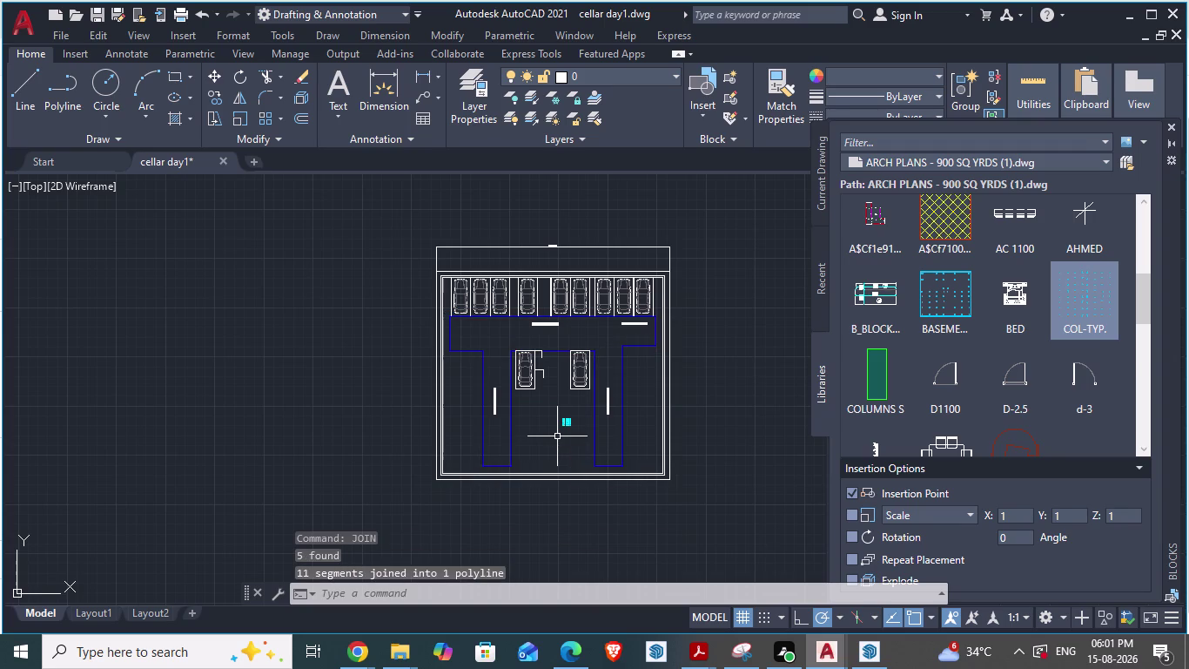
key(Escape)
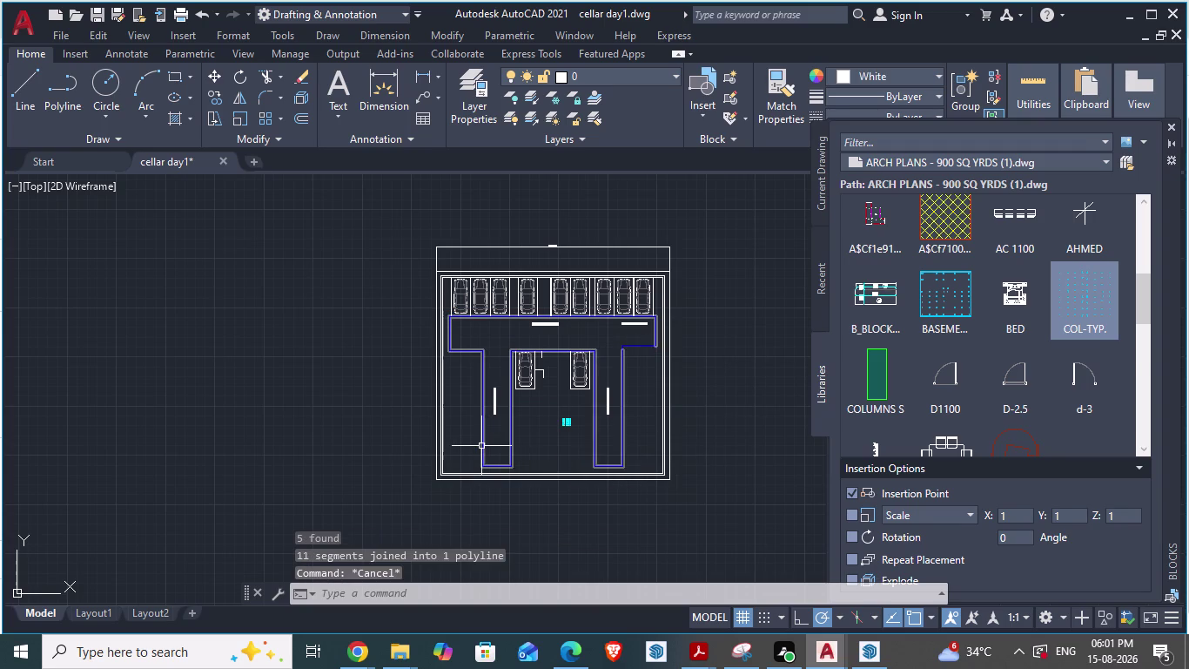
click(481, 445)
key(Escape)
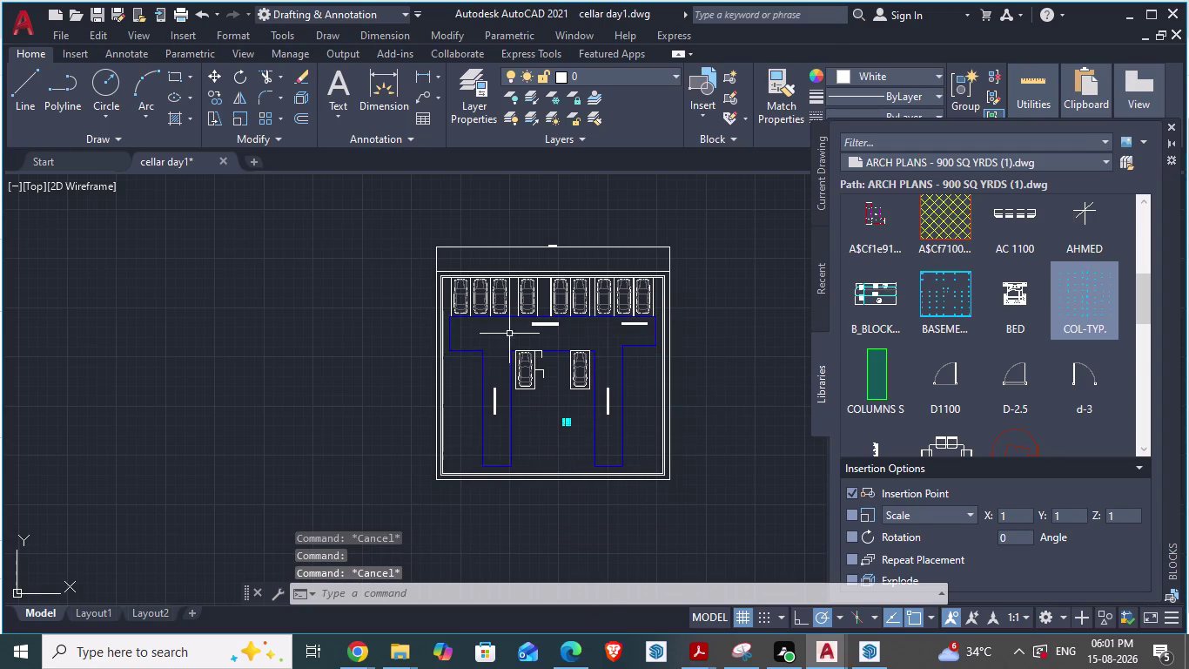
Start a hatch with H and pick inside the plan.
click(507, 337)
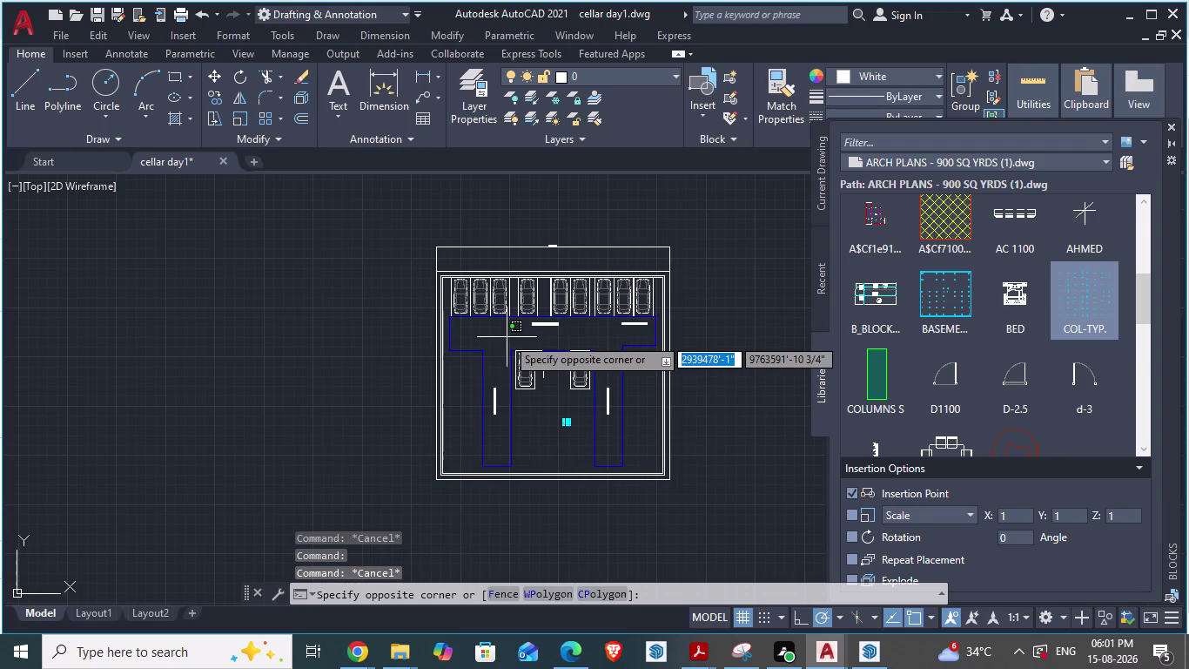
key(Escape)
key(h)
key(Return)
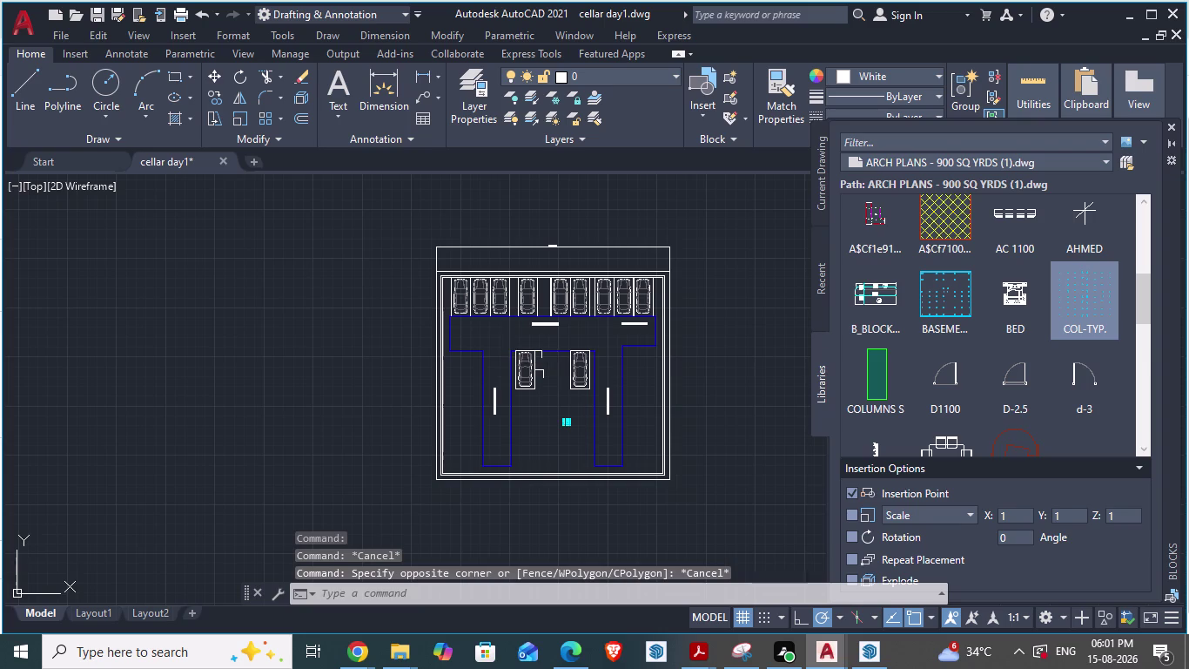
scroll(up, 3)
click(493, 341)
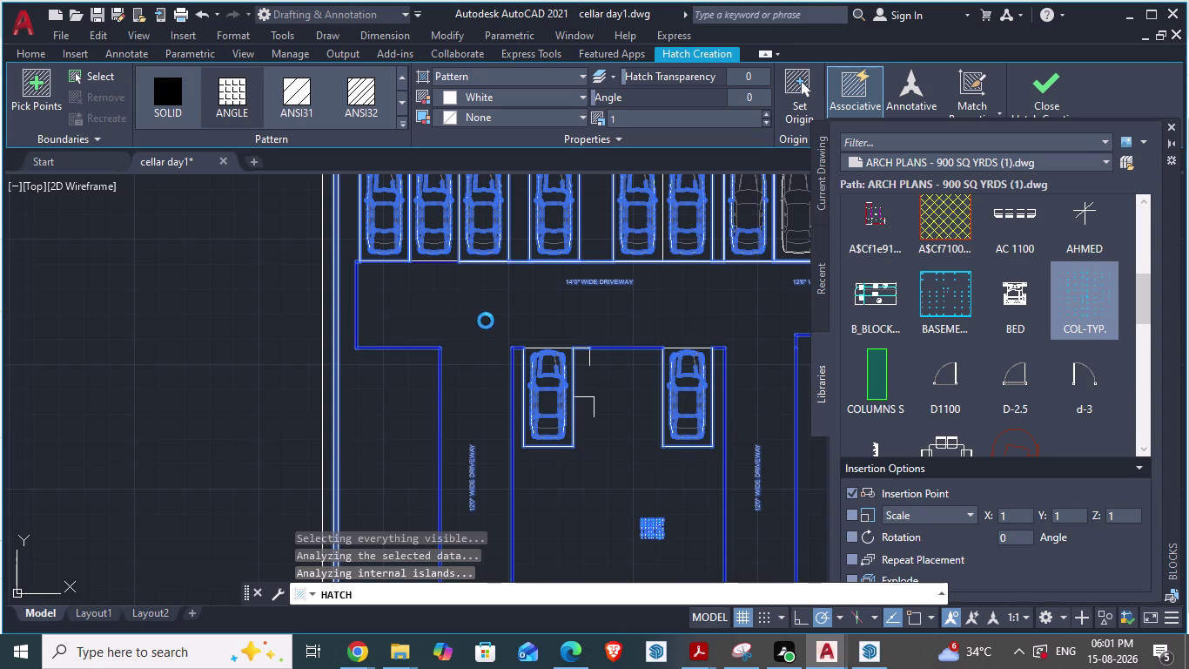
scroll(down, 3)
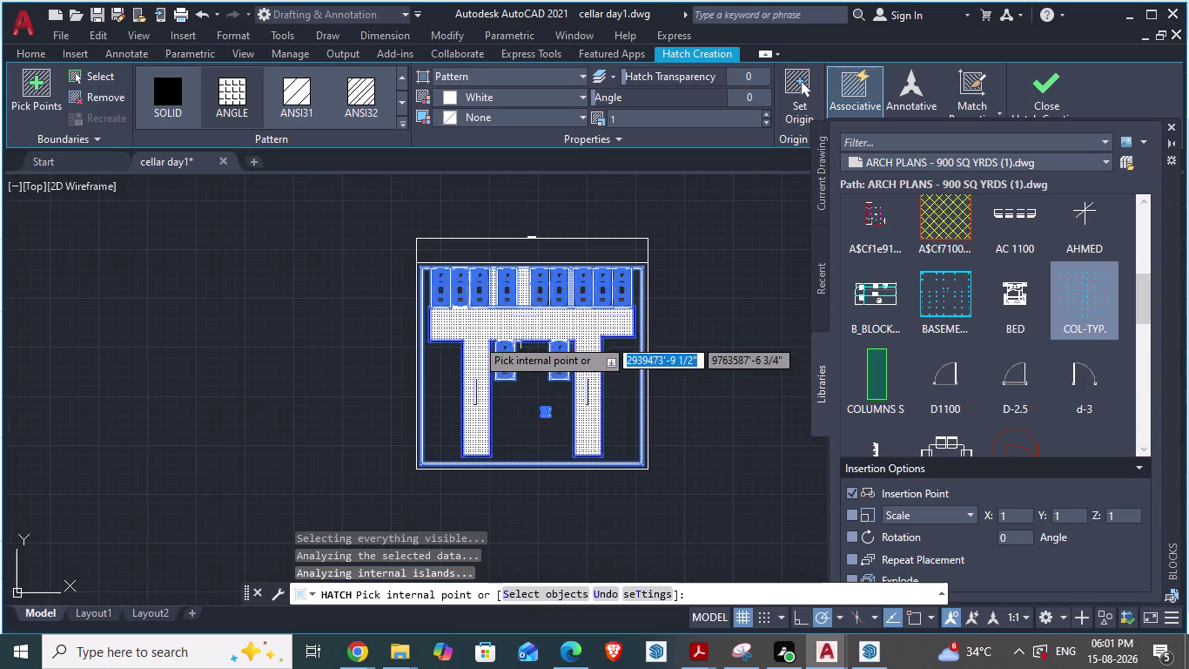
key(ctrl+z)
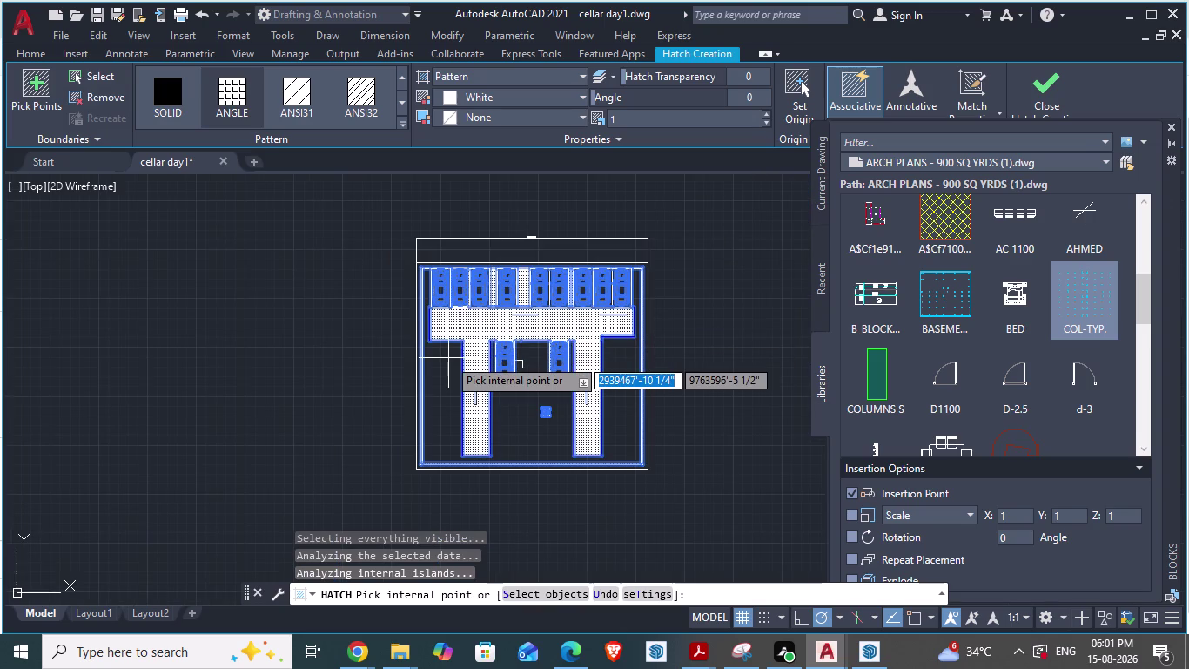
key(Escape)
key(Escape)
scroll(down, 3)
scroll(up, 3)
scroll(up, 3)
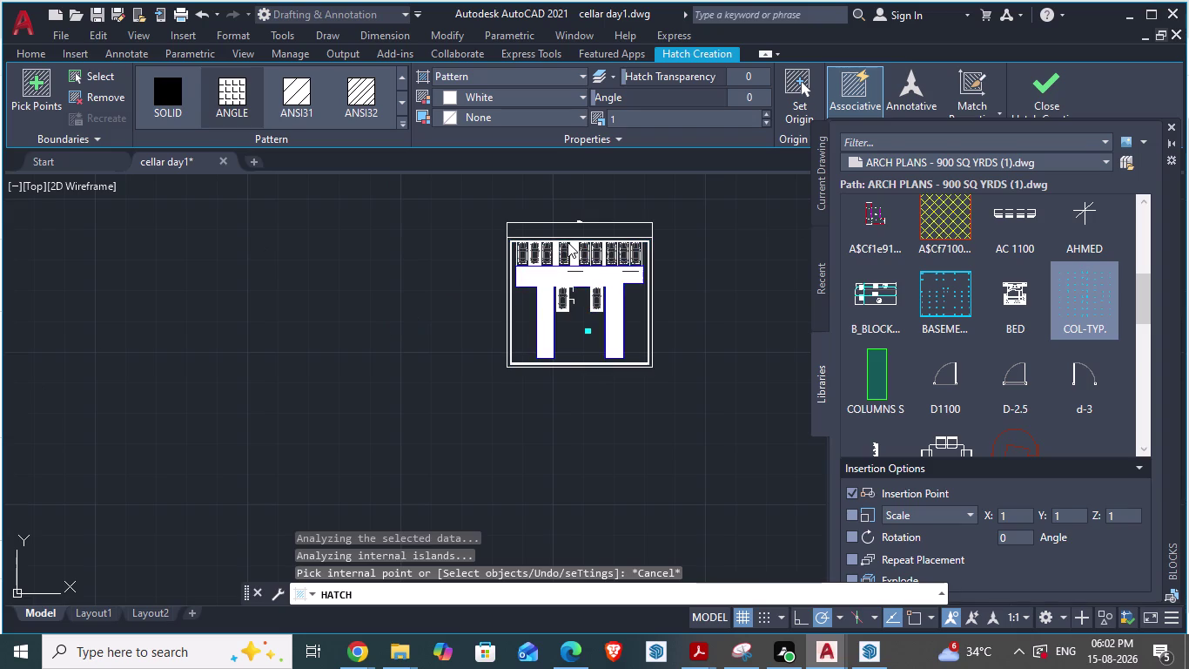
scroll(up, 3)
scroll(down, 3)
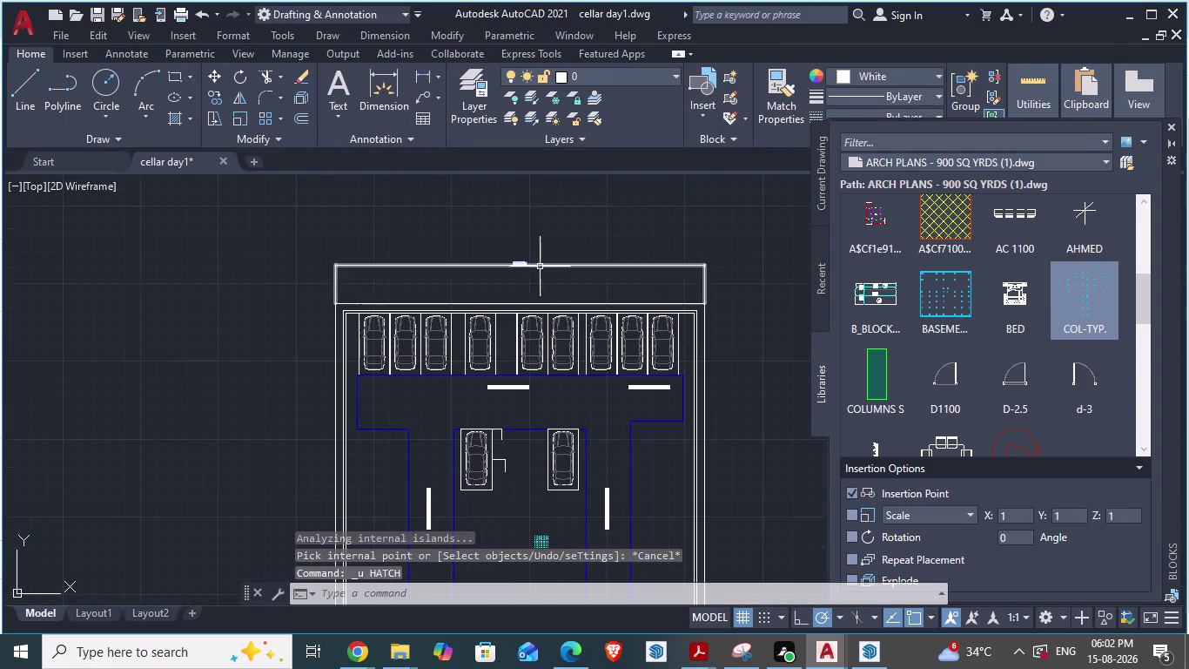
Select the joined driveway outline and hatch the area inside it.
scroll(up, 3)
key(Escape)
scroll(down, 3)
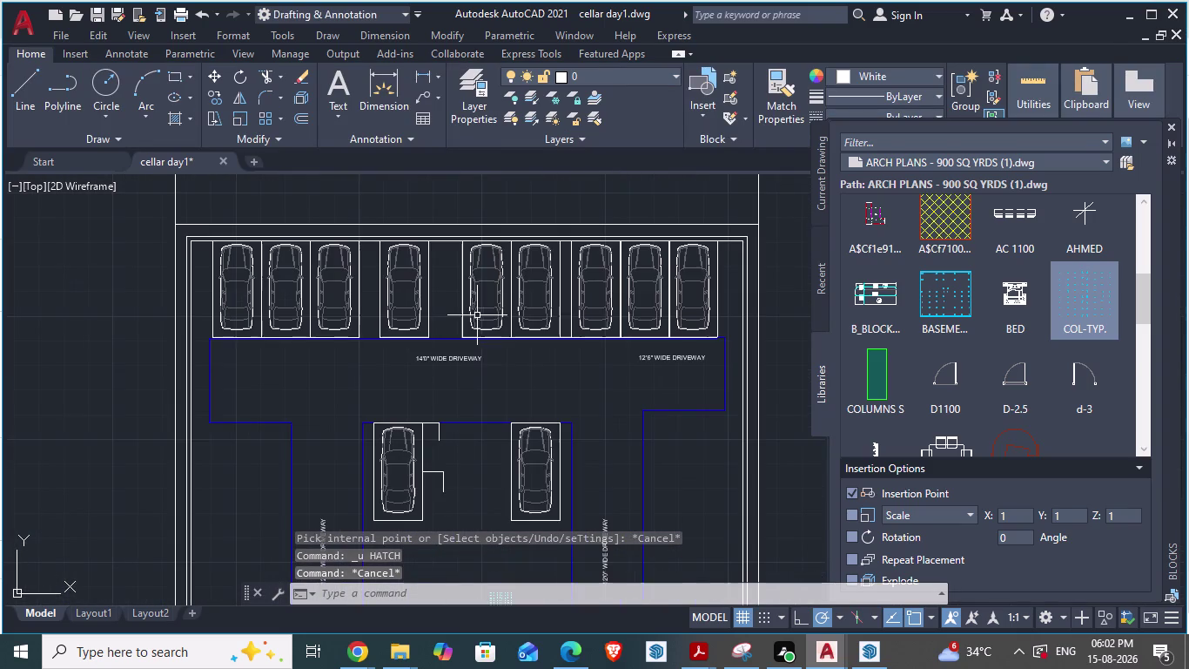
click(288, 420)
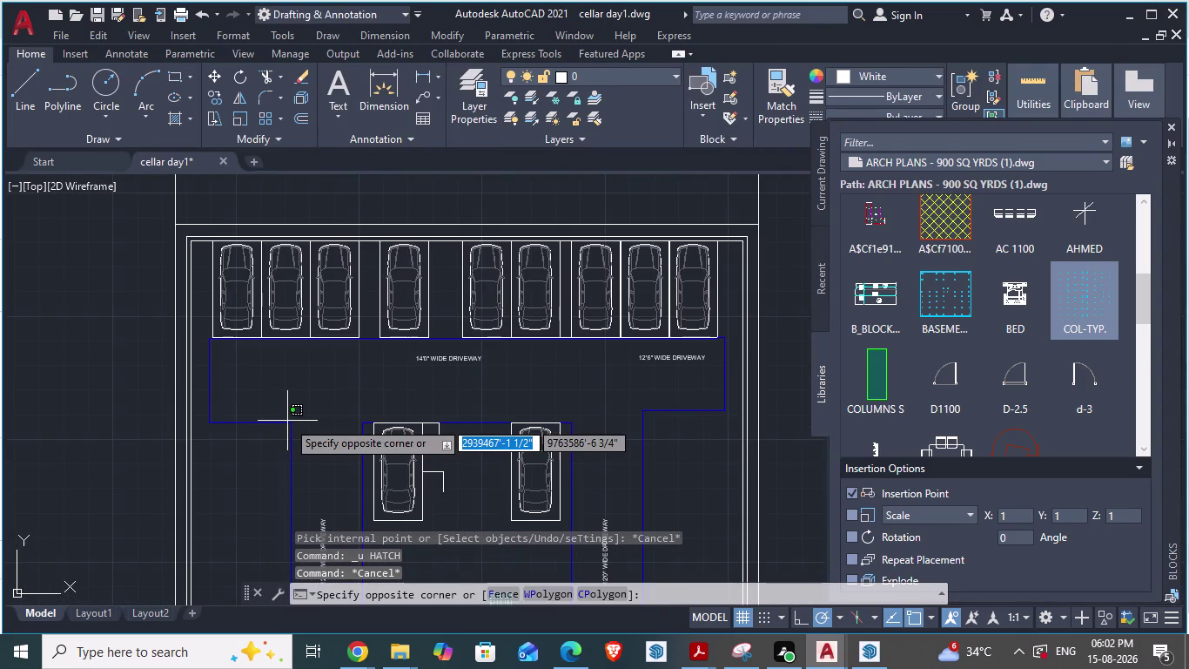
click(280, 423)
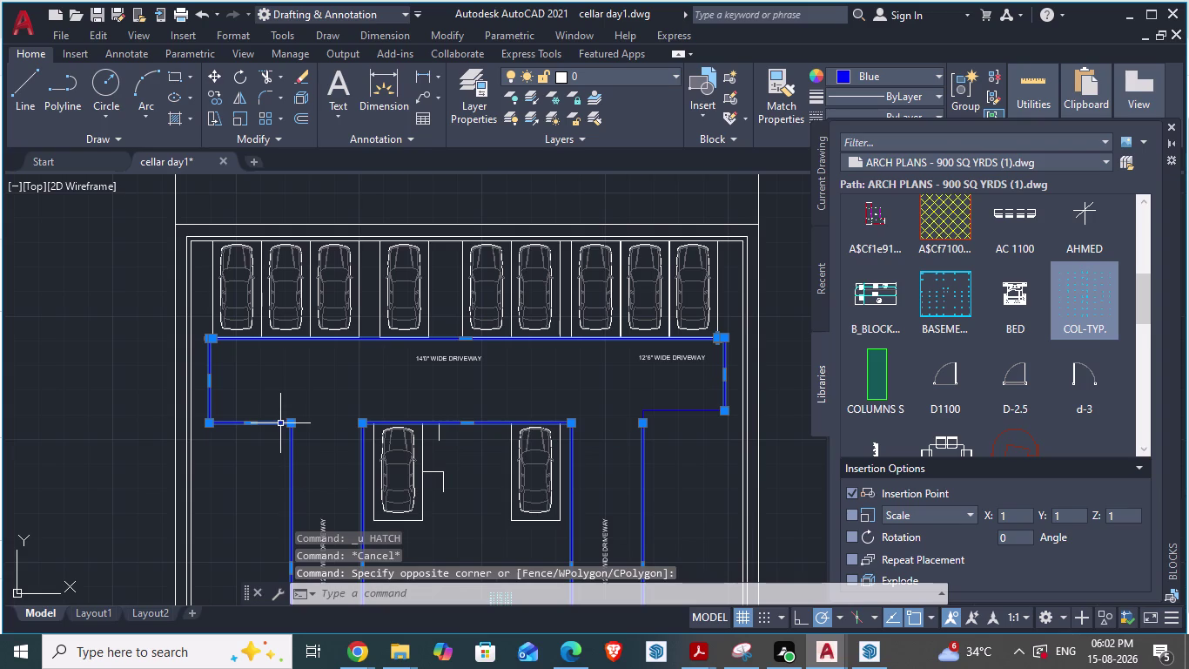
key(h)
key(Return)
click(288, 401)
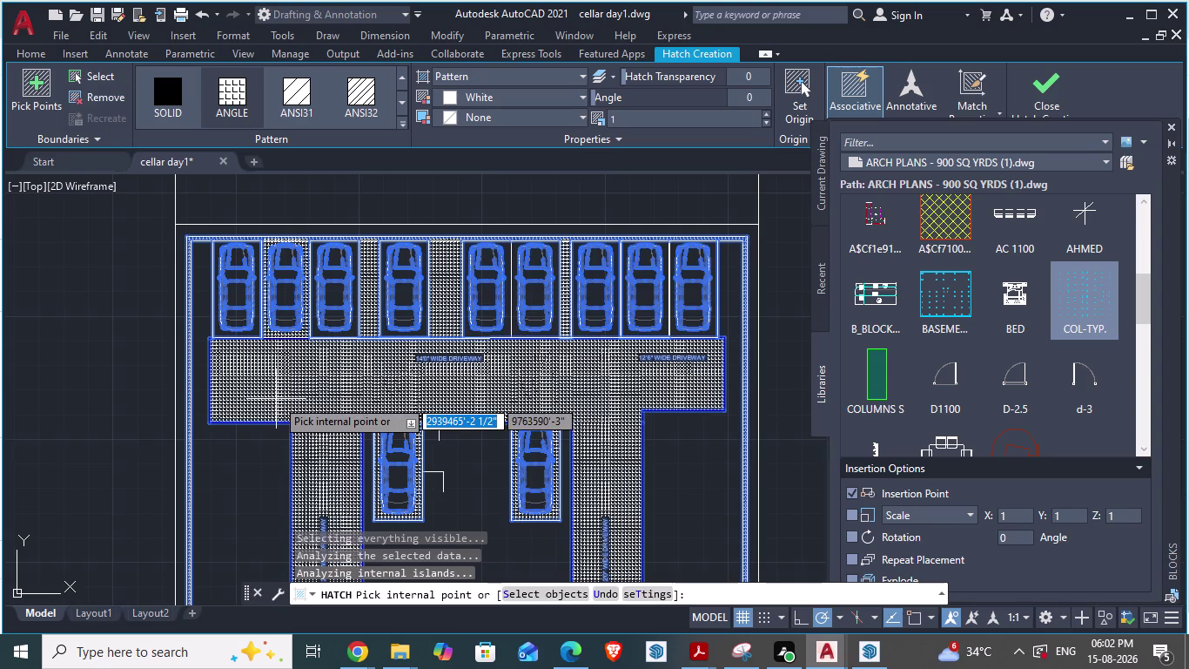
scroll(down, 3)
scroll(up, 3)
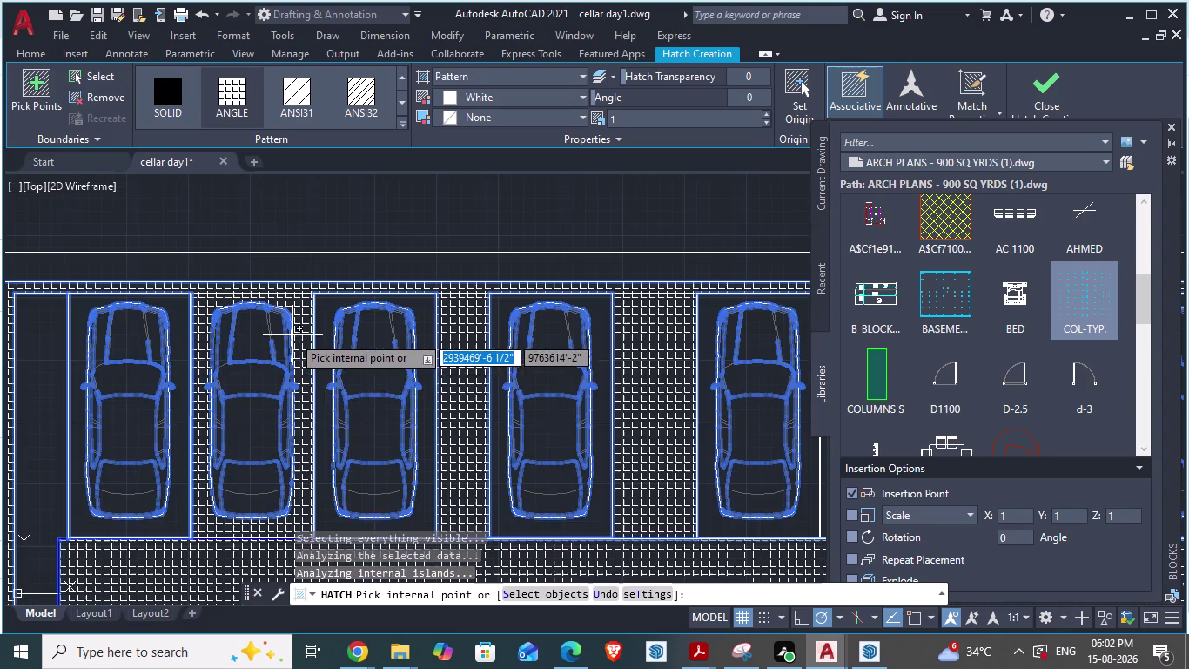
key(Escape)
Inspect the new grid hatch and select it for editing.
scroll(down, 3)
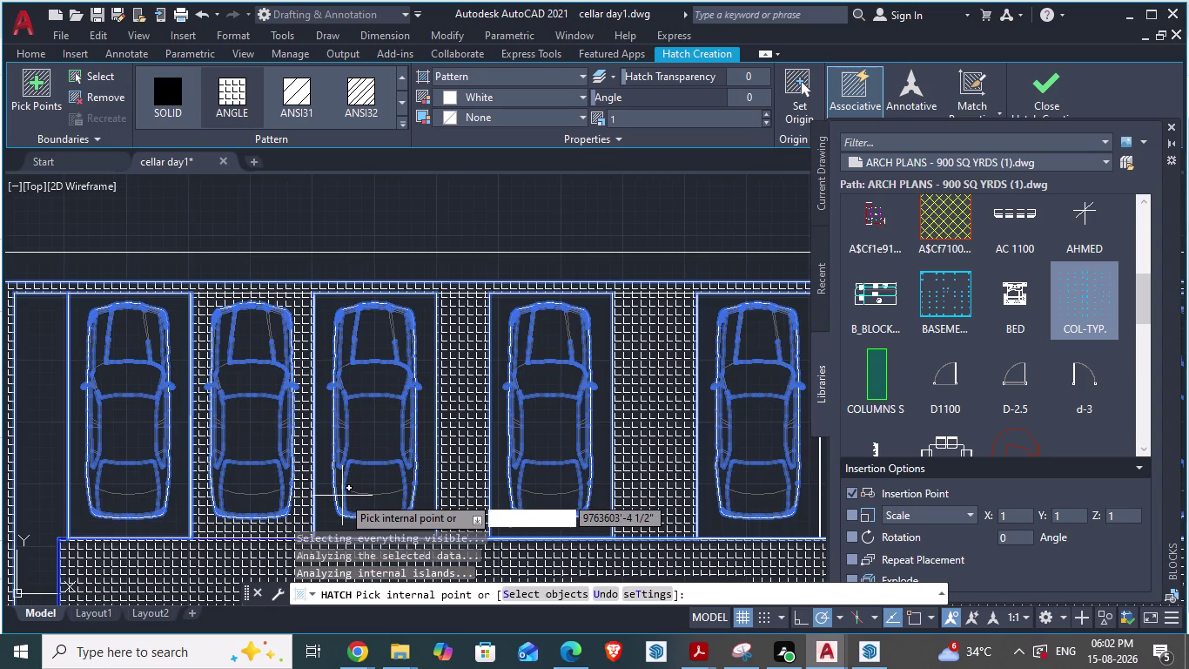
scroll(down, 3)
scroll(up, 3)
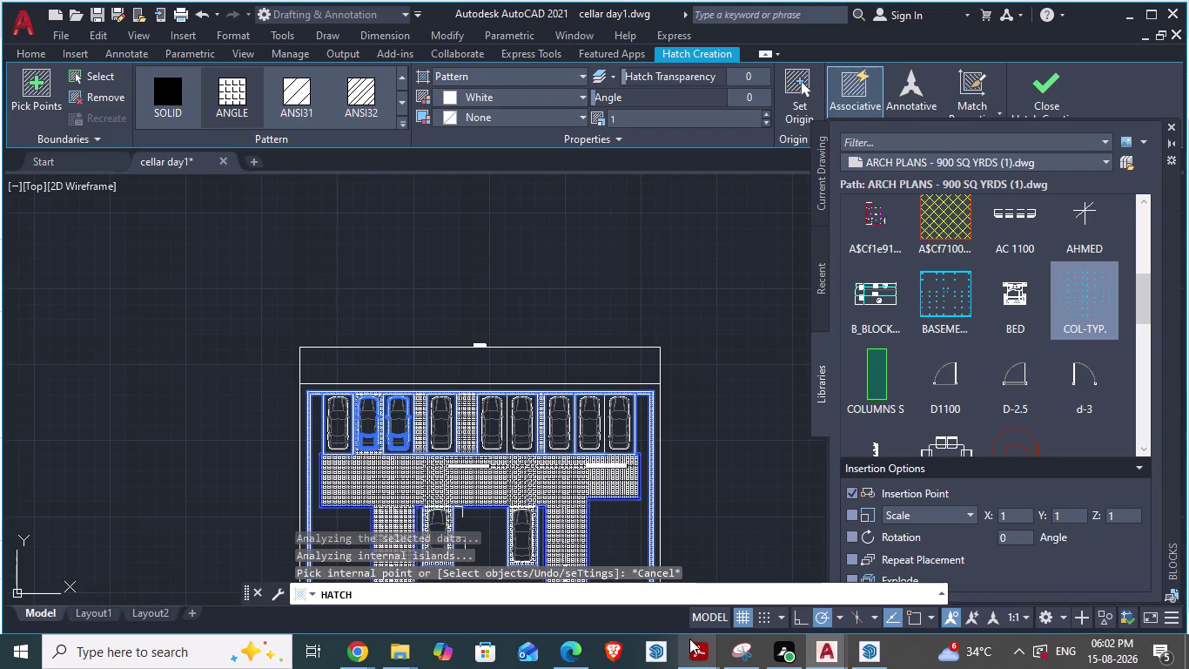
scroll(up, 3)
scroll(up, 3)
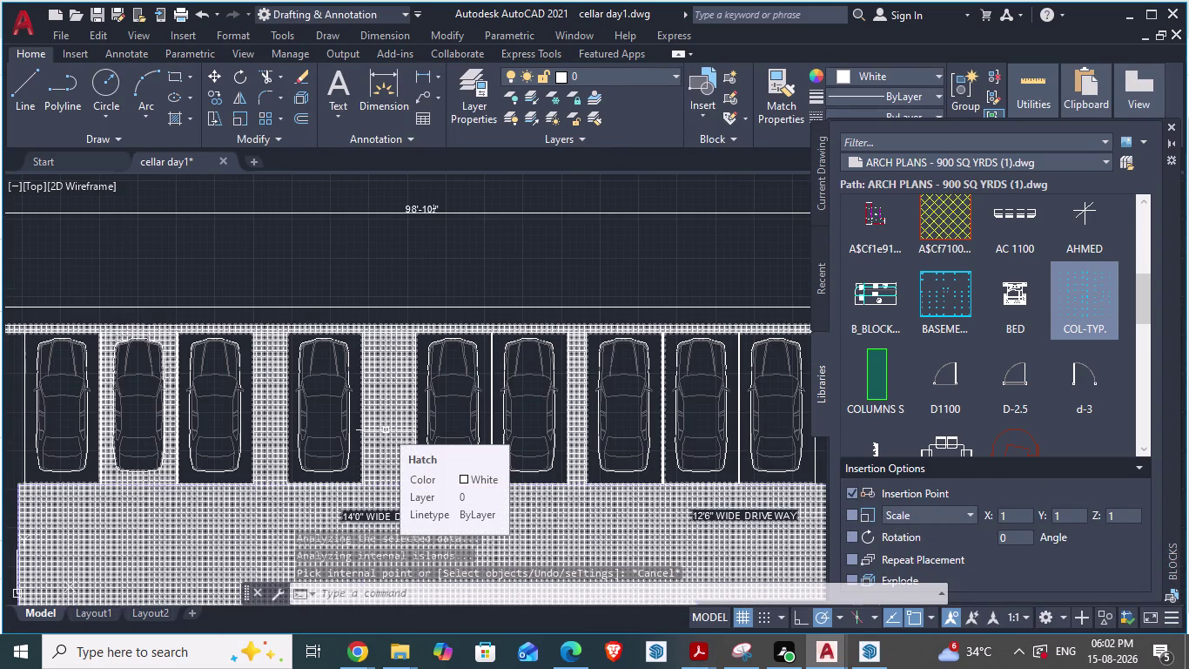
scroll(down, 3)
scroll(up, 3)
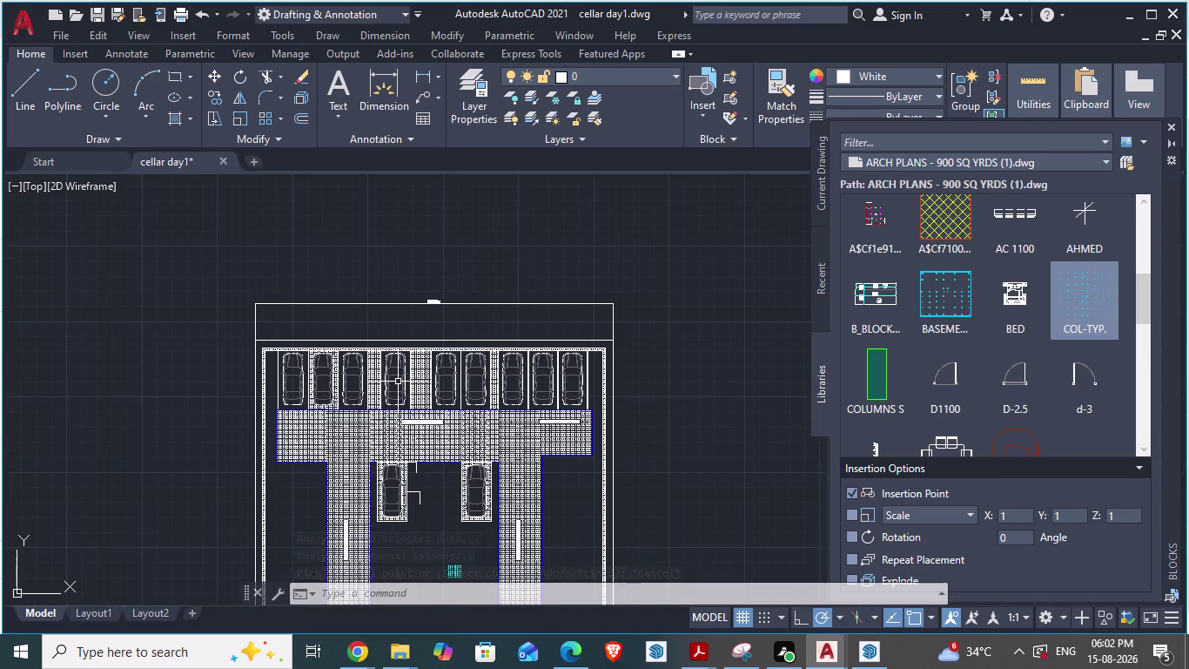
click(430, 376)
Attempt to stretch the driveway hatch, then cancel the stretch with Esc.
key(s)
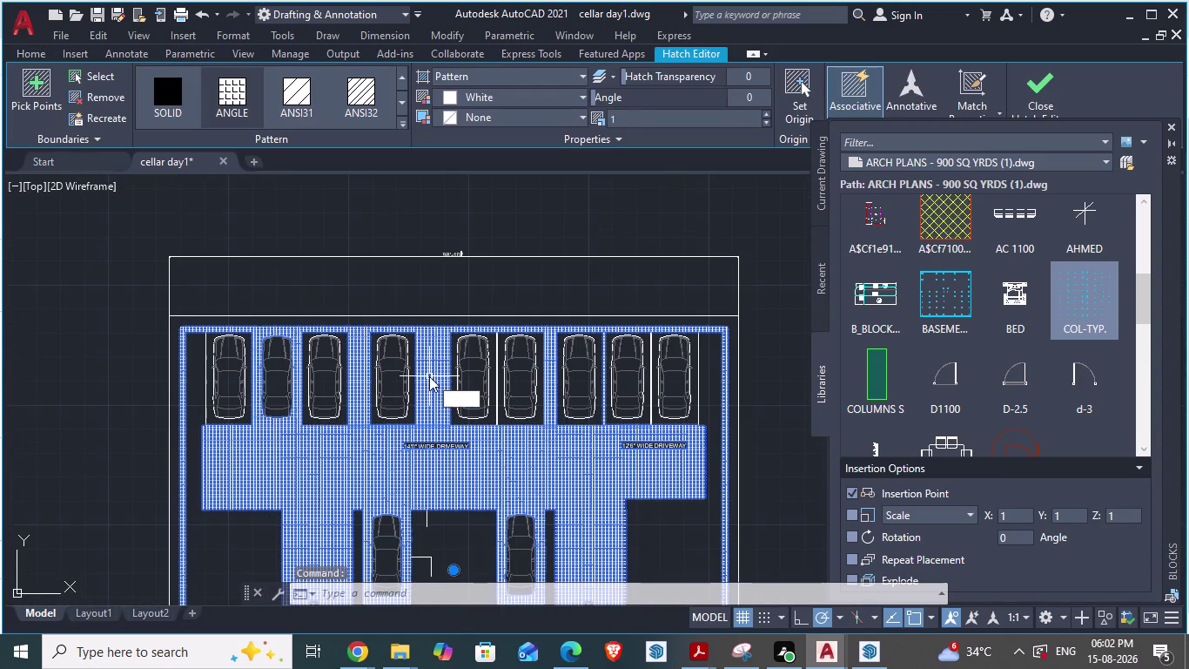
key(Return)
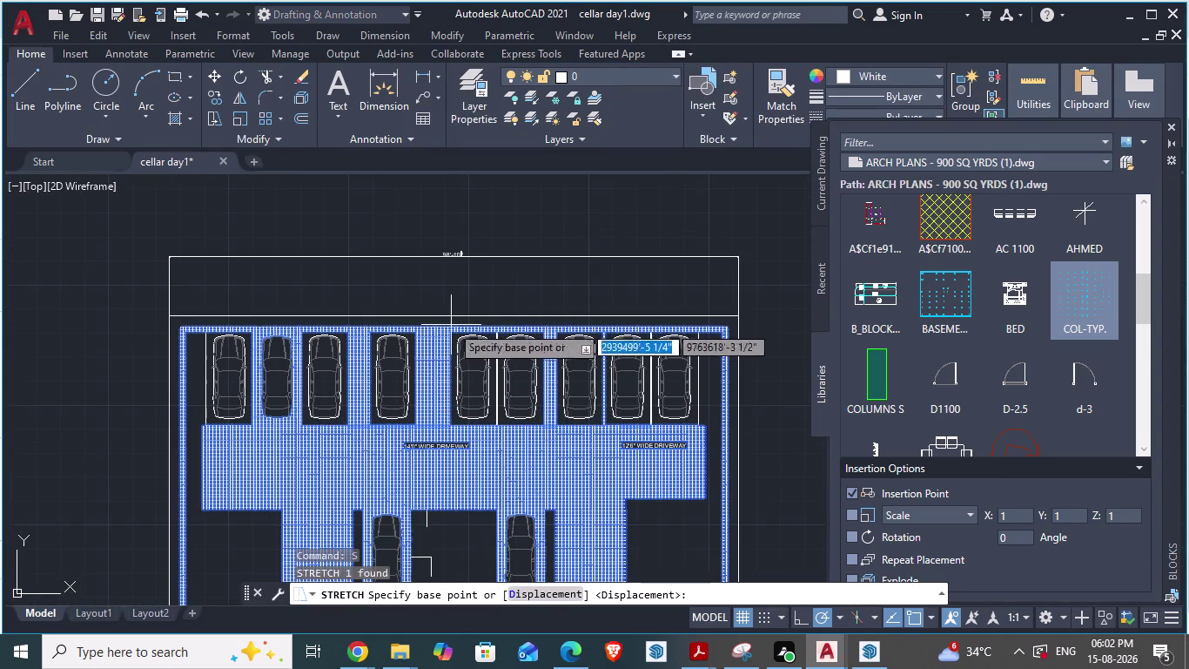
drag(431, 329, 434, 425)
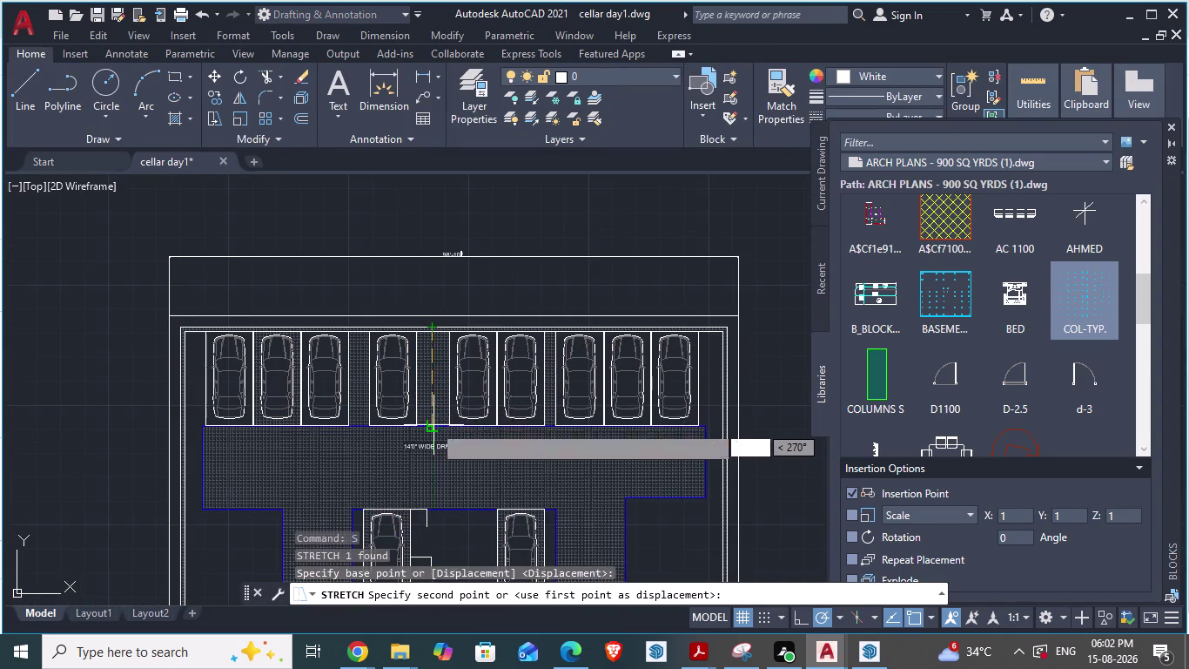
drag(434, 424, 434, 427)
scroll(up, 3)
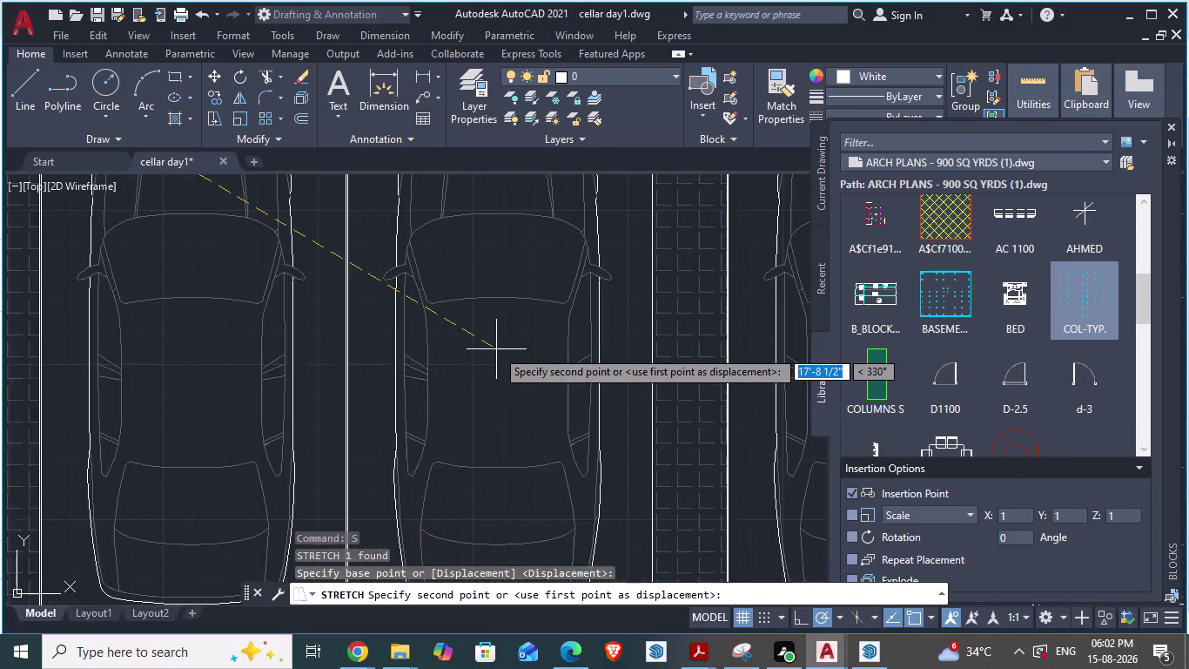
scroll(down, 3)
key(Escape)
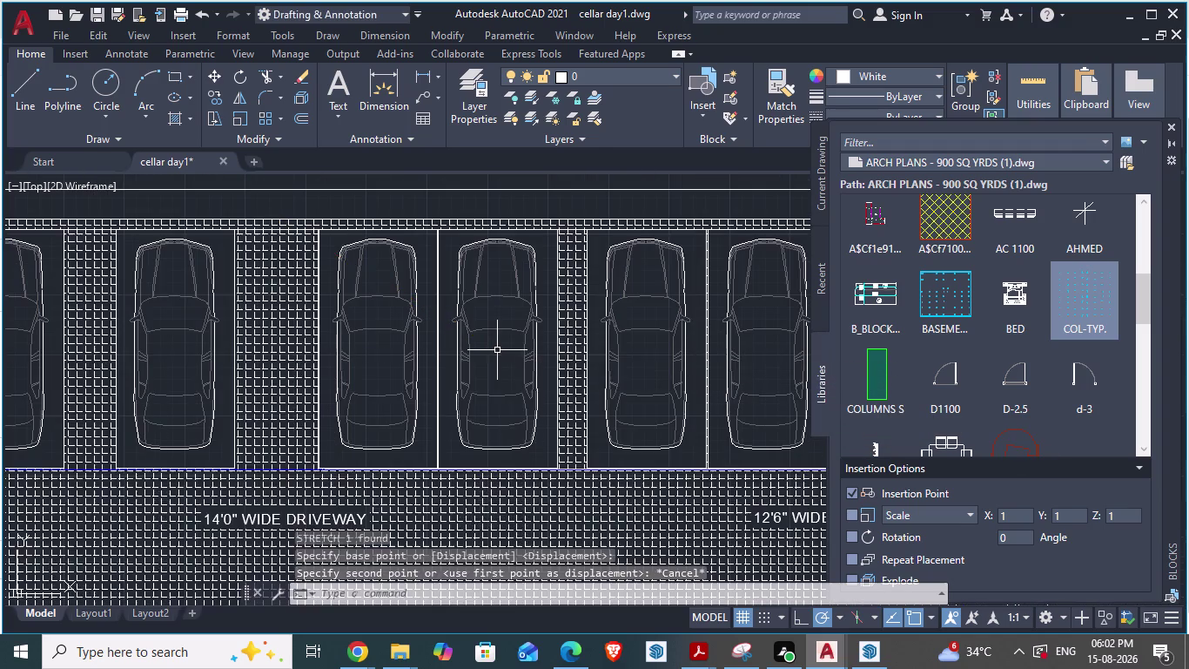
Undo three times to reverse the hatch stretch and zoom.
scroll(down, 3)
key(ctrl+z)
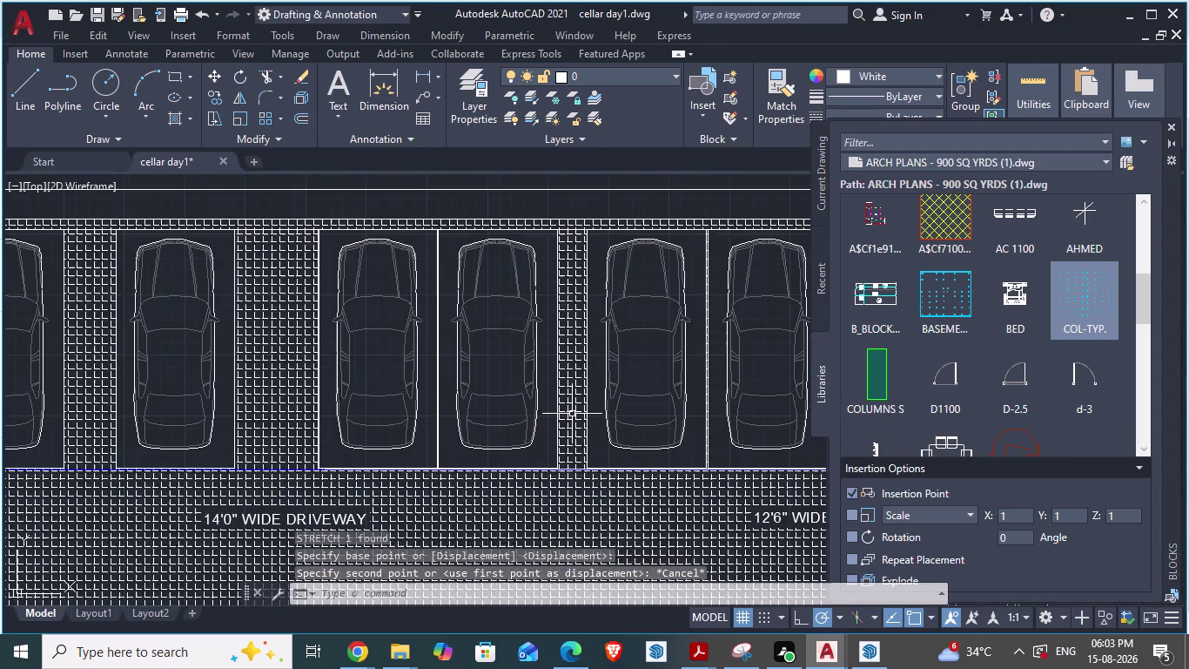
key(ctrl+z)
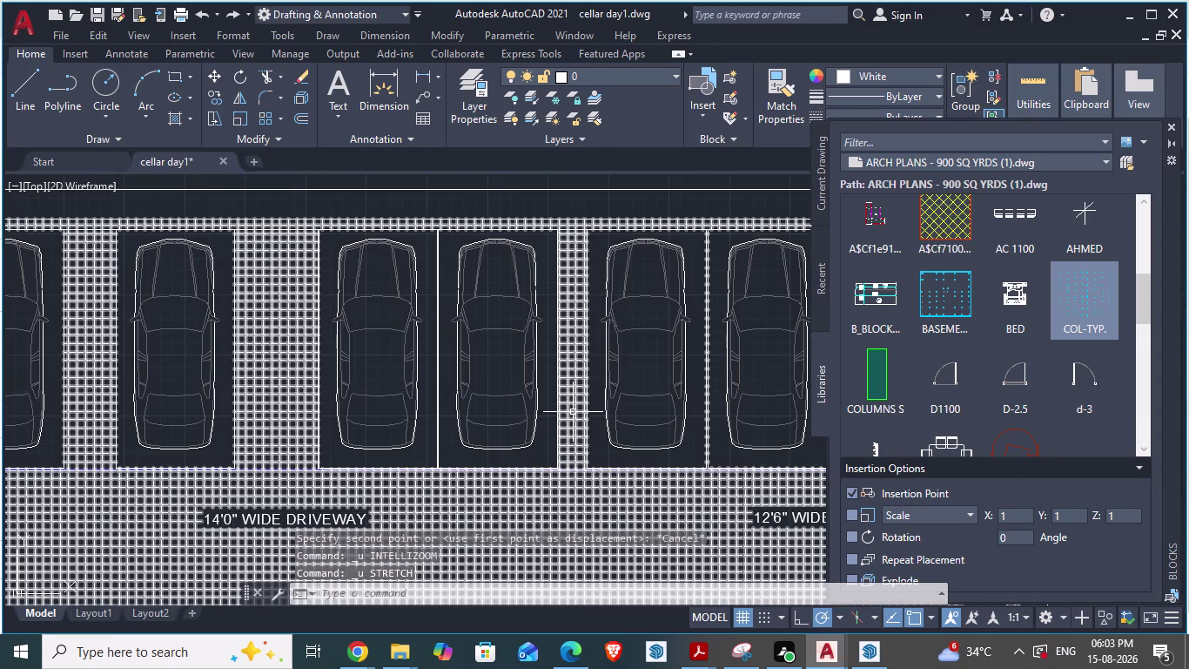
key(ctrl+z)
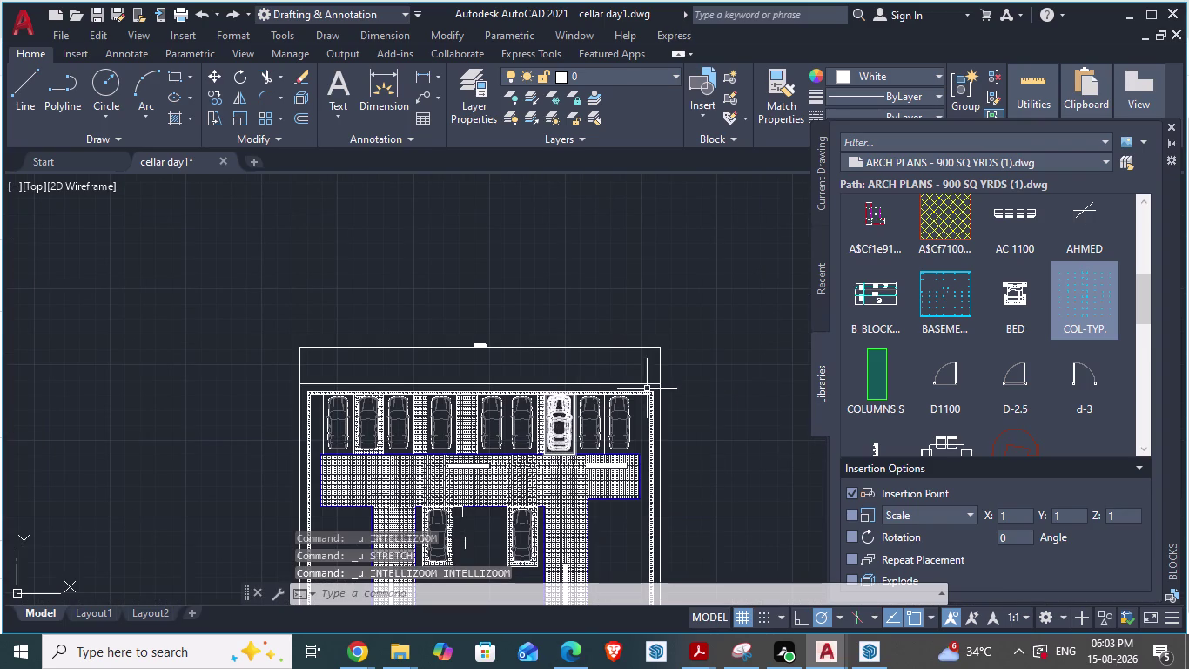
Undo the earlier zoom, then select the grid hatch over the cellar floor and delete it.
scroll(down, 3)
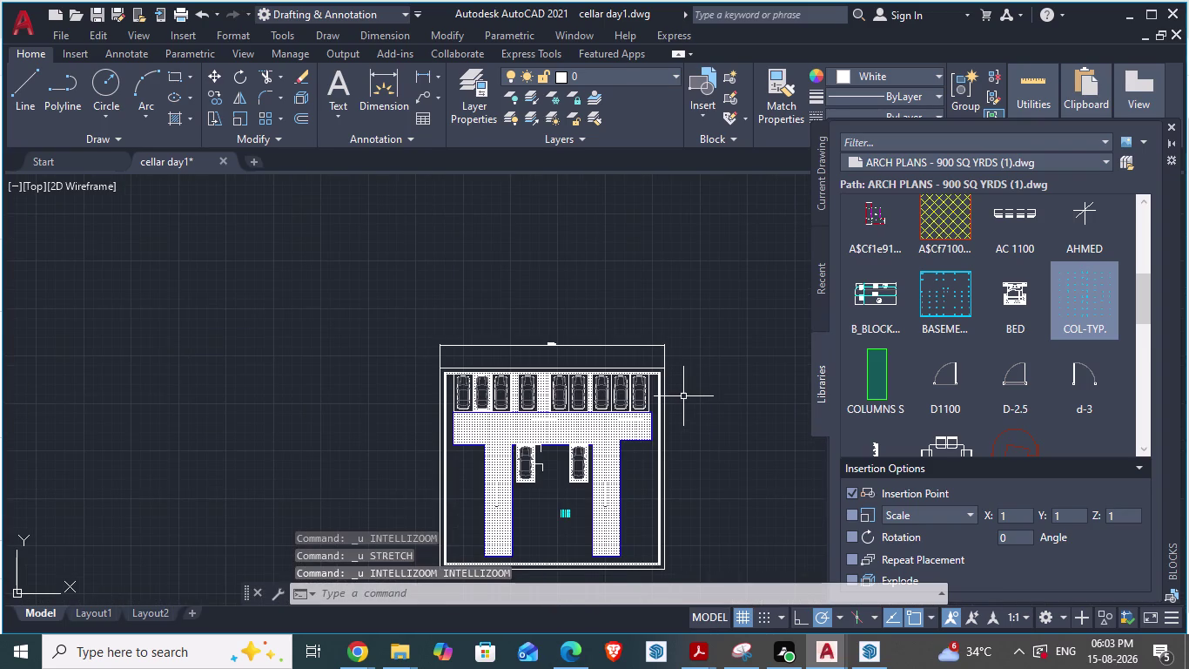
key(ctrl+z)
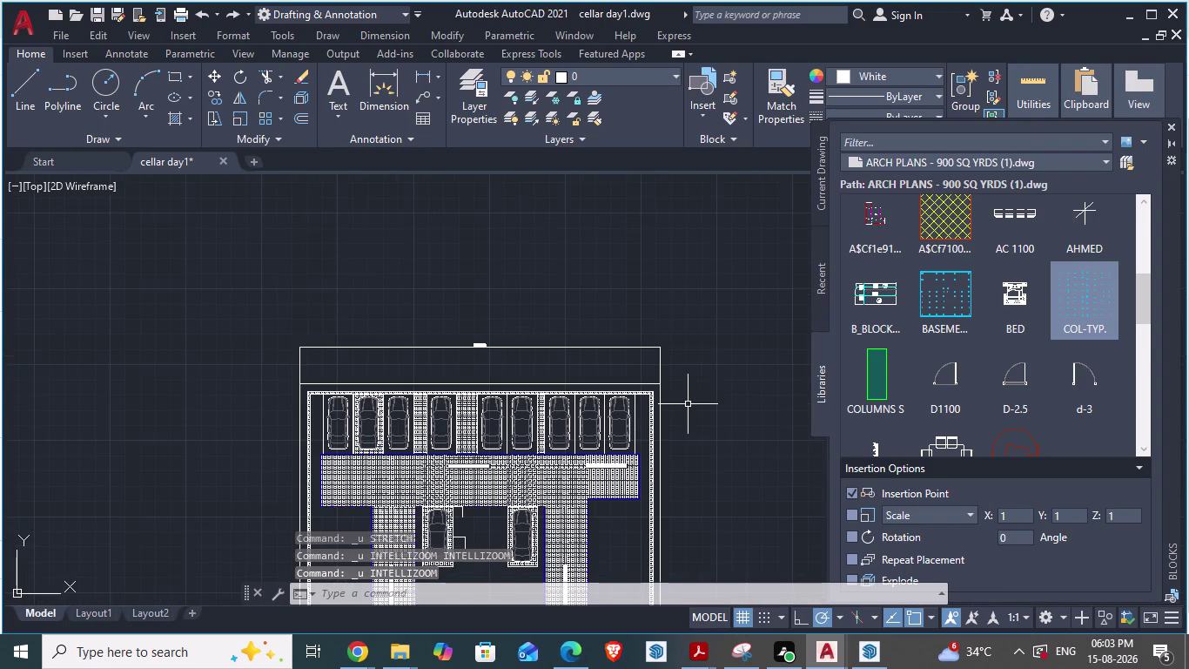
scroll(down, 3)
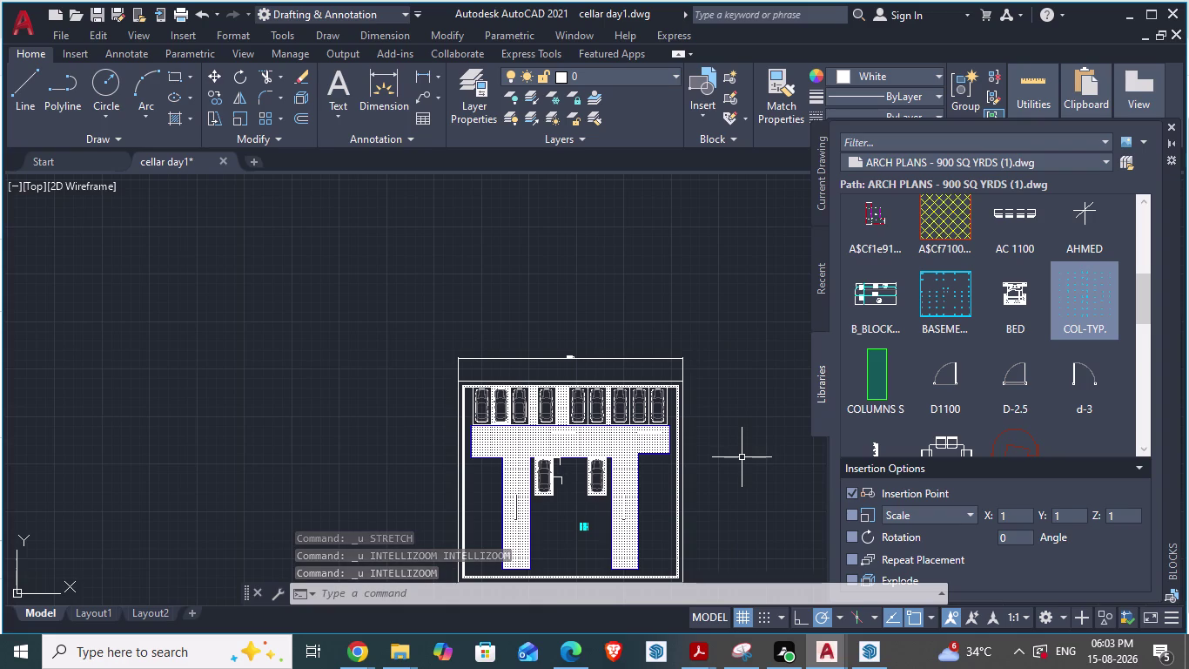
click(741, 457)
scroll(up, 3)
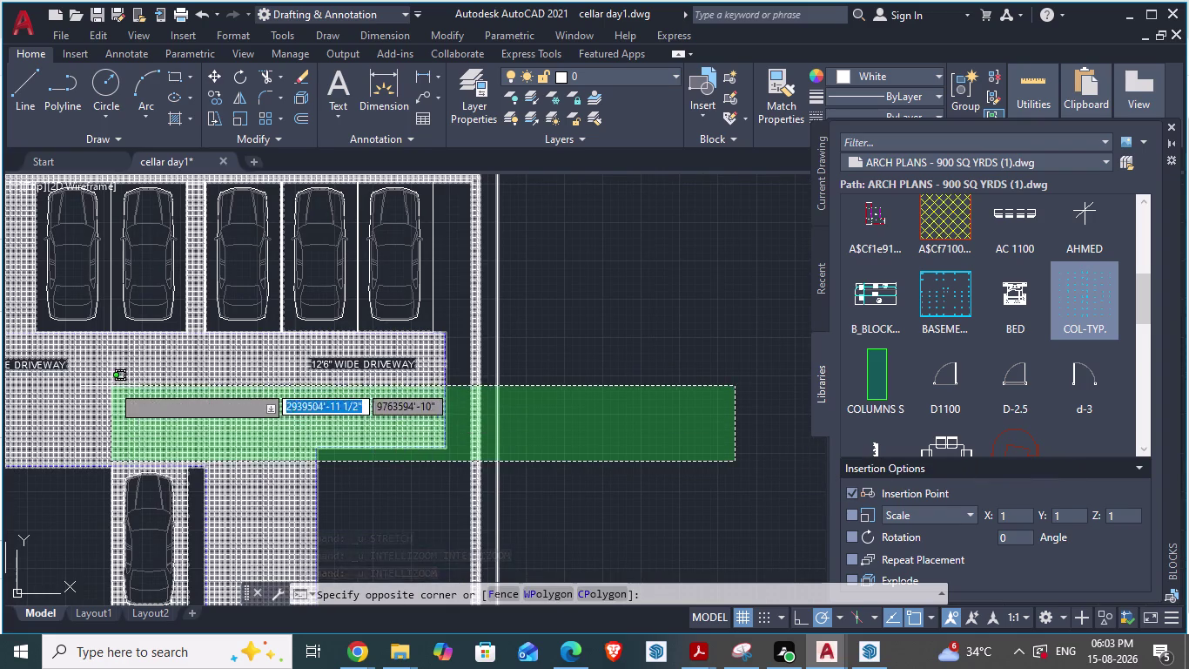
key(Escape)
click(210, 407)
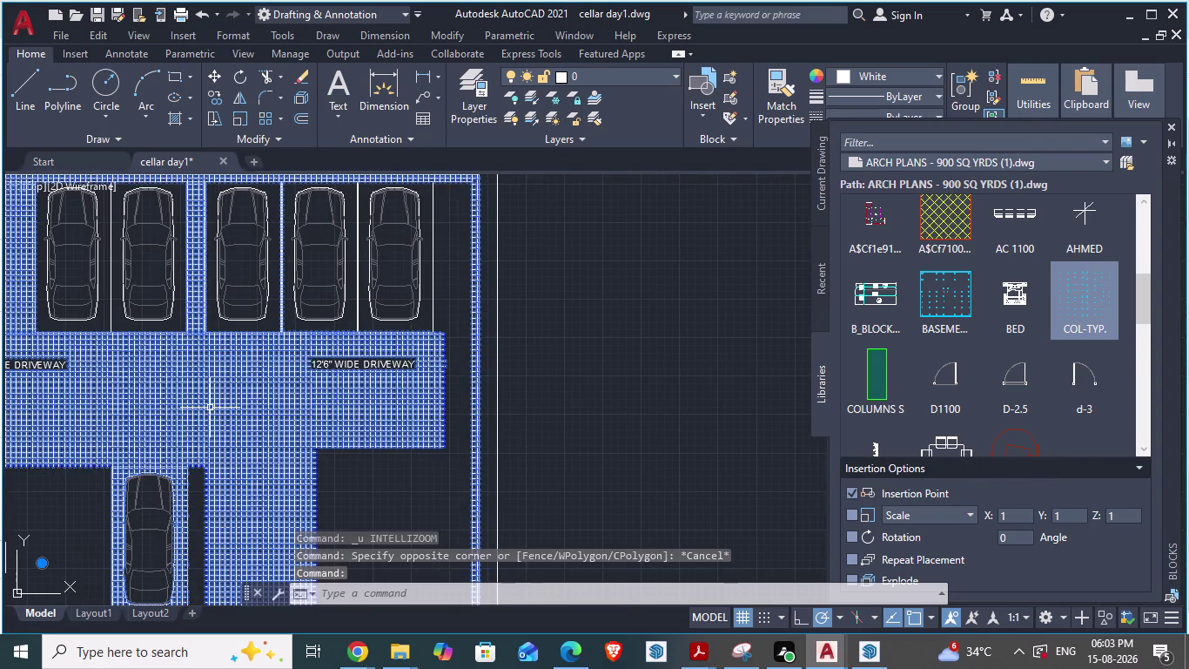
key(Delete)
scroll(down, 3)
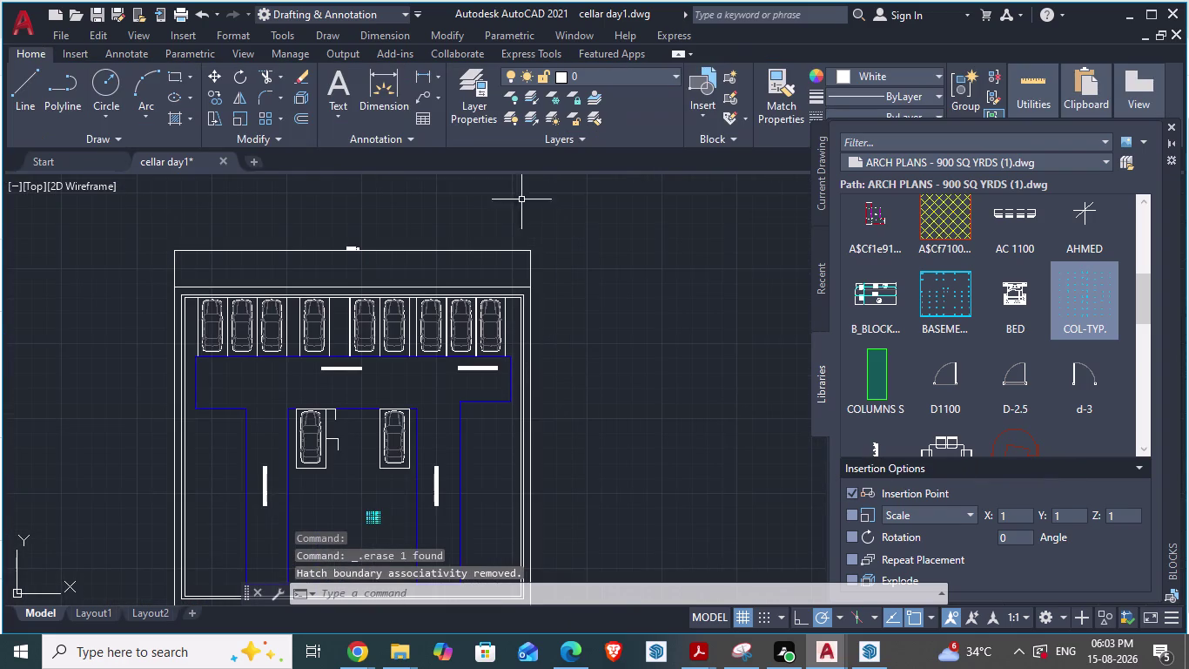
scroll(down, 3)
scroll(up, 3)
scroll(up, 3)
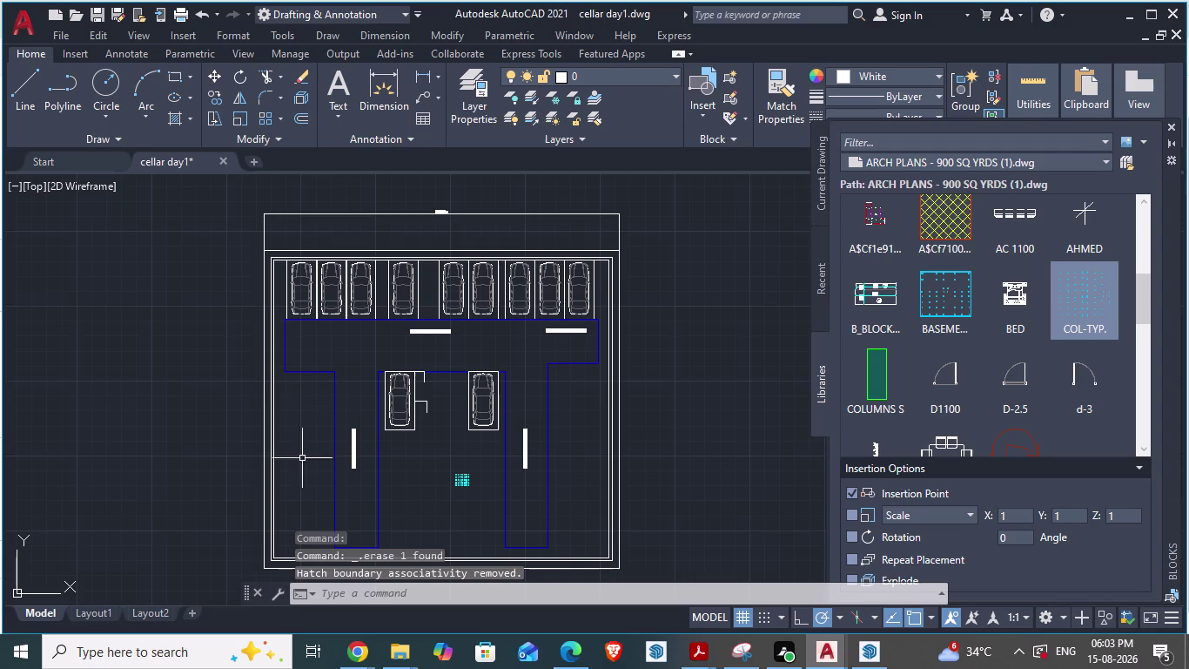
click(305, 375)
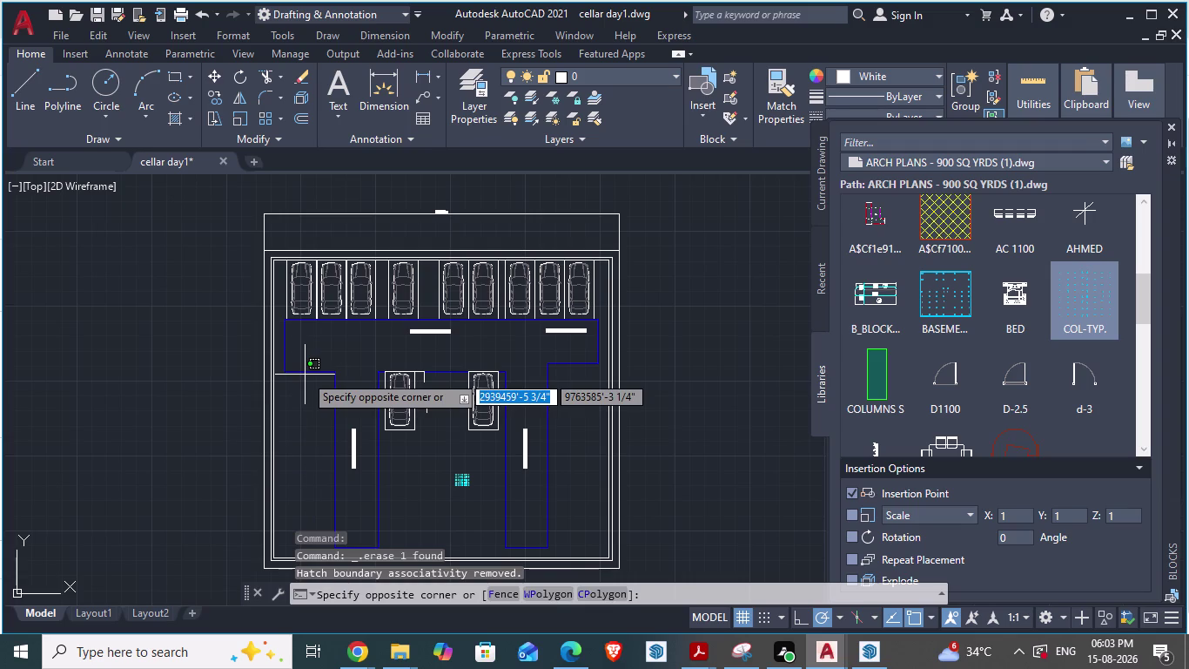
click(308, 372)
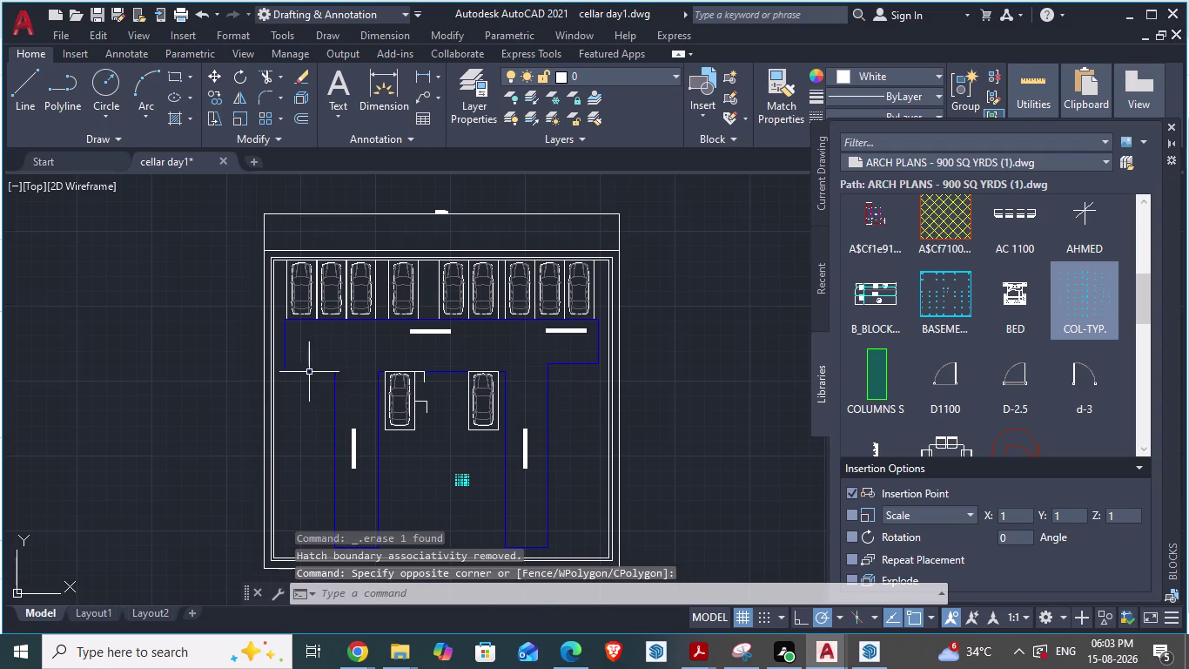
click(336, 375)
scroll(up, 3)
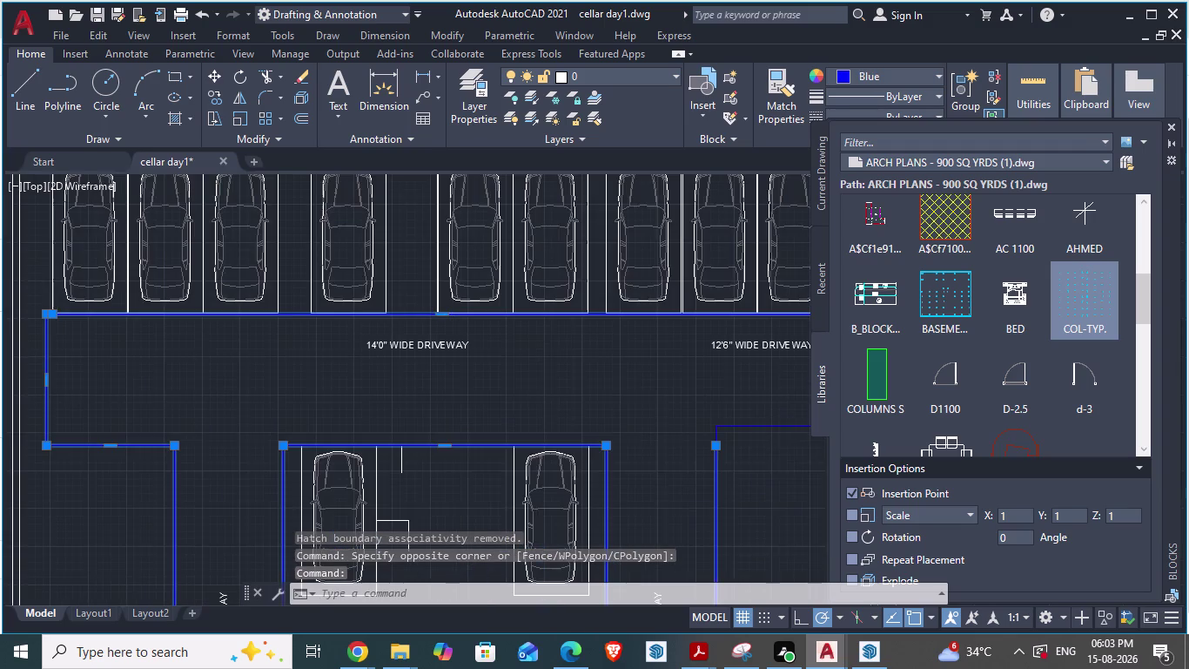
scroll(up, 3)
scroll(down, 3)
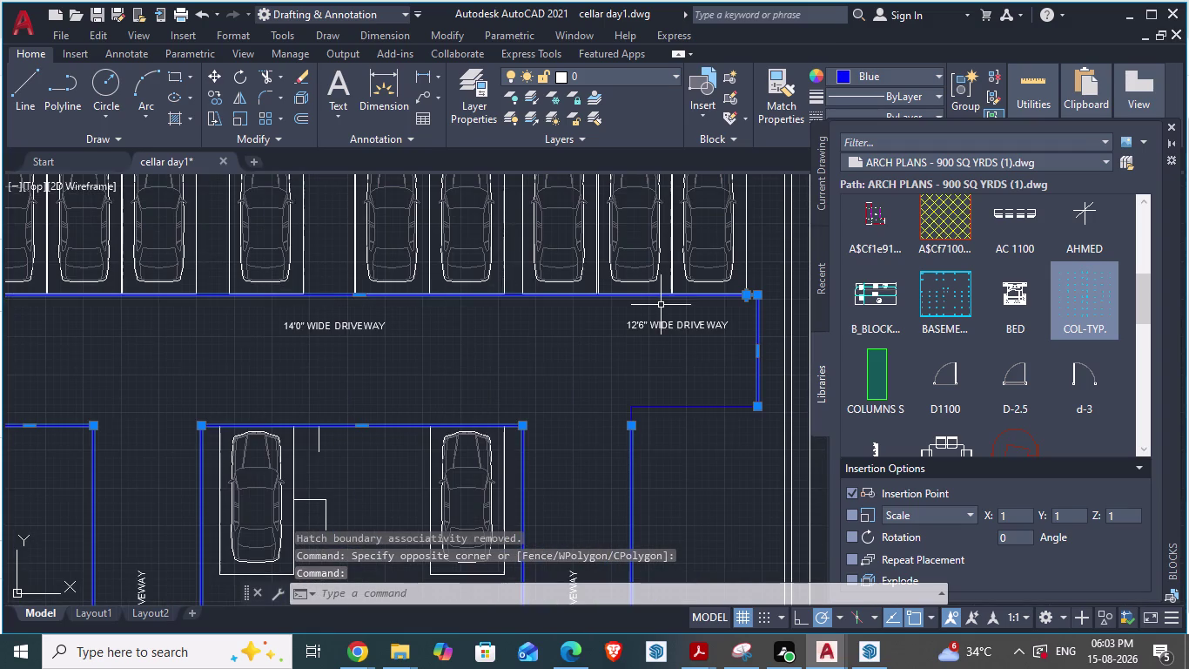
scroll(up, 3)
scroll(down, 3)
scroll(up, 3)
scroll(up, 3)
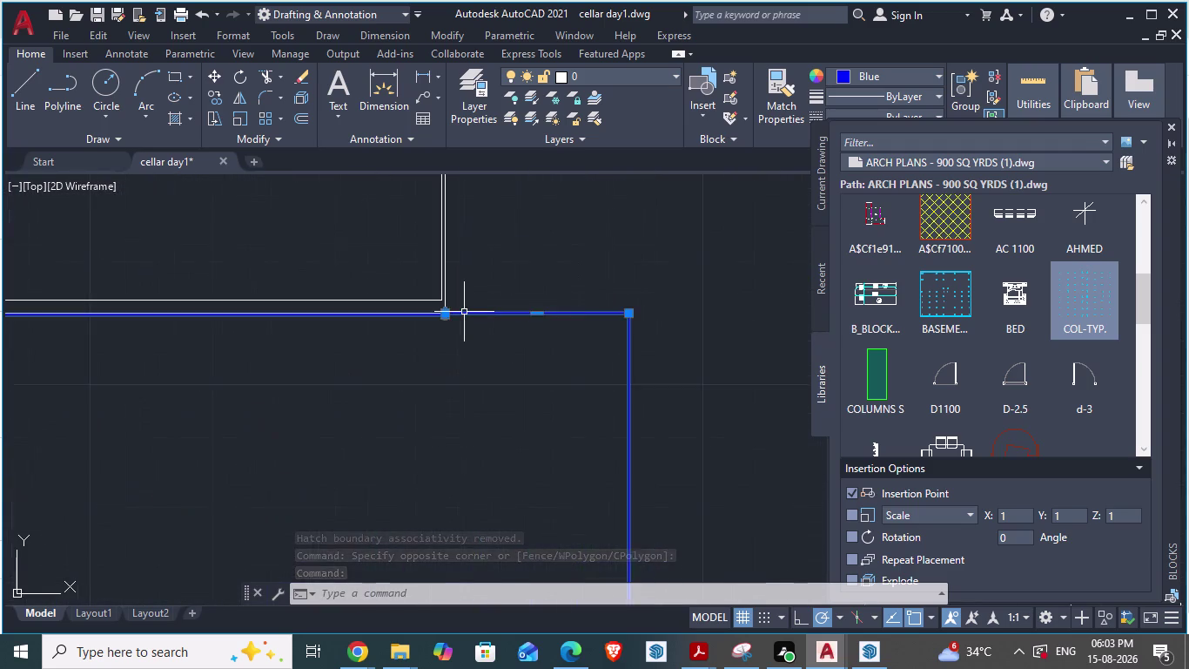
scroll(up, 3)
scroll(up, 3)
scroll(up, 3)
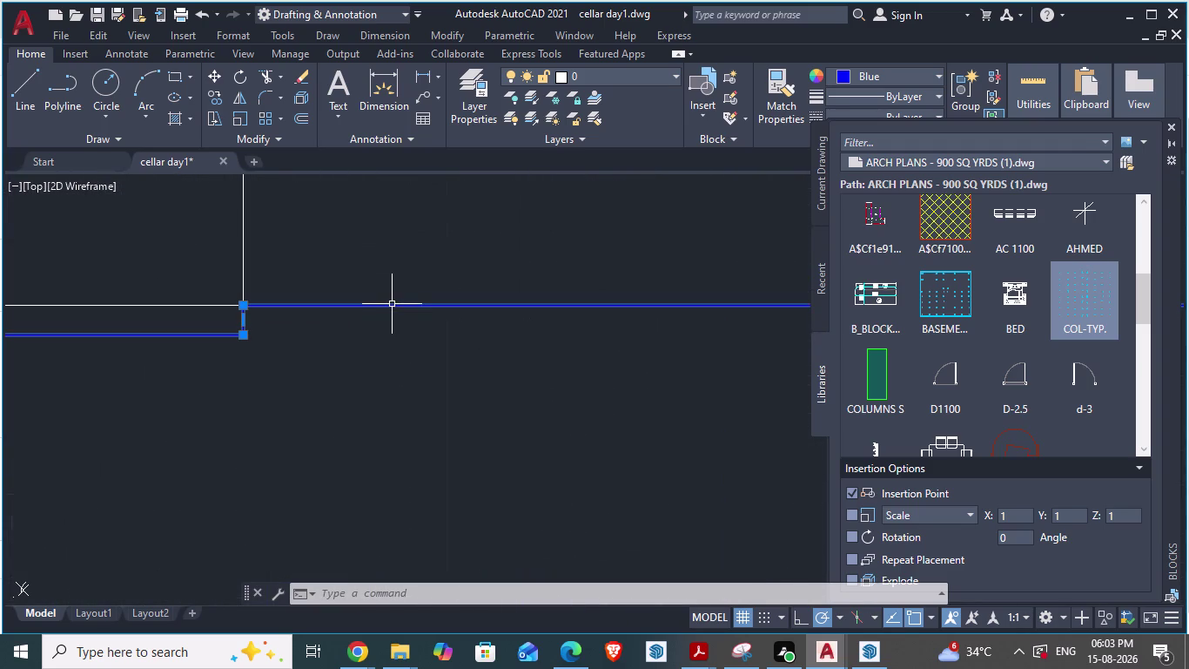
click(391, 303)
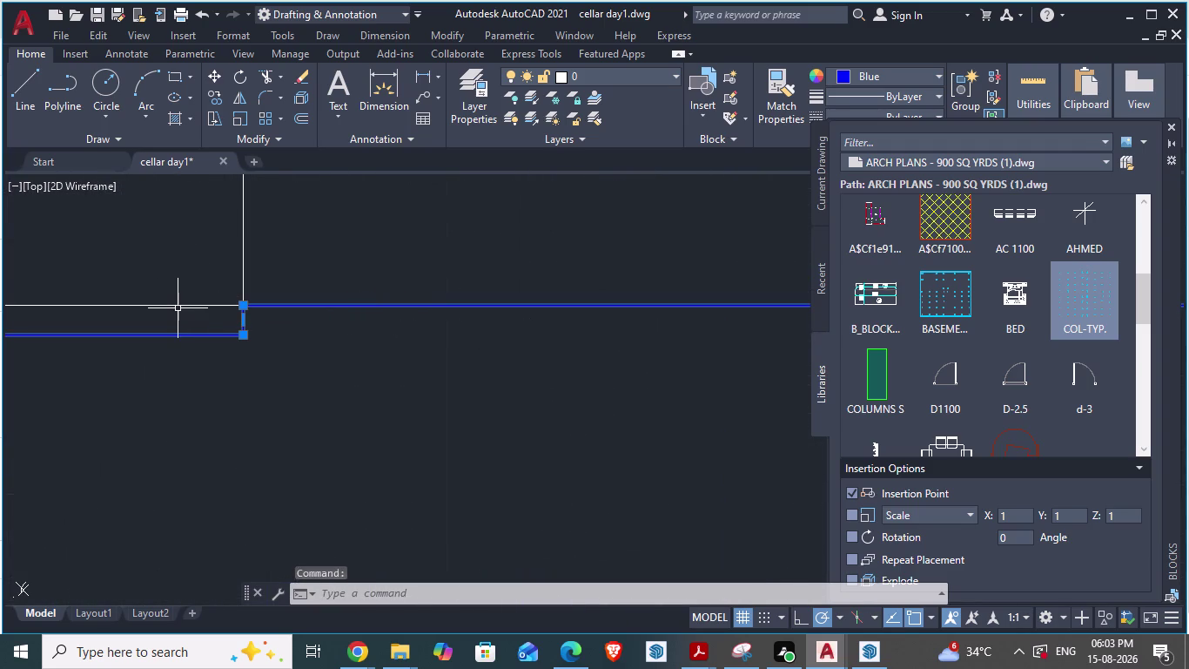
scroll(down, 3)
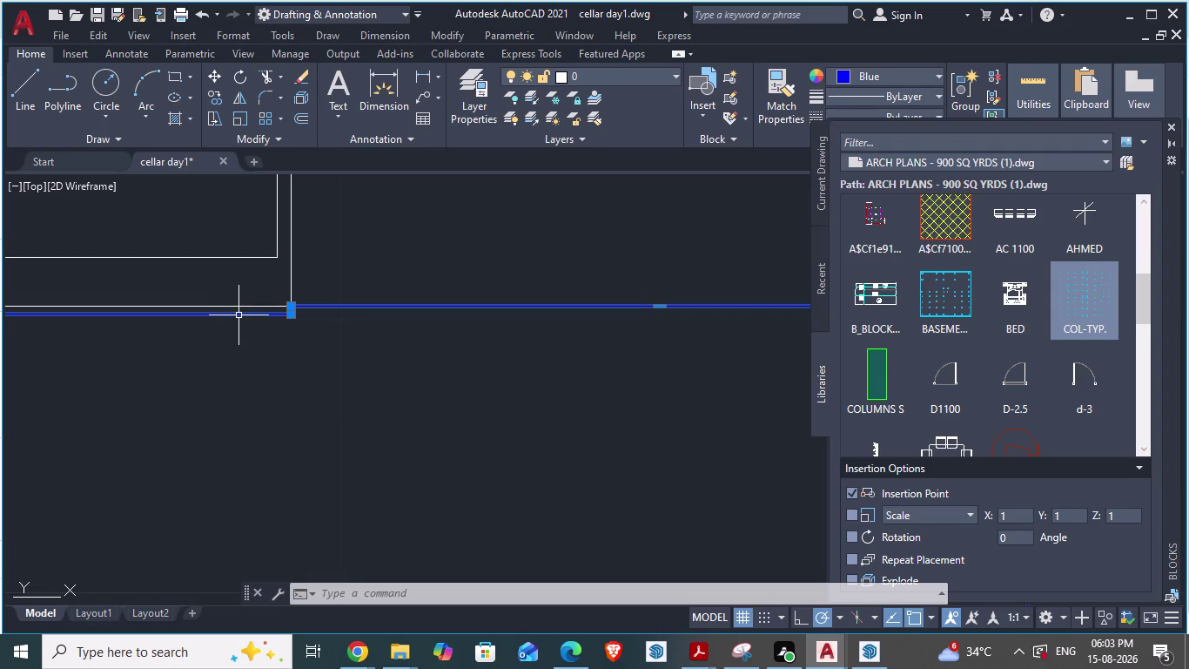
click(239, 315)
click(338, 408)
scroll(down, 3)
scroll(down, 3)
scroll(up, 3)
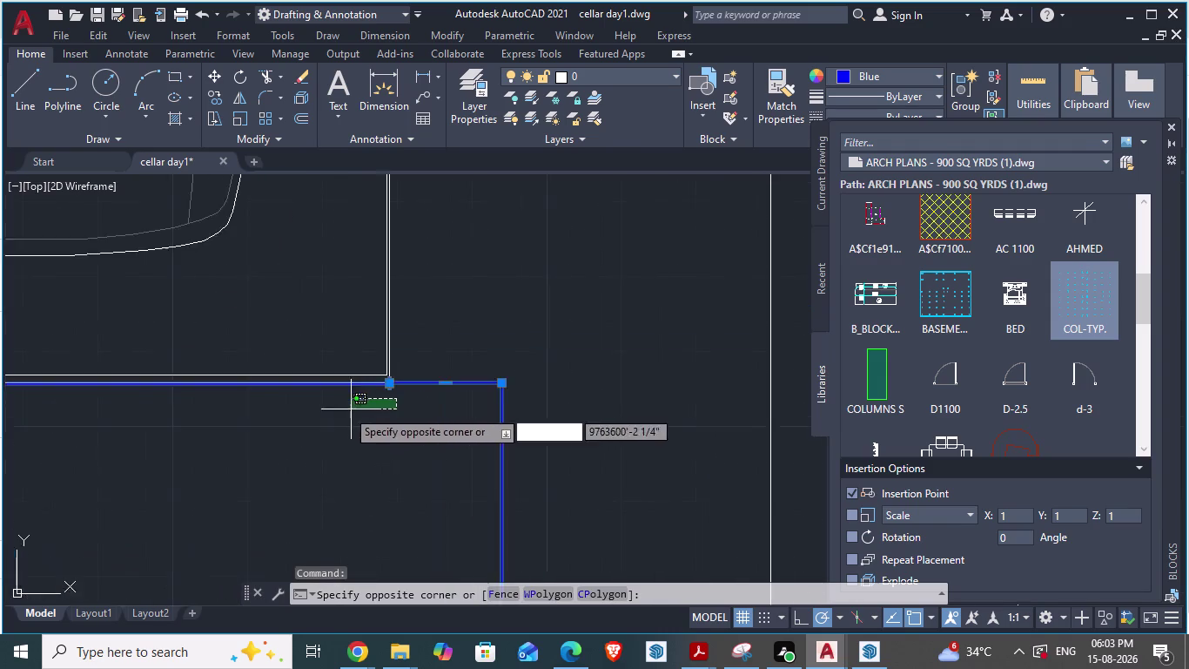
scroll(up, 3)
scroll(up, 3)
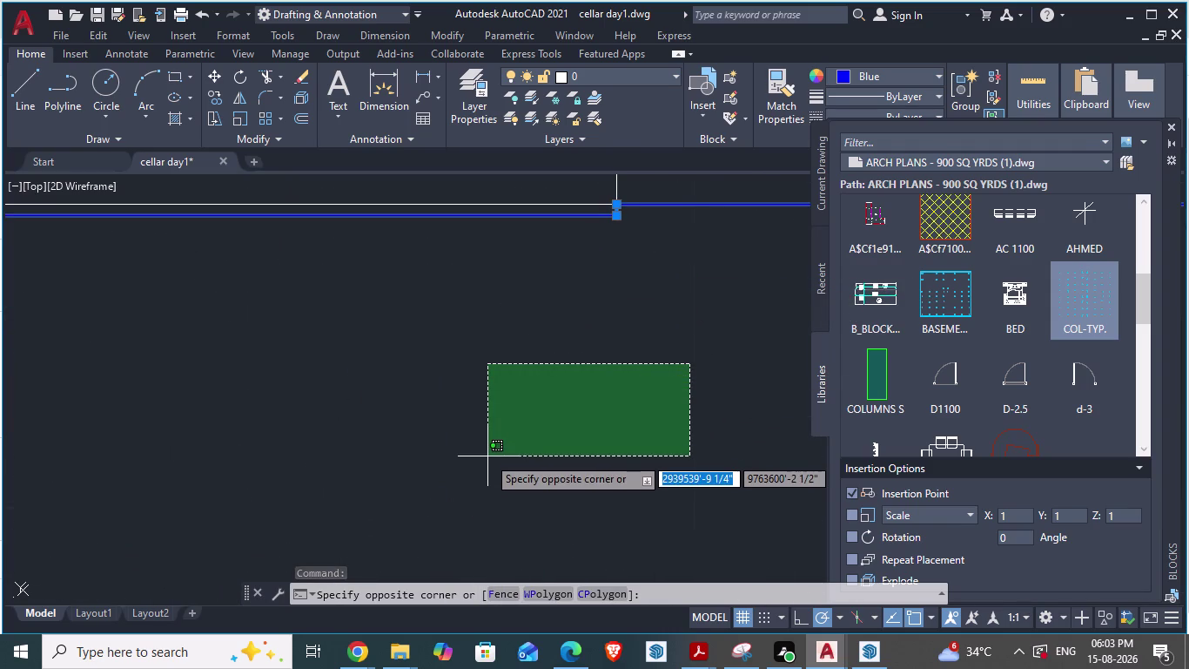
key(Escape)
scroll(down, 3)
scroll(down, 3)
scroll(down, 3)
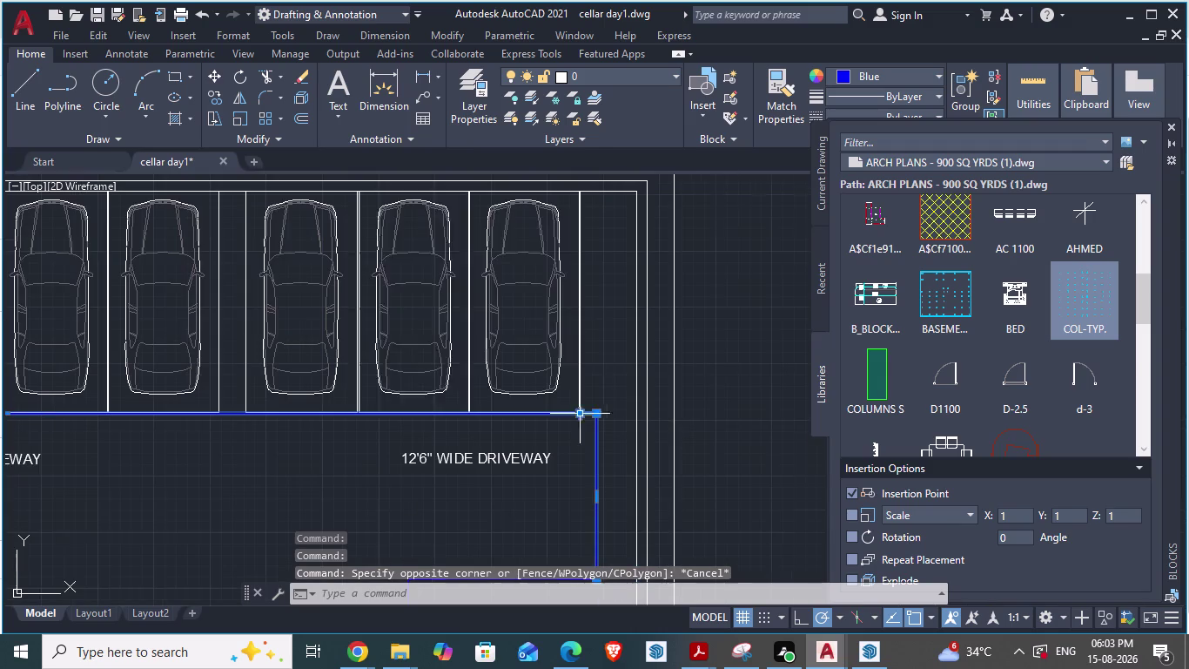
click(526, 358)
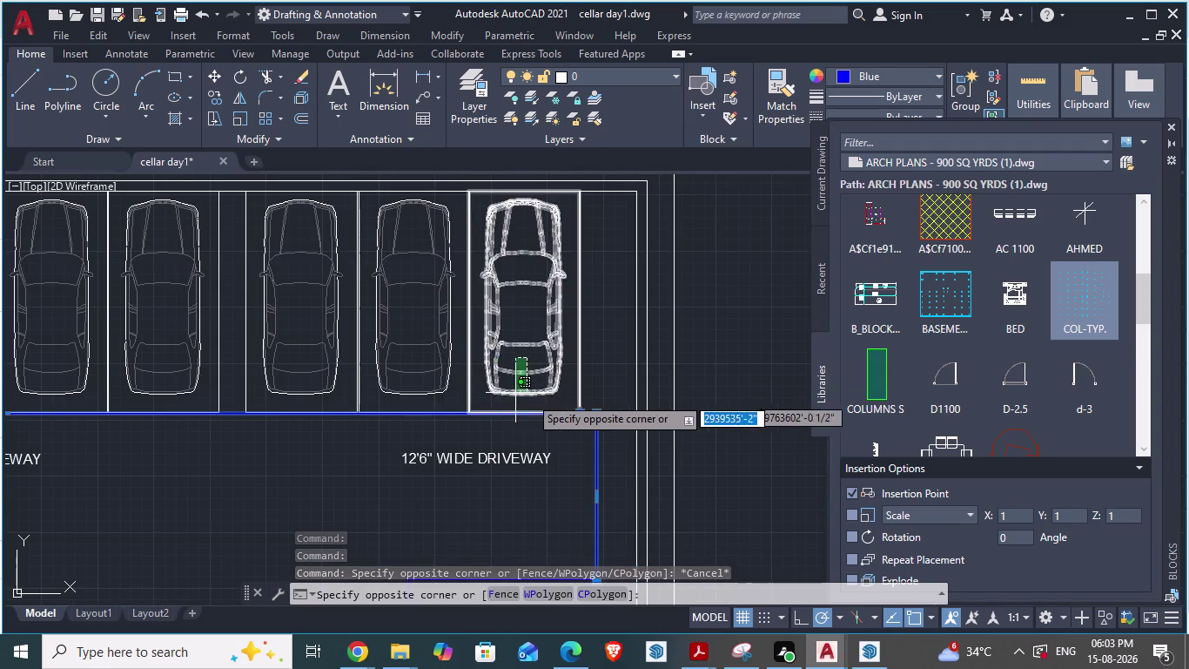
key(grave)
key(Escape)
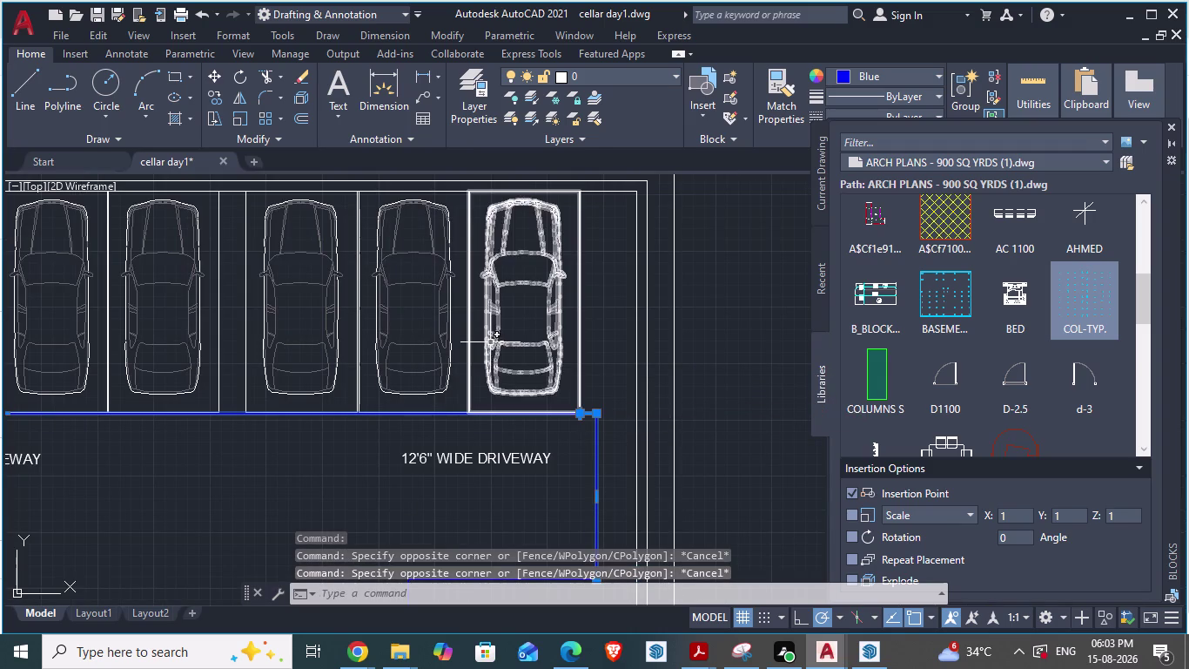
click(490, 342)
scroll(up, 3)
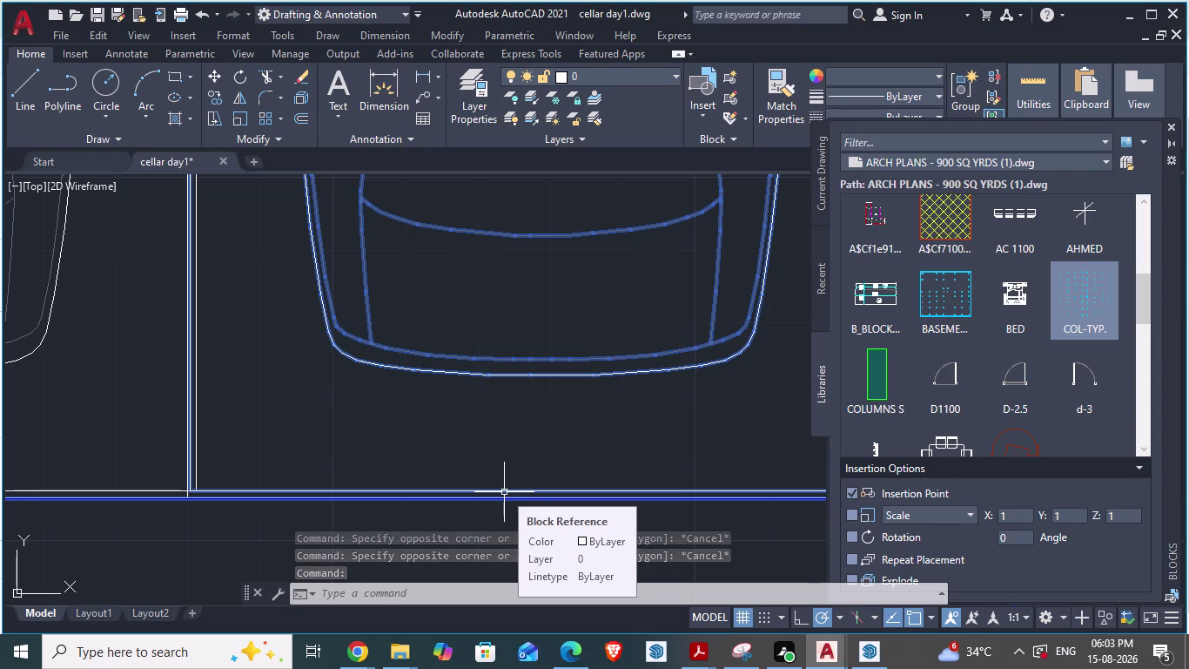
Start and cancel several selection windows around the parked cars.
scroll(down, 3)
scroll(down, 3)
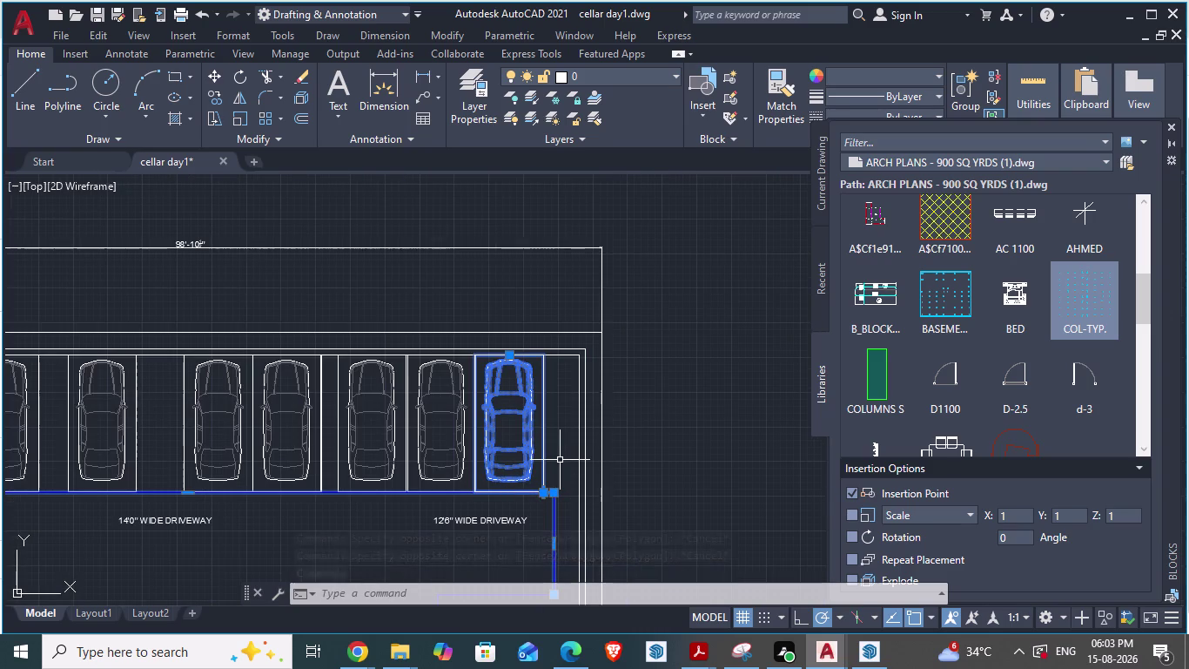
key(Escape)
click(720, 414)
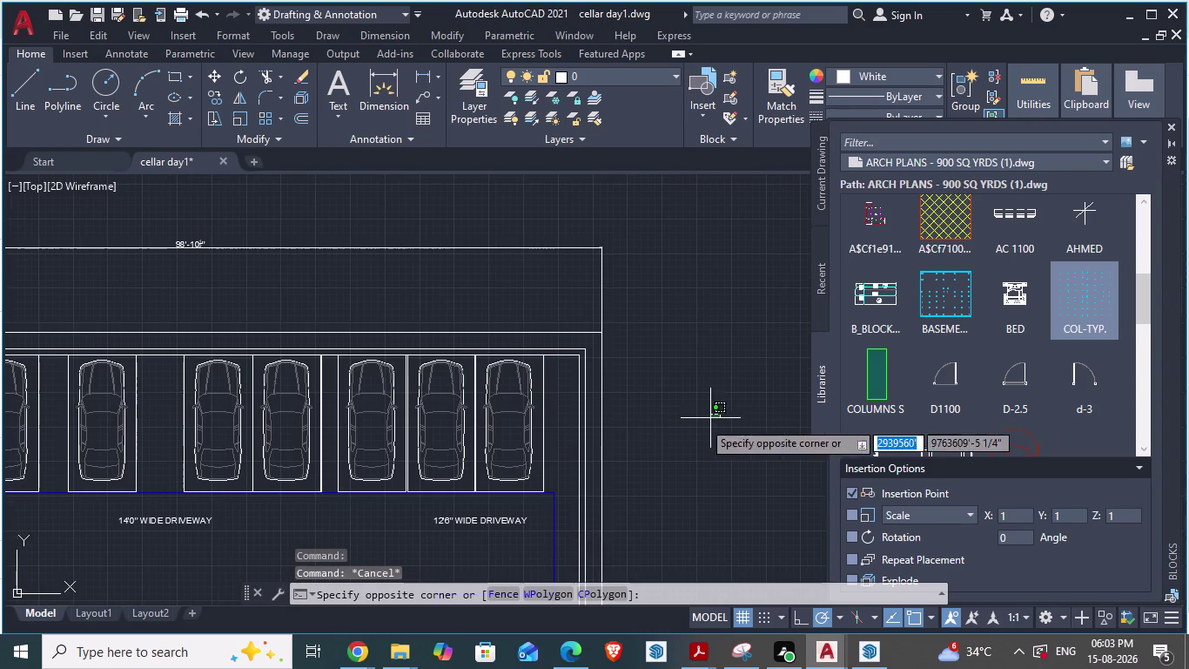
key(Escape)
click(503, 410)
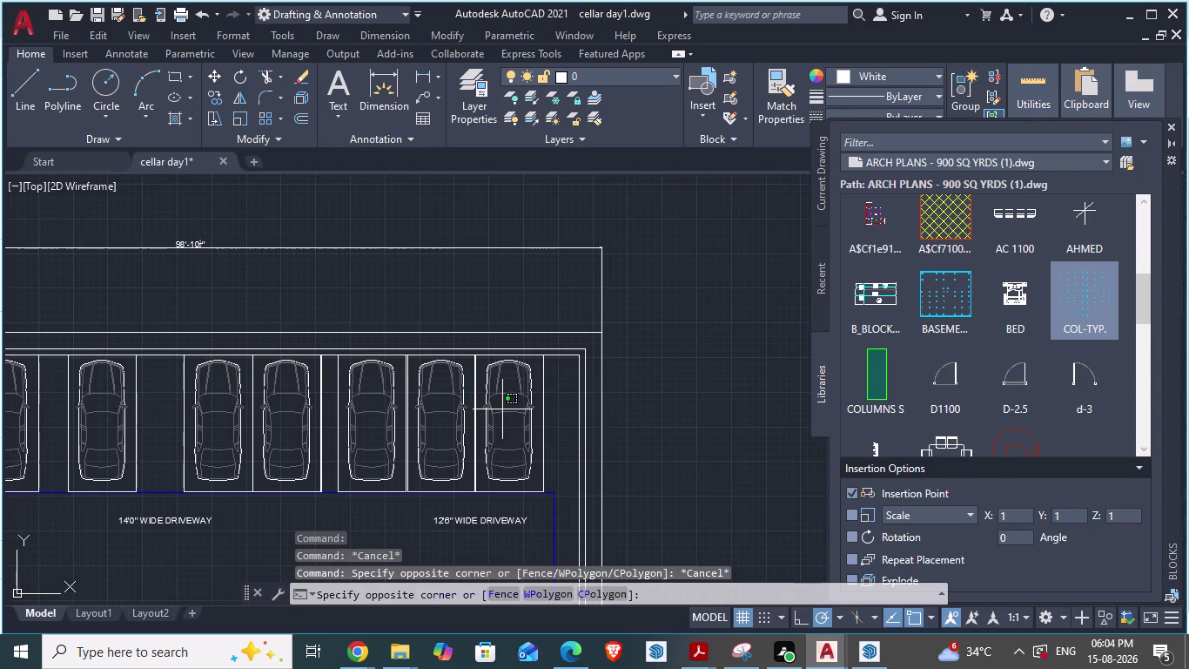
key(Escape)
scroll(up, 3)
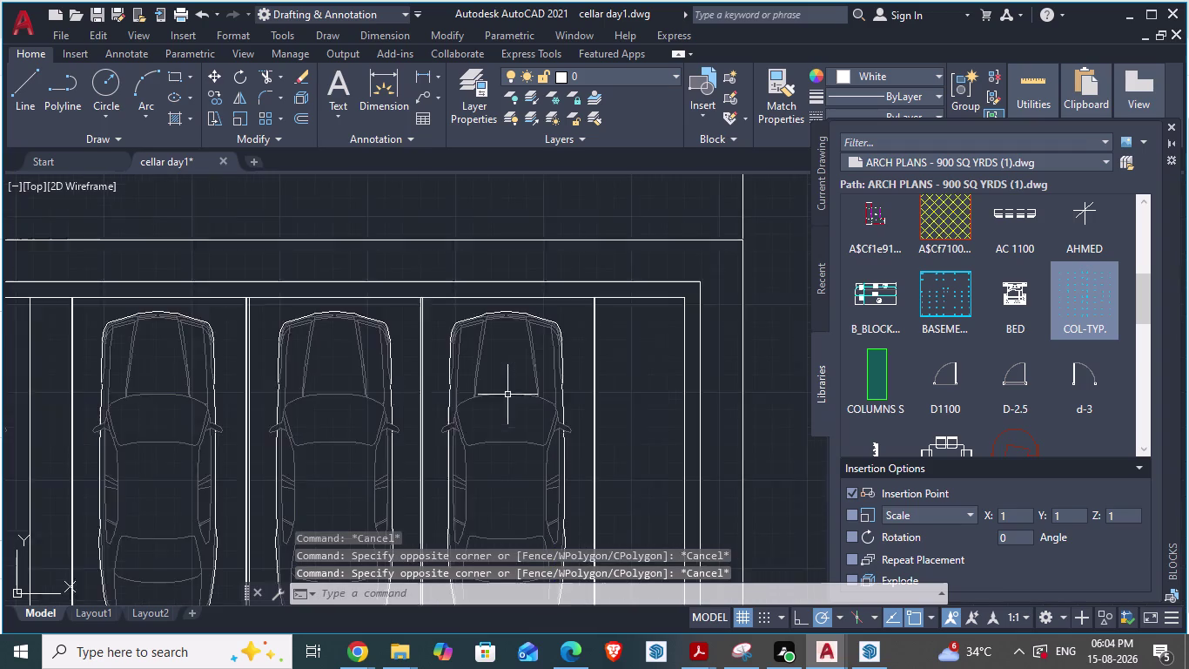
scroll(up, 3)
scroll(up, 3)
click(439, 323)
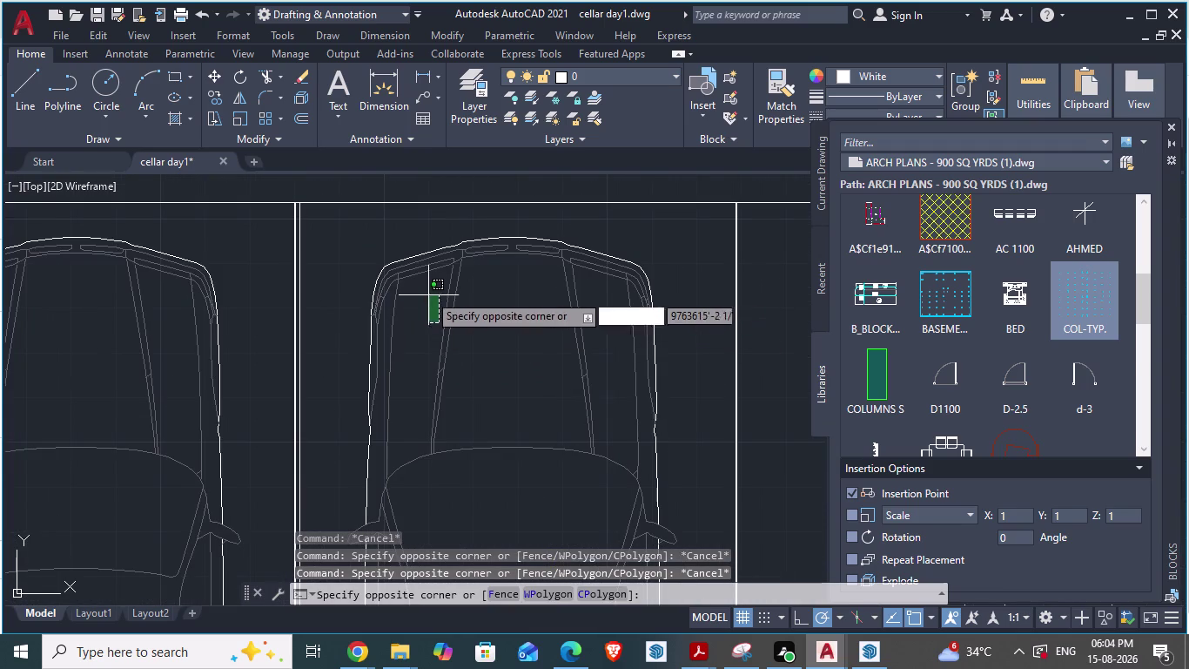
key(Escape)
Select the car in the end bay and explode it with X.
scroll(down, 3)
click(420, 285)
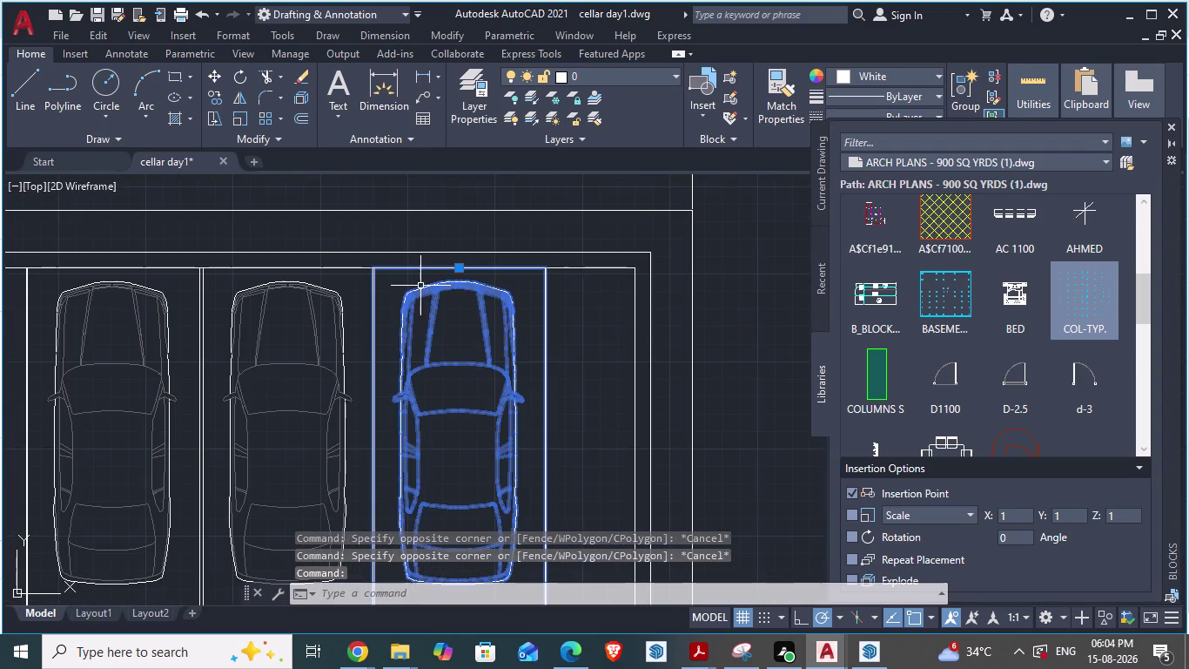
scroll(up, 3)
key(x)
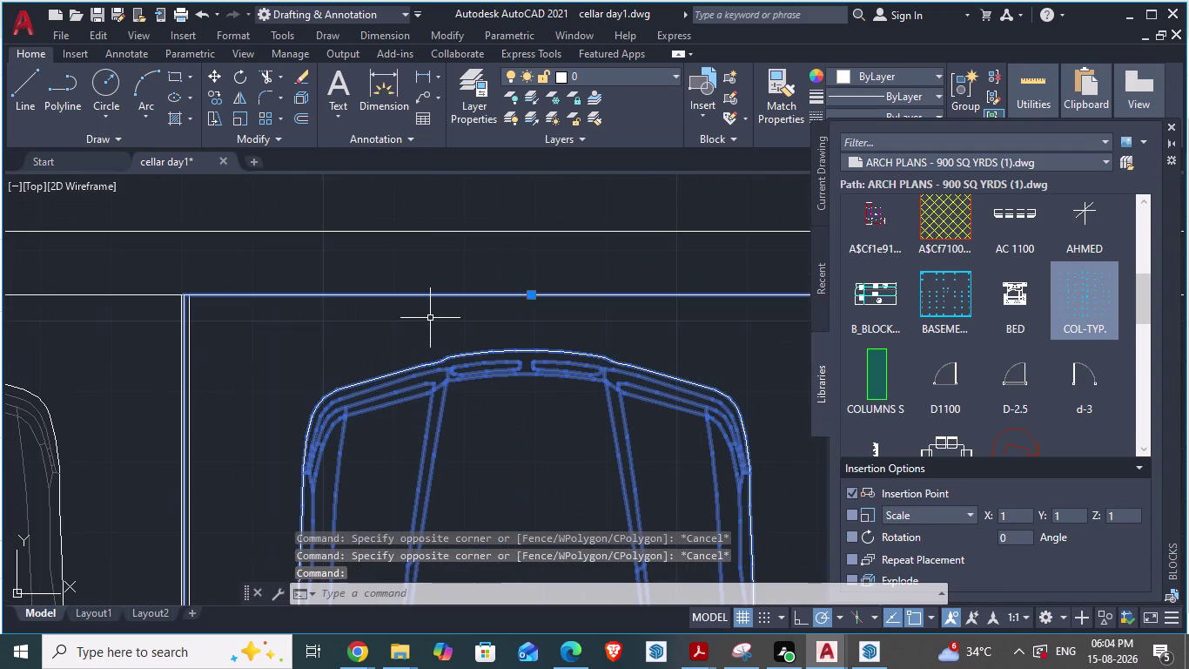
key(Return)
Pick pieces of the exploded car outline, clearing and undoing the selection.
scroll(up, 3)
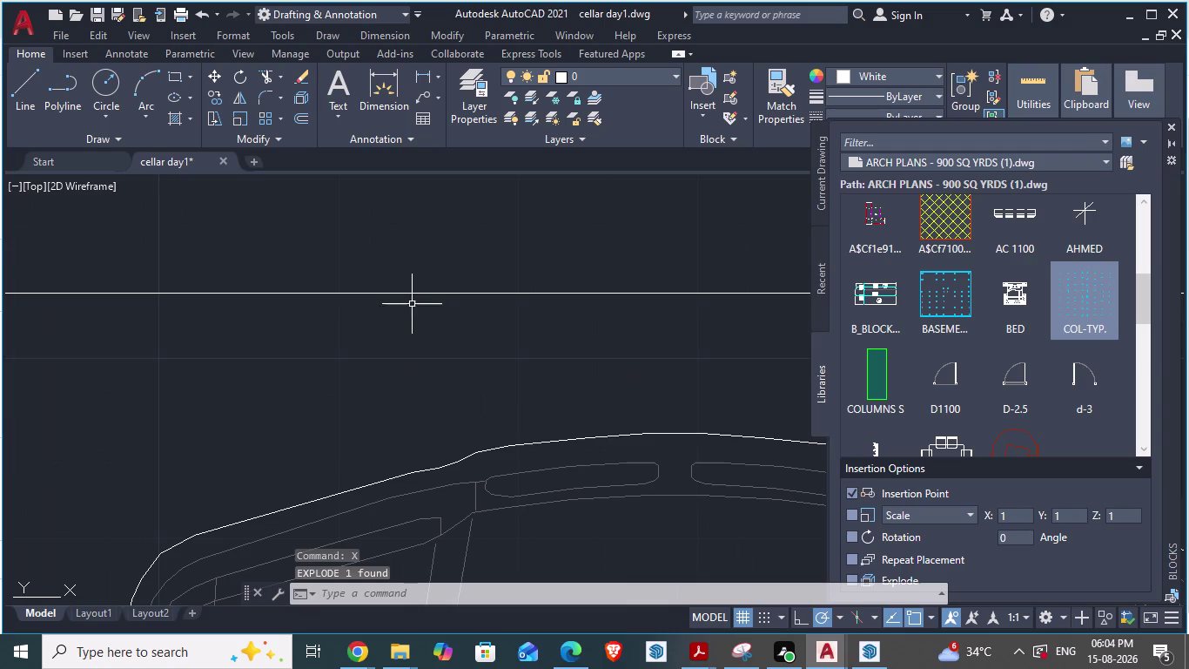
scroll(down, 3)
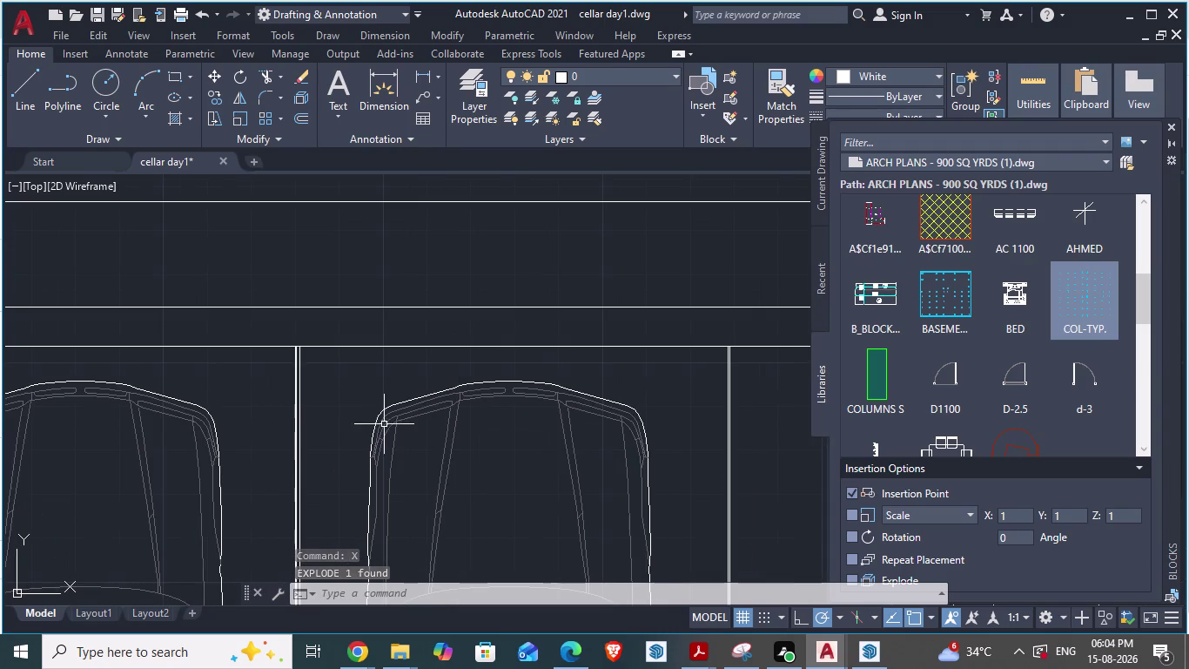
click(385, 414)
key(Escape)
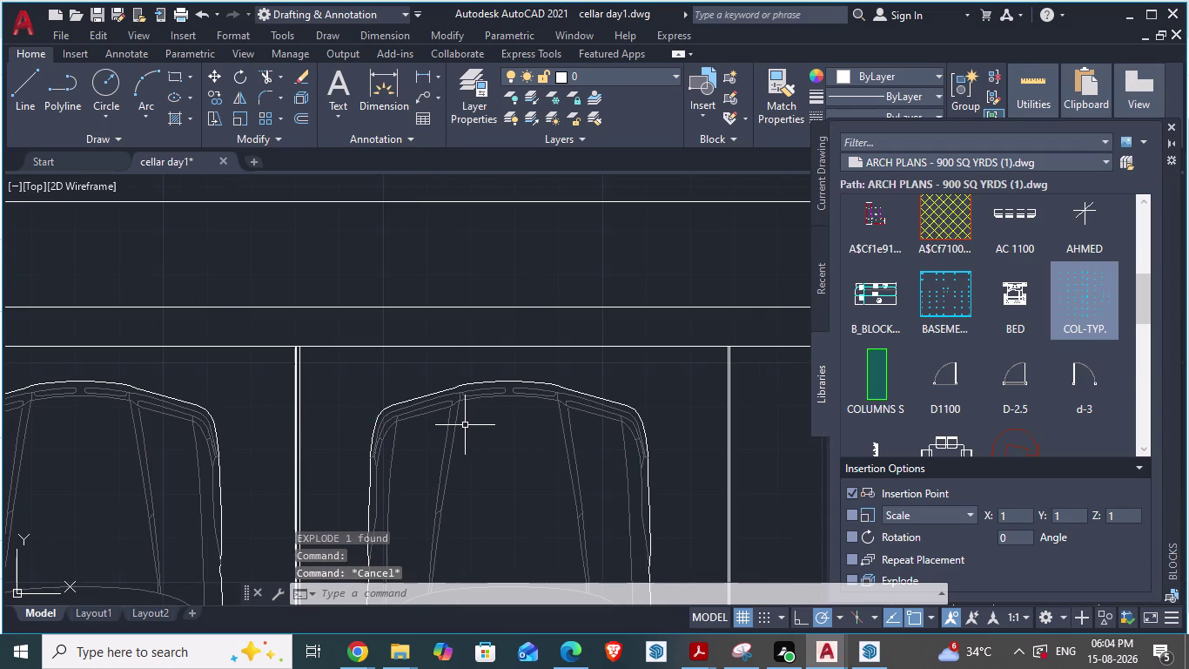
key(ctrl+z)
scroll(down, 3)
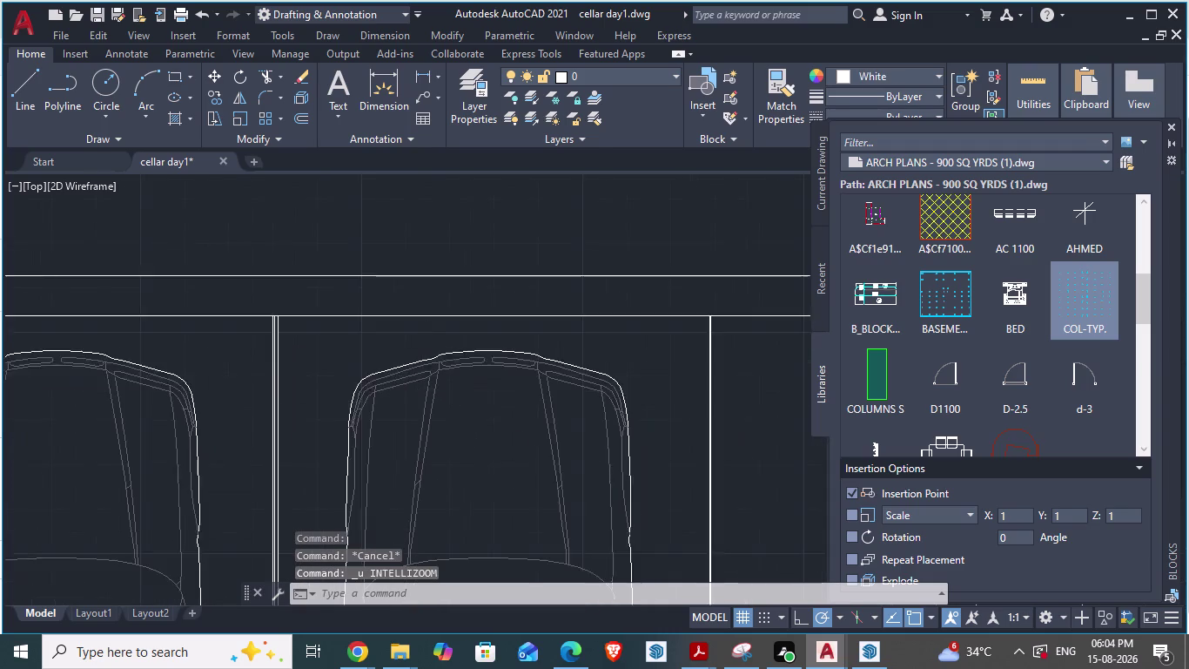
click(409, 383)
click(403, 375)
drag(400, 361, 404, 364)
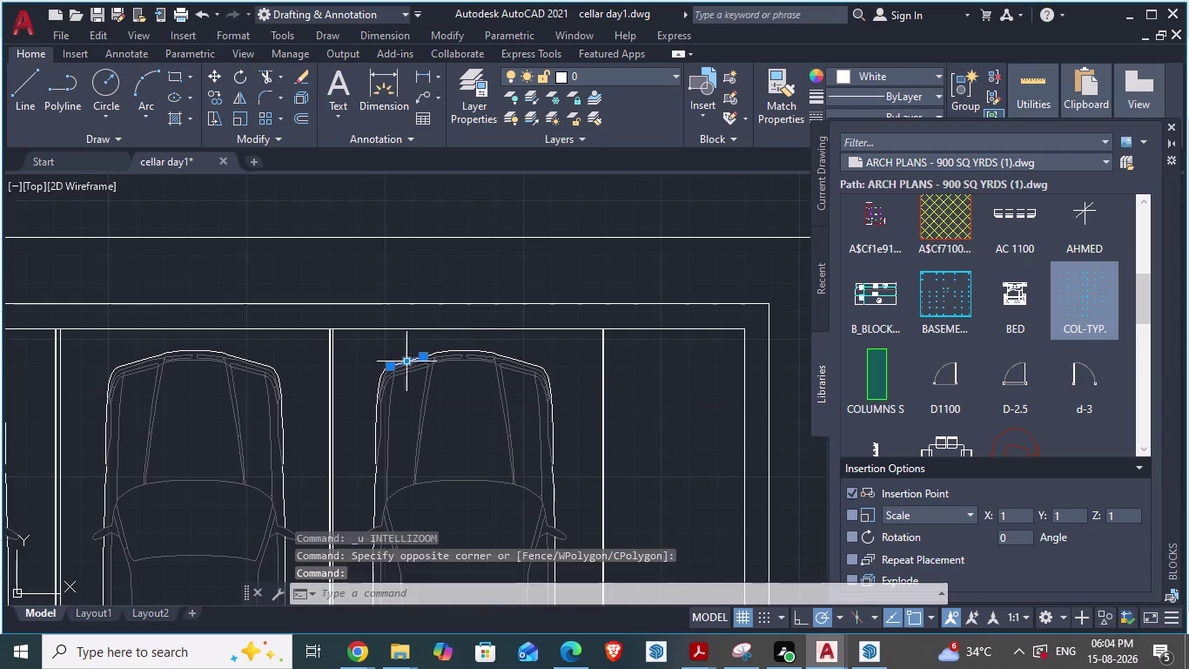
drag(404, 364, 470, 423)
Undo once more and pick pieces of the car's front edge, then clear them.
key(ctrl+z)
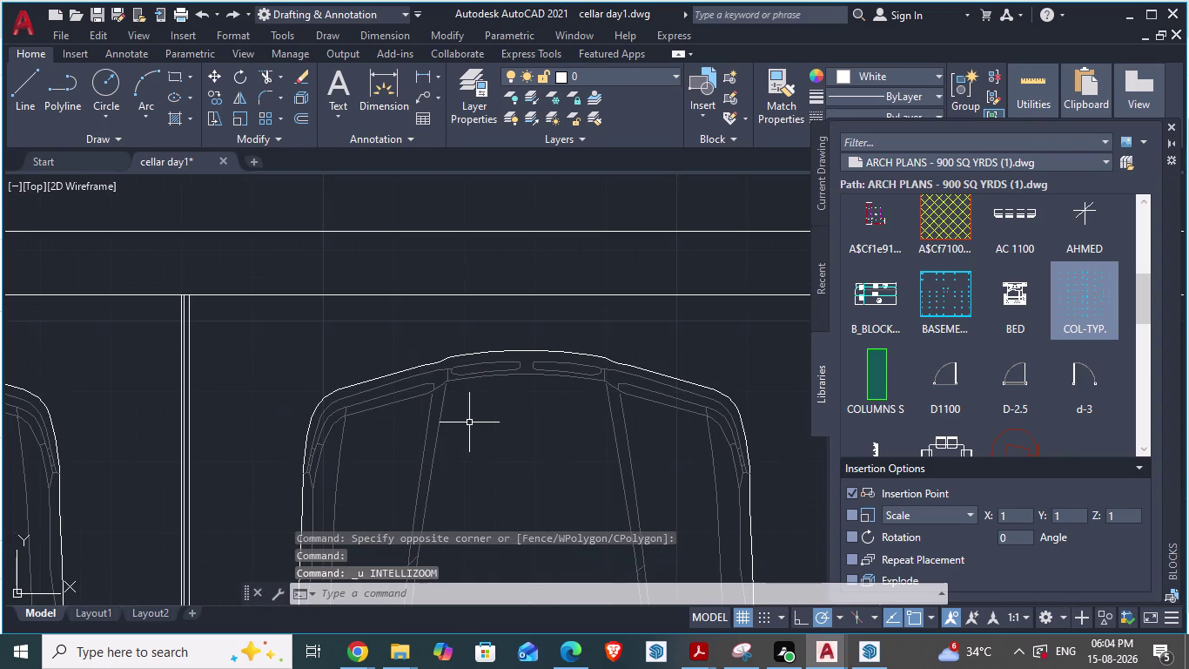
click(438, 377)
click(474, 361)
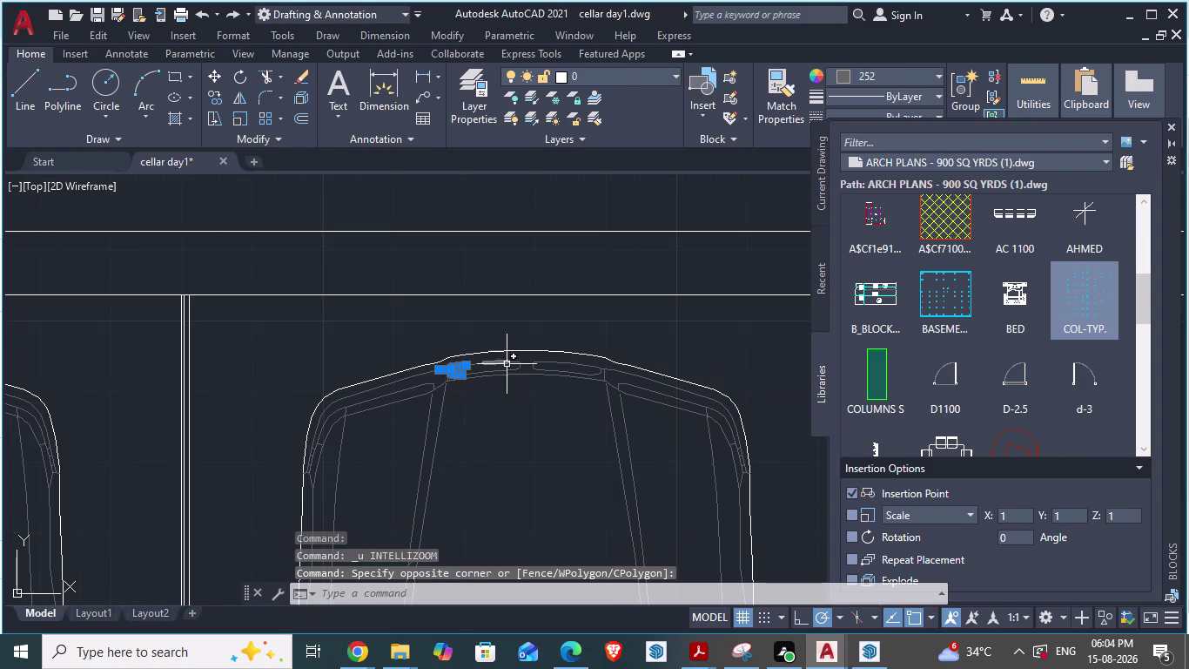
key(Escape)
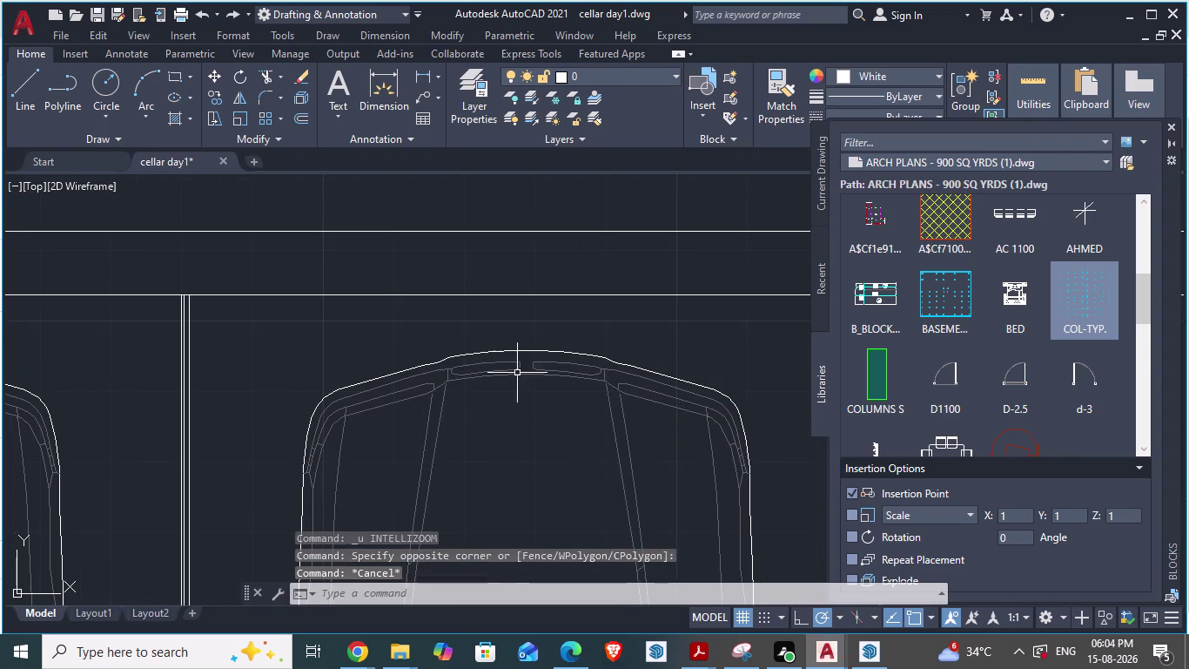
Undo four times to reverse the explode and erase, restoring the grid hatch.
scroll(down, 3)
key(ctrl+z)
key(ctrl+z)
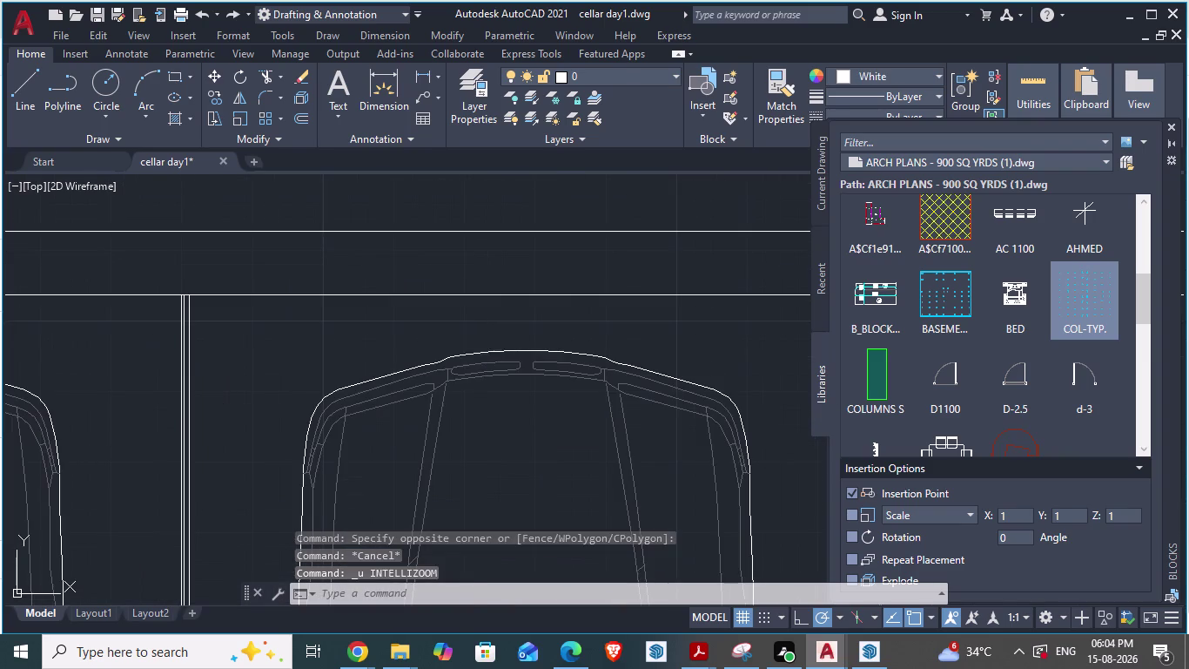
key(ctrl+z)
key(ctrl+z)
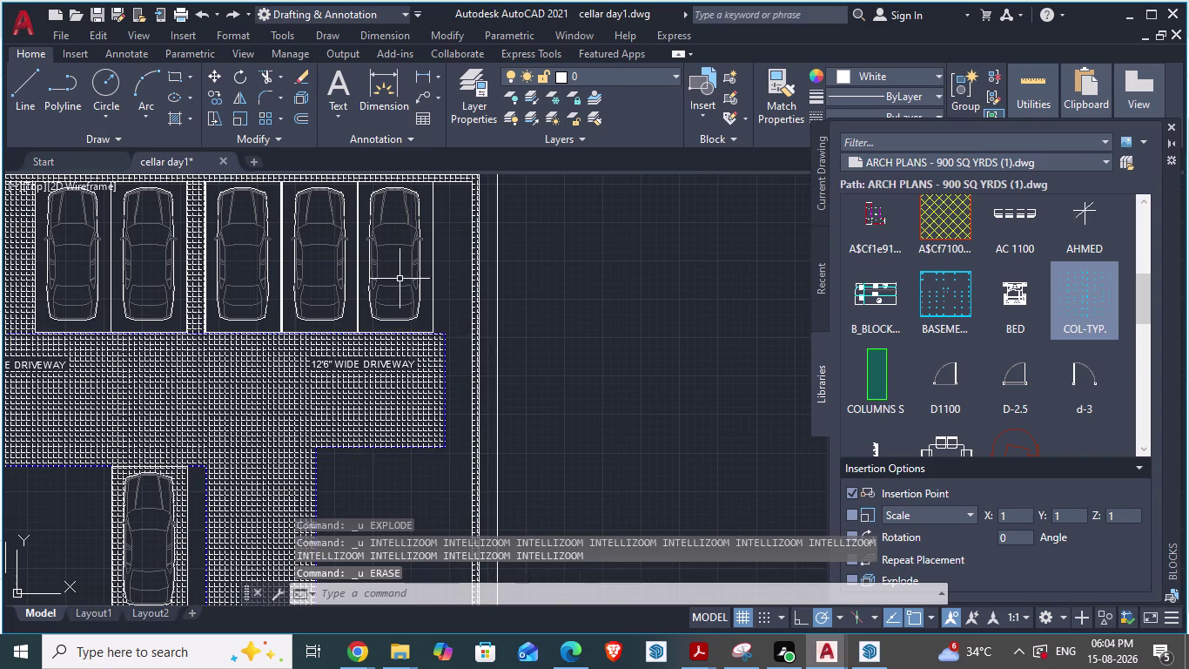
Select the grid hatch over the cellar floor and delete it again.
click(399, 278)
key(Escape)
key(Escape)
scroll(down, 3)
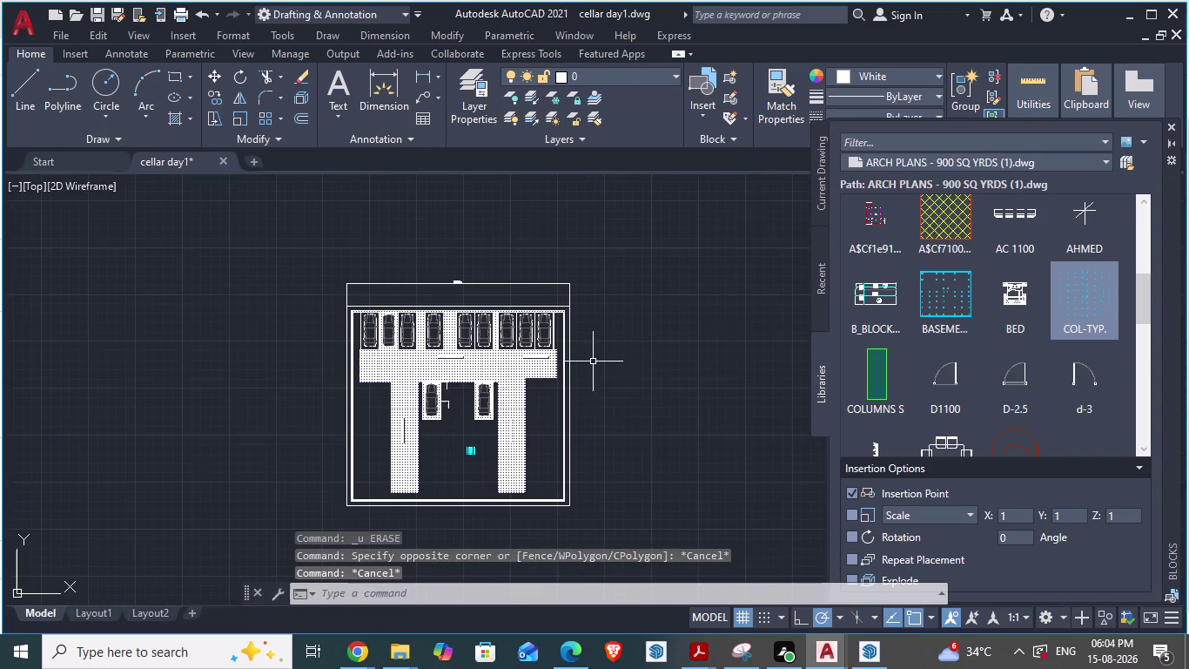
scroll(up, 3)
click(434, 295)
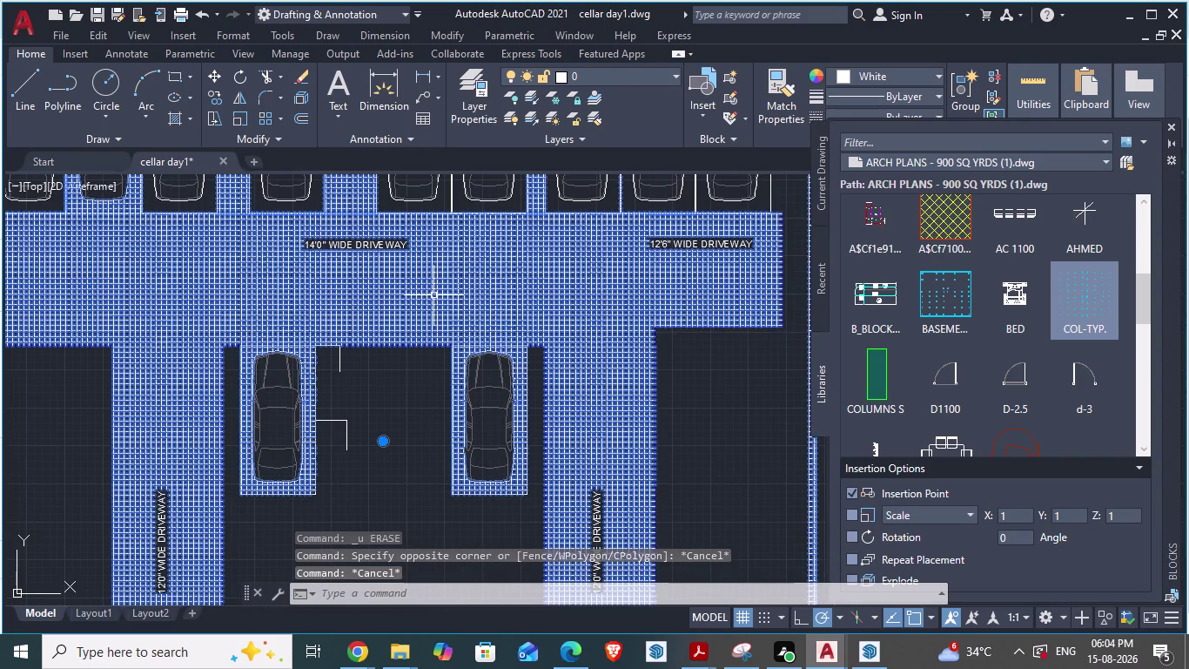
key(Delete)
Save the cellar parking drawing with Ctrl+S.
scroll(down, 3)
scroll(up, 3)
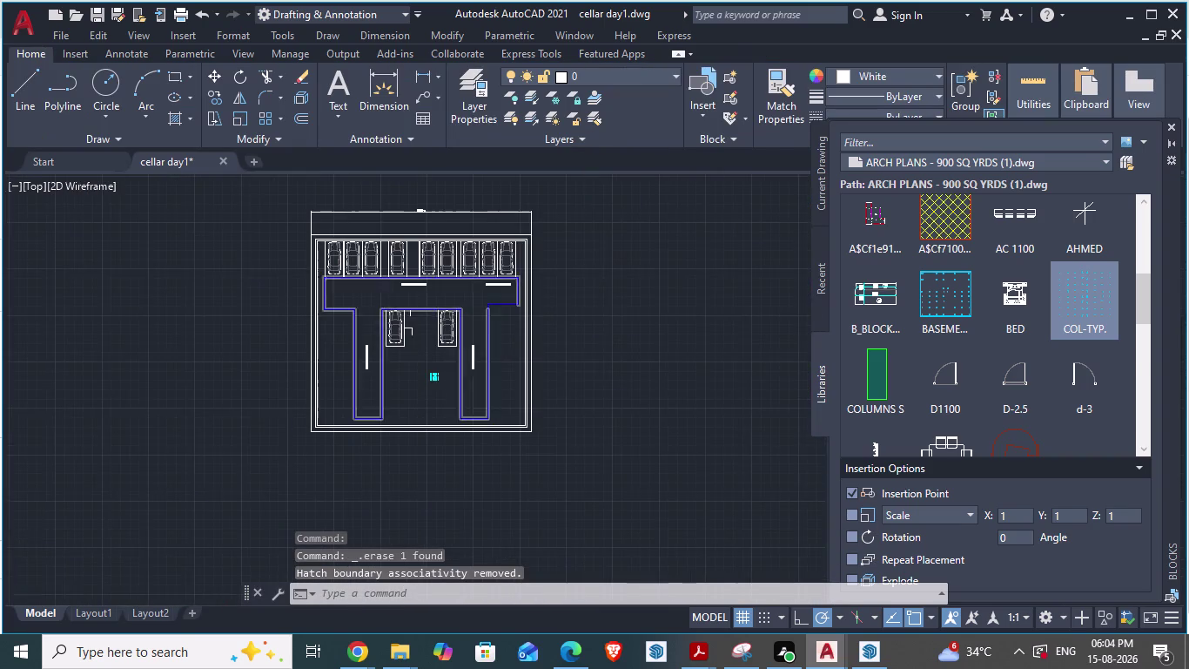
scroll(up, 3)
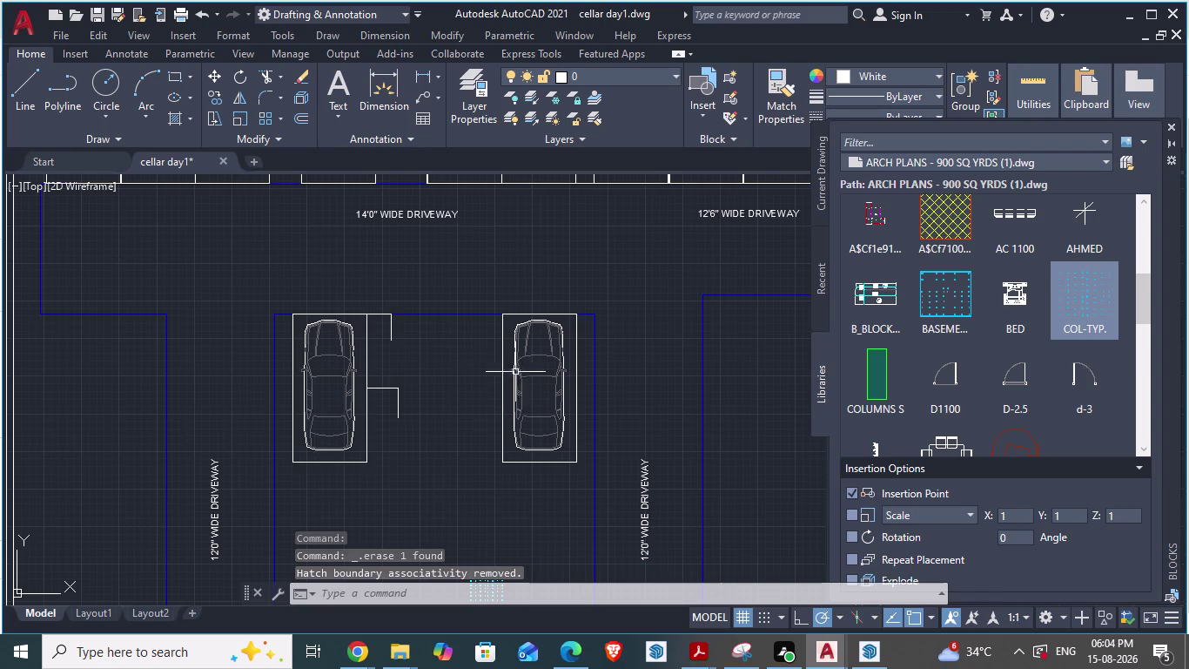
scroll(down, 3)
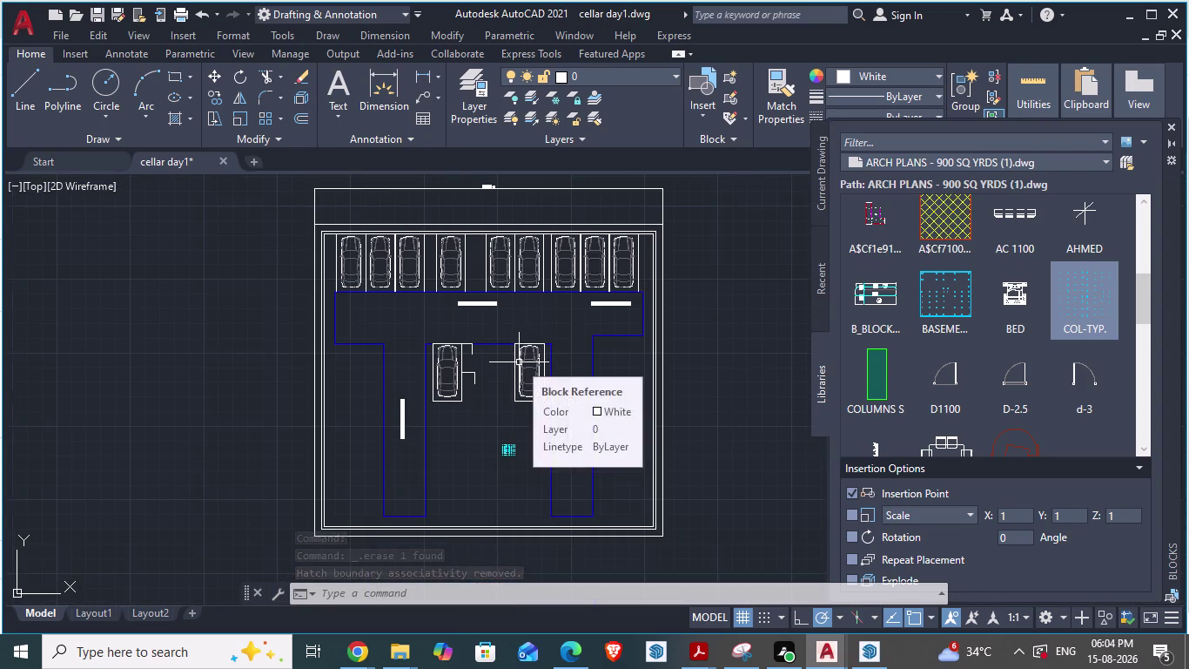
key(ctrl+s)
click(767, 415)
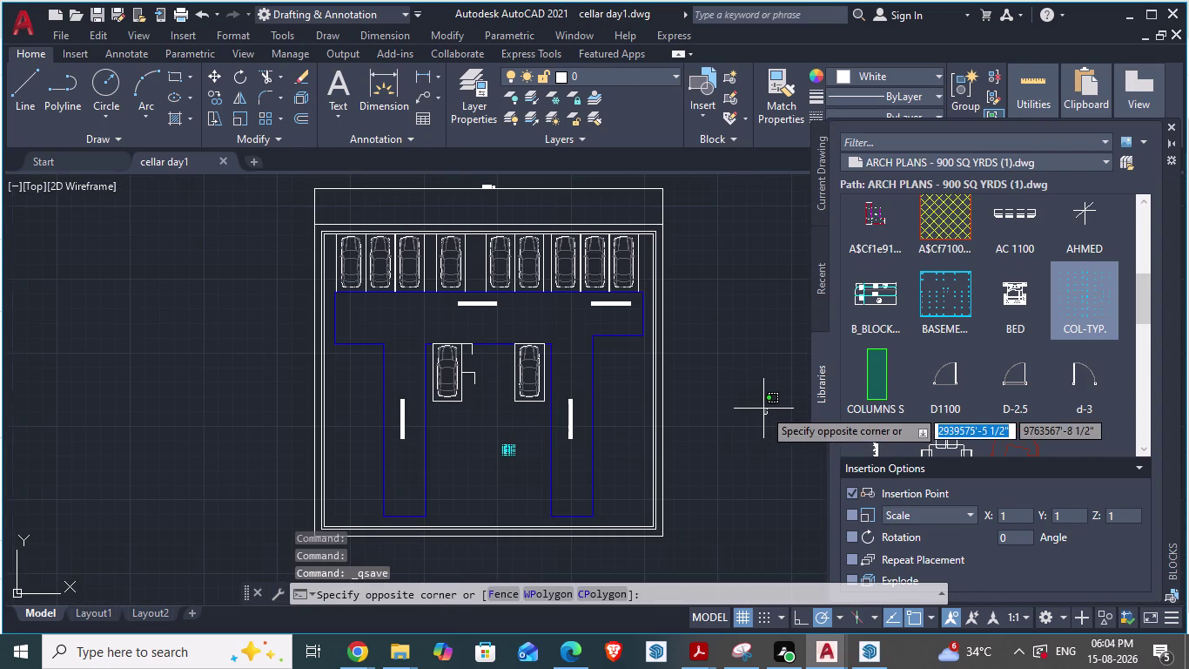
click(750, 394)
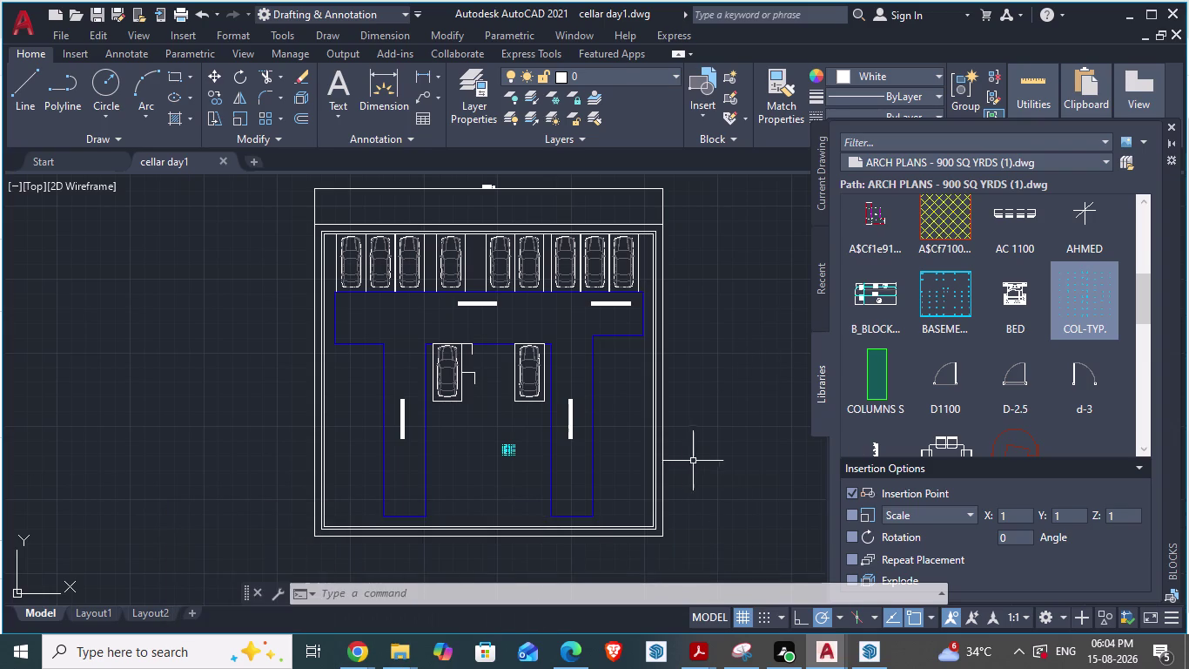
click(761, 454)
key(Escape)
scroll(up, 3)
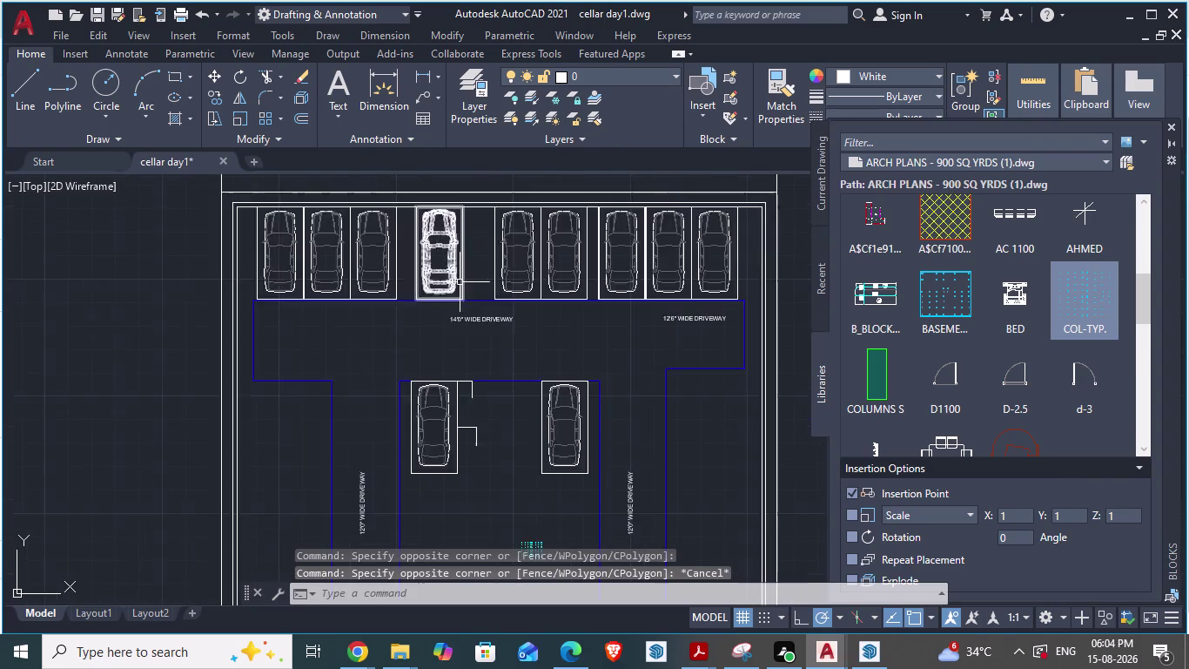
scroll(up, 3)
scroll(up, 3)
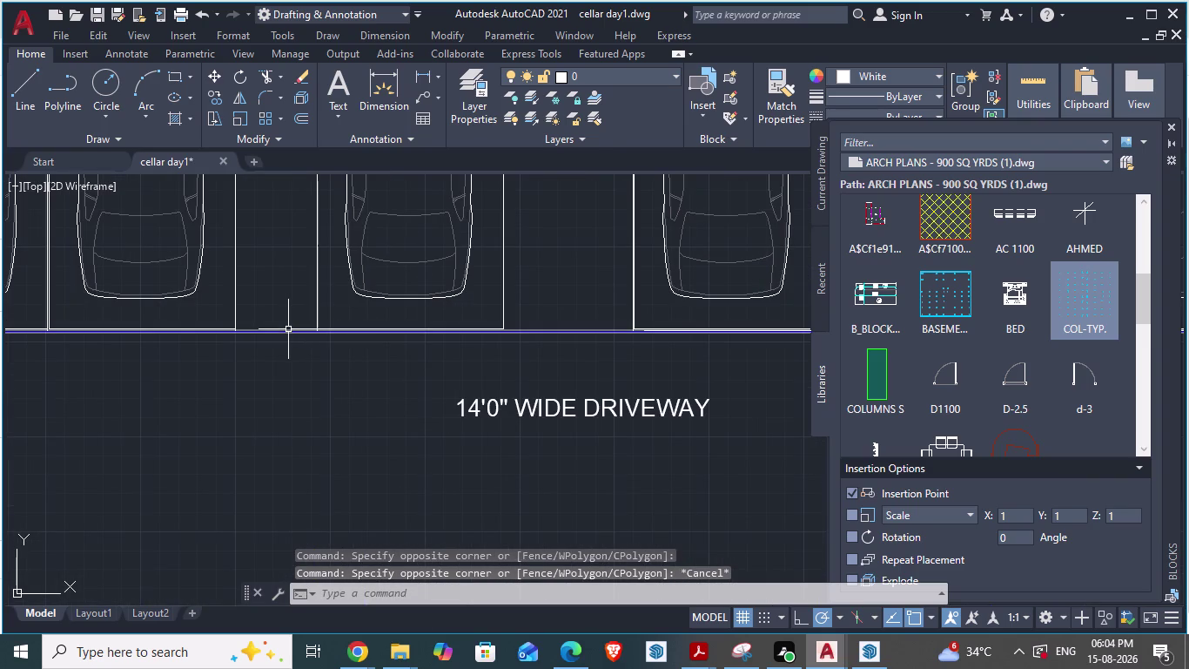
click(288, 330)
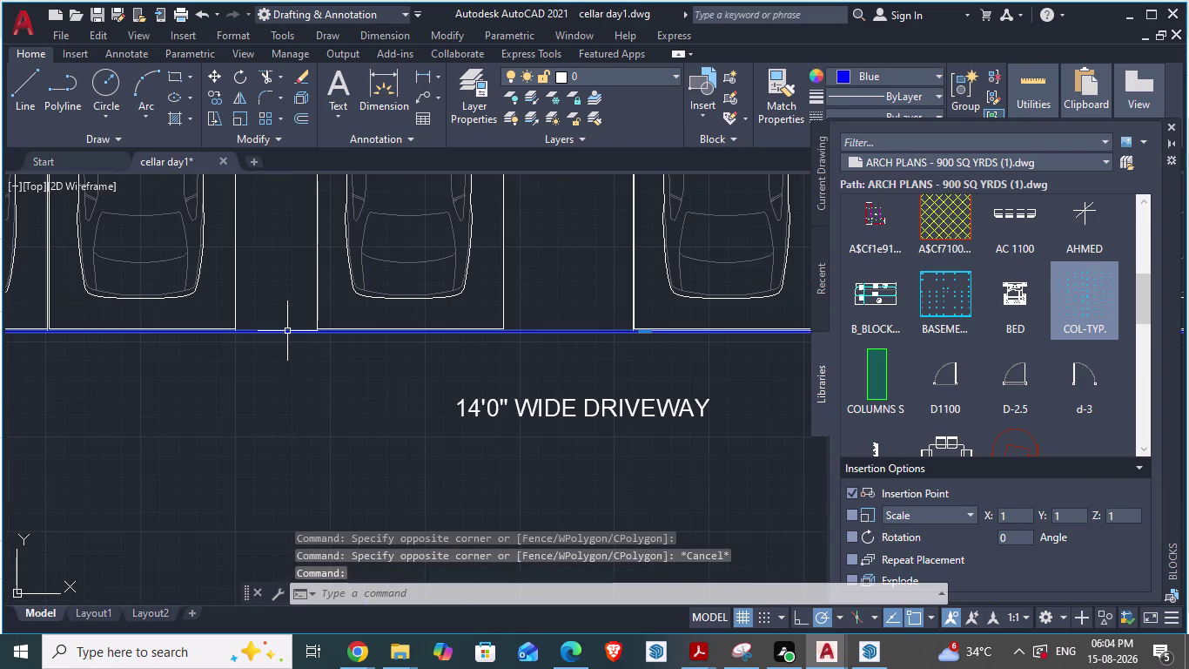
key(s)
key(c)
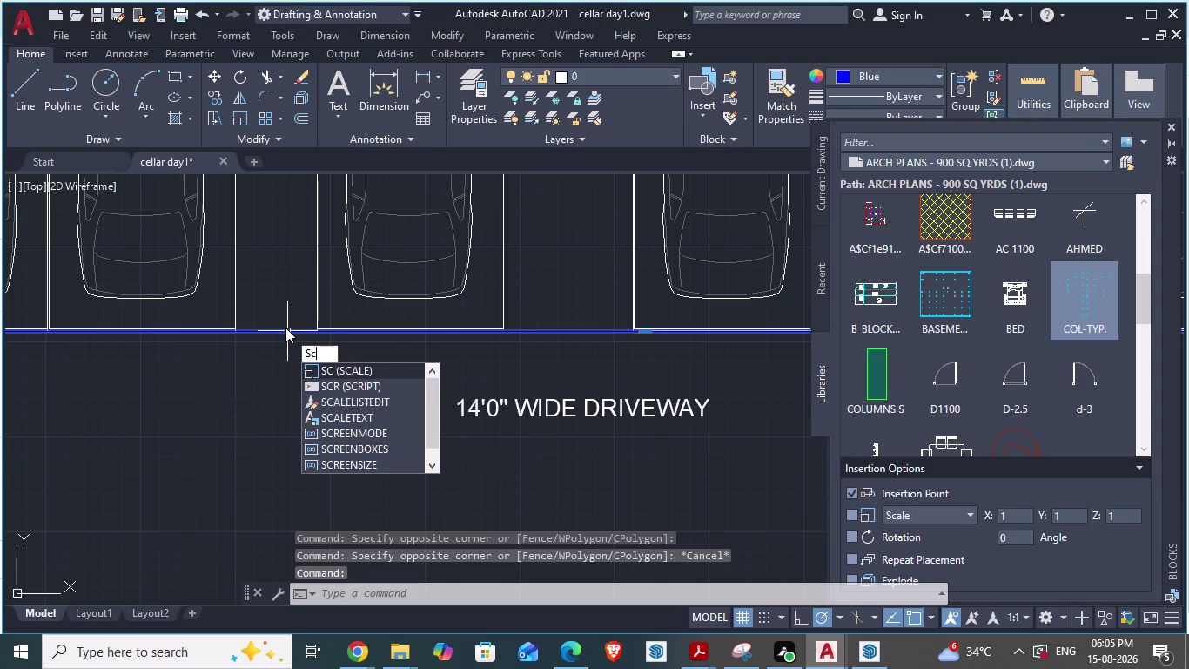
key(a)
key(Return)
scroll(down, 3)
scroll(up, 3)
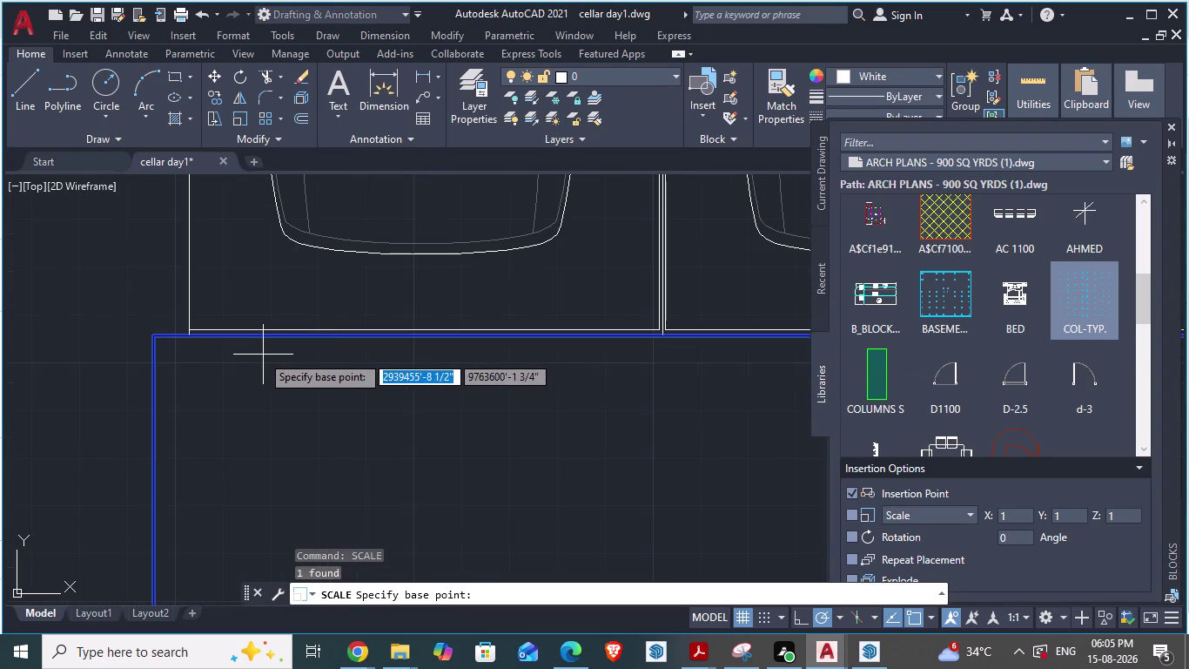
drag(168, 336, 169, 338)
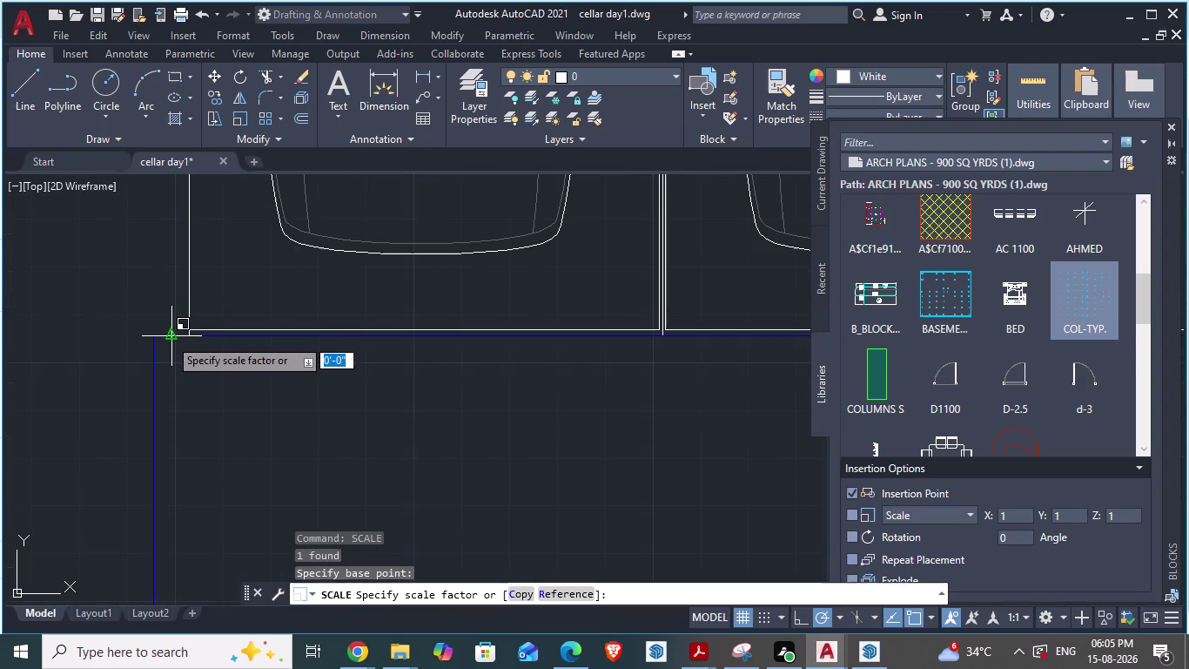
drag(169, 337, 168, 346)
click(168, 346)
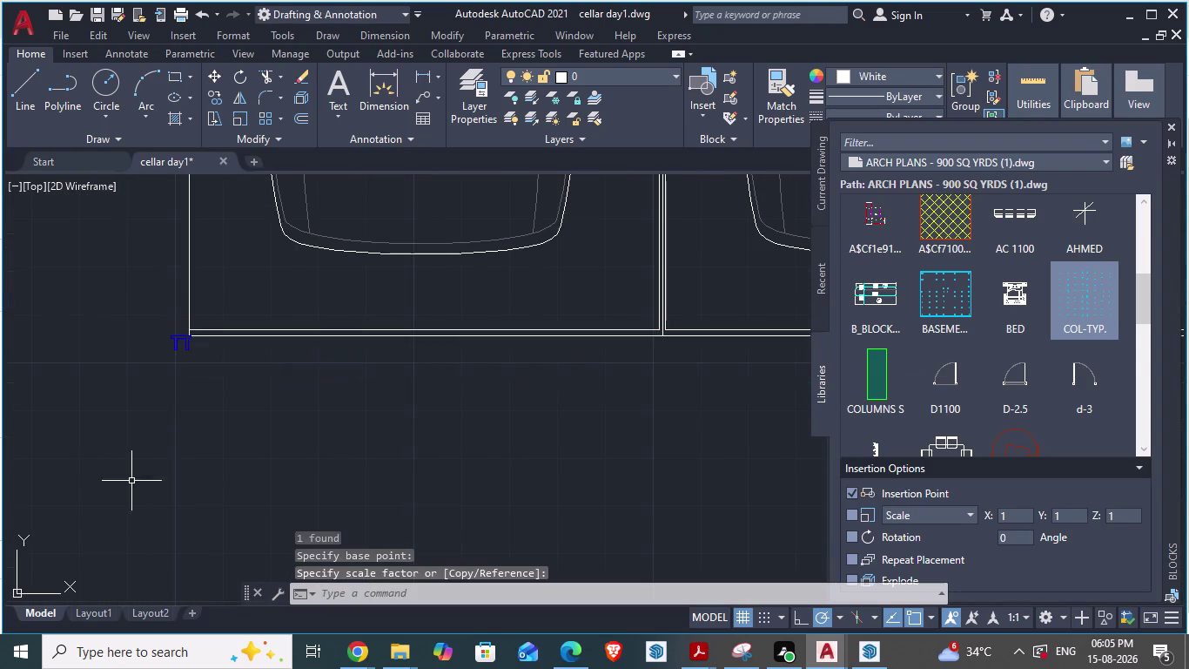
scroll(down, 3)
scroll(down, 3)
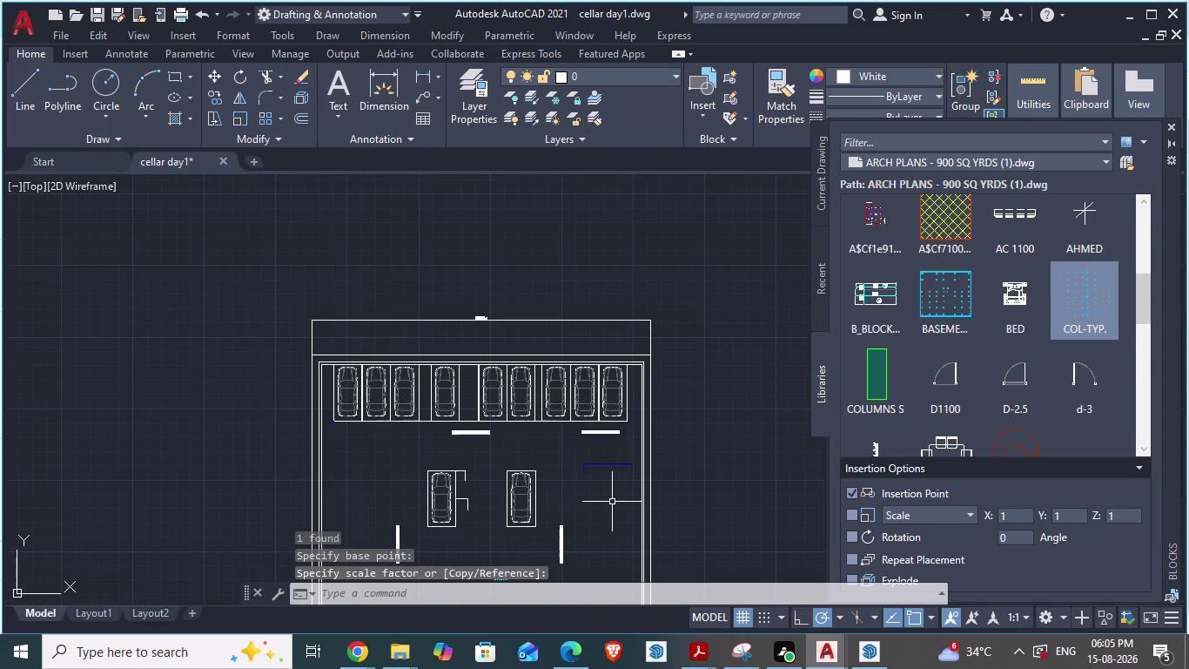
key(ctrl+z)
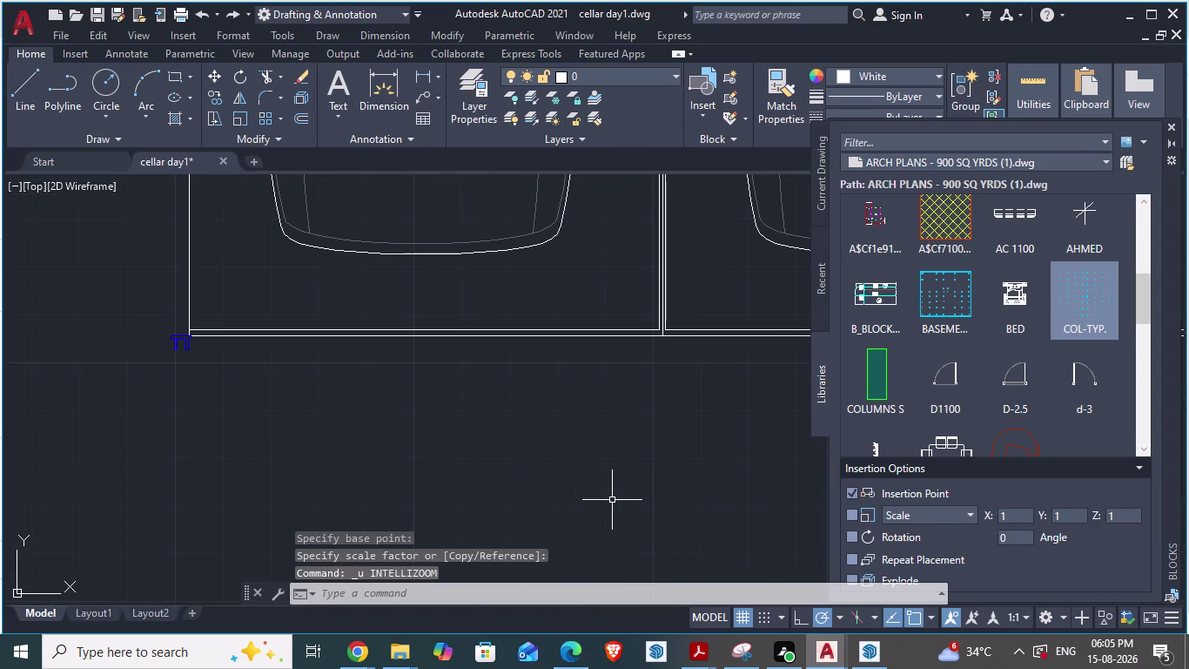
key(ctrl+z)
scroll(down, 3)
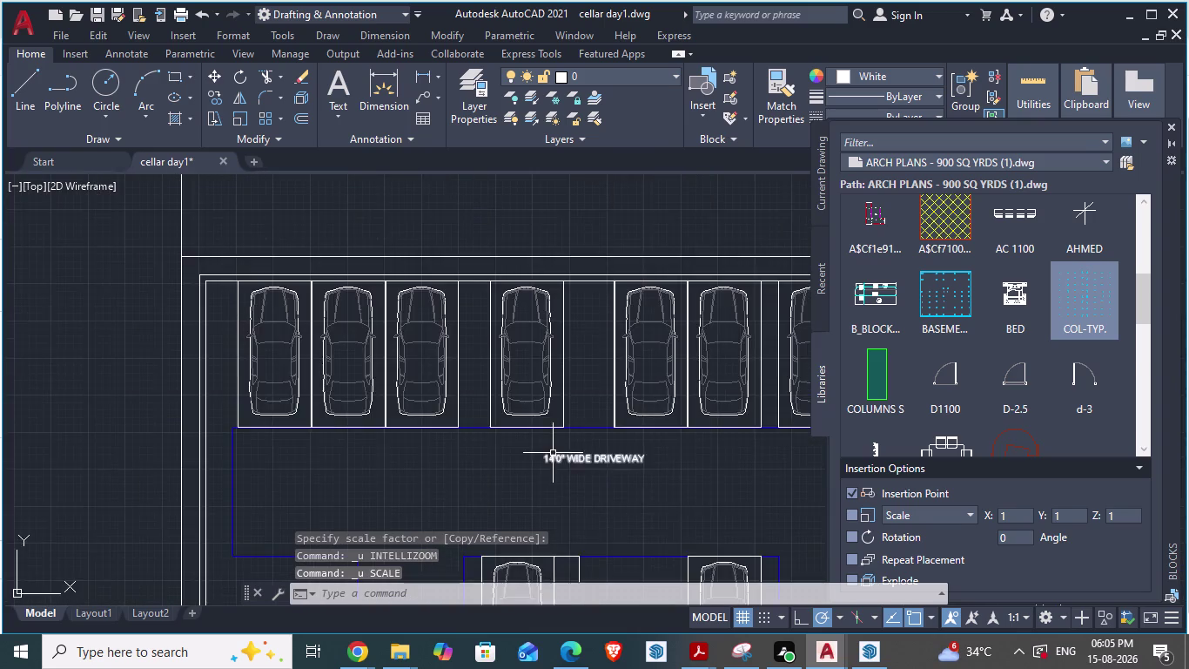
scroll(up, 3)
scroll(up, 3)
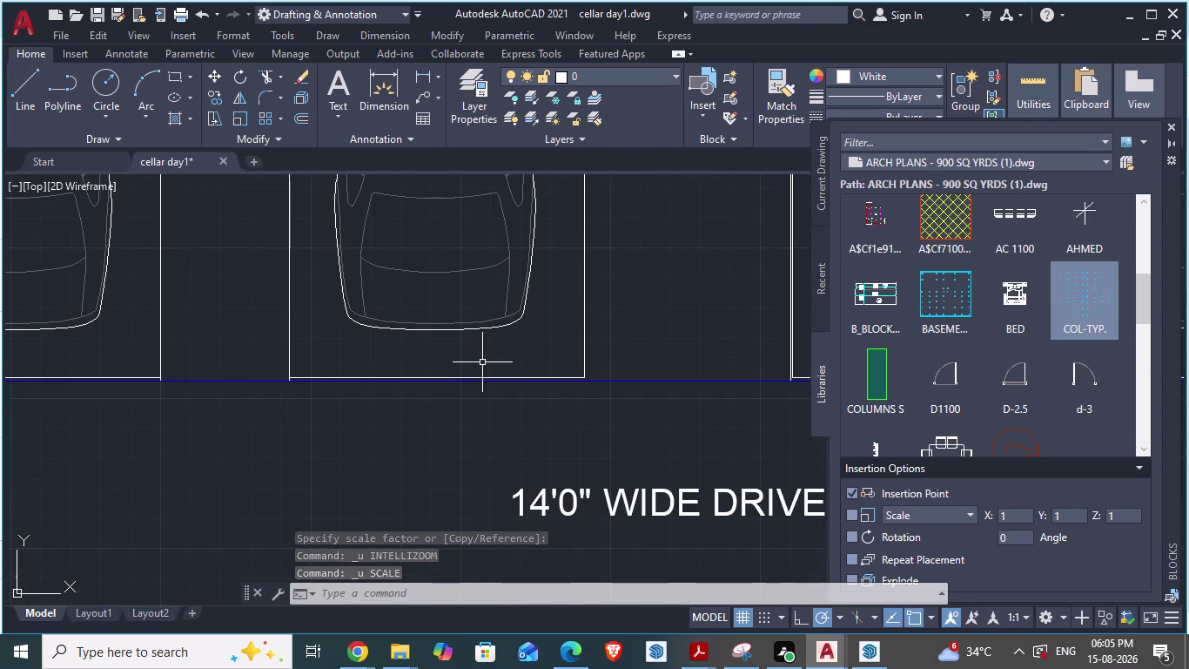
scroll(up, 3)
scroll(up, 3)
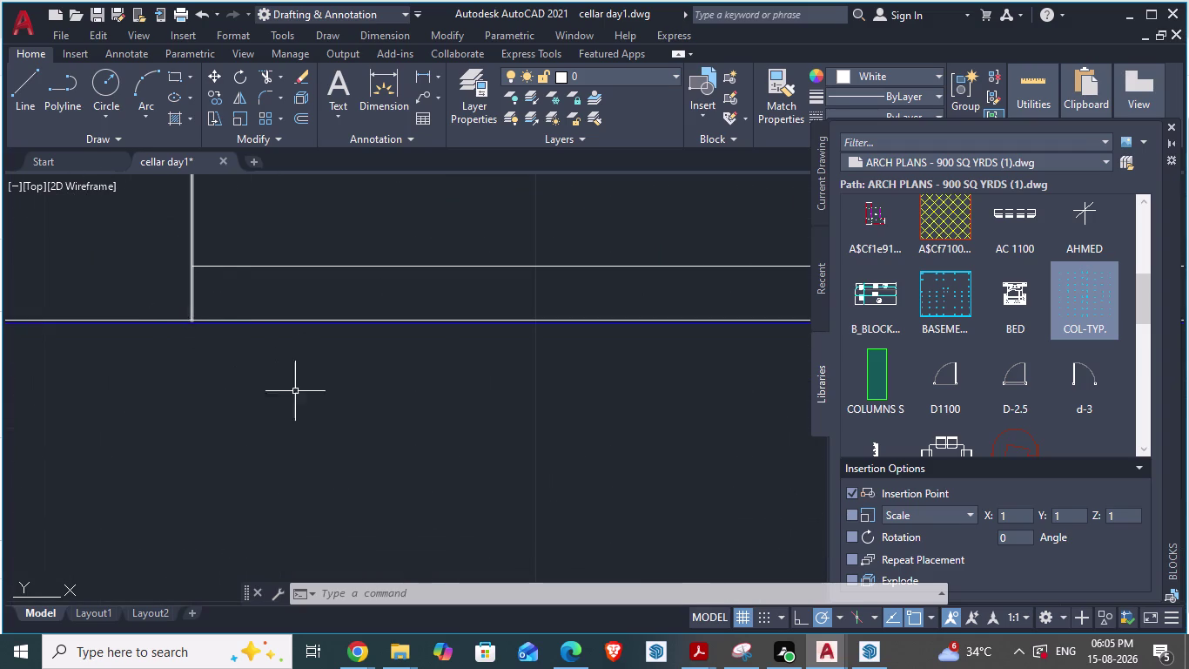
Start TRIM with TR and cut the first bay line end past the driveway.
key(t)
text(er)
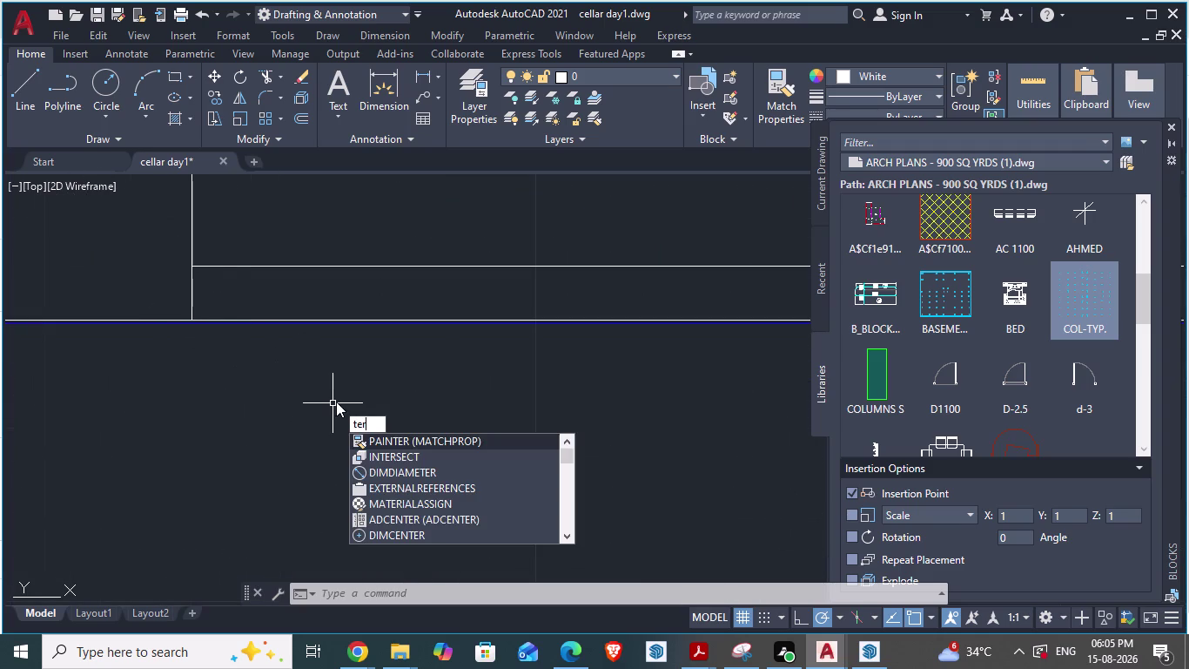
key(BackSpace)
key(BackSpace)
key(BackSpace)
key(BackSpace)
text(t)
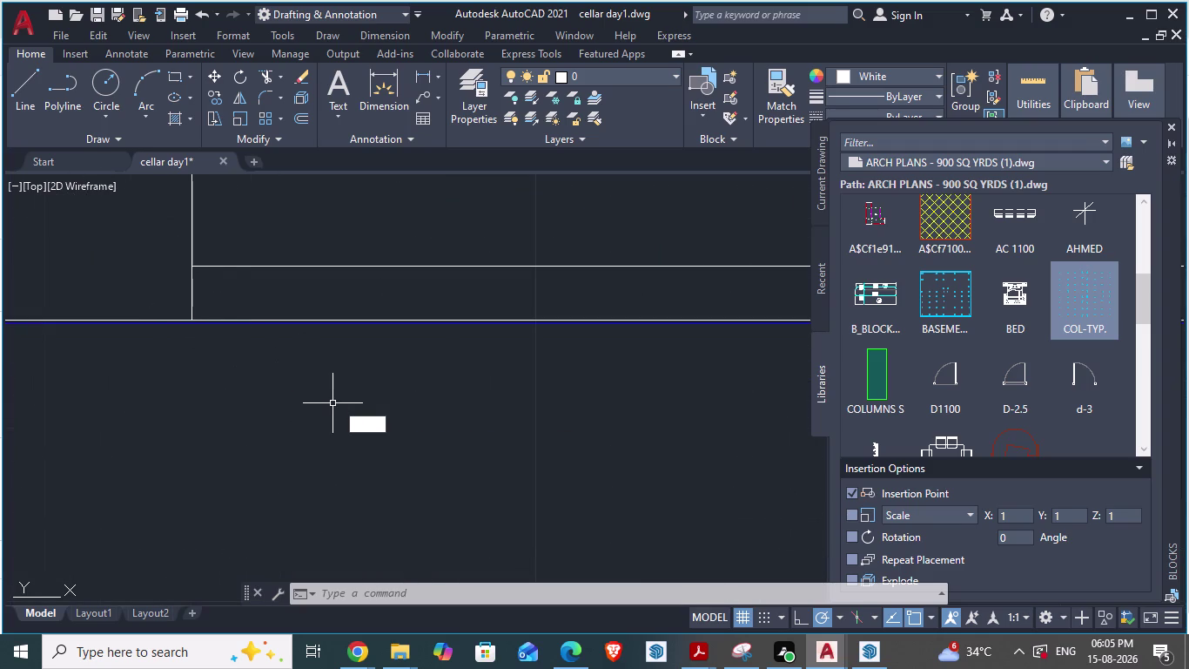
text(r)
key(Return)
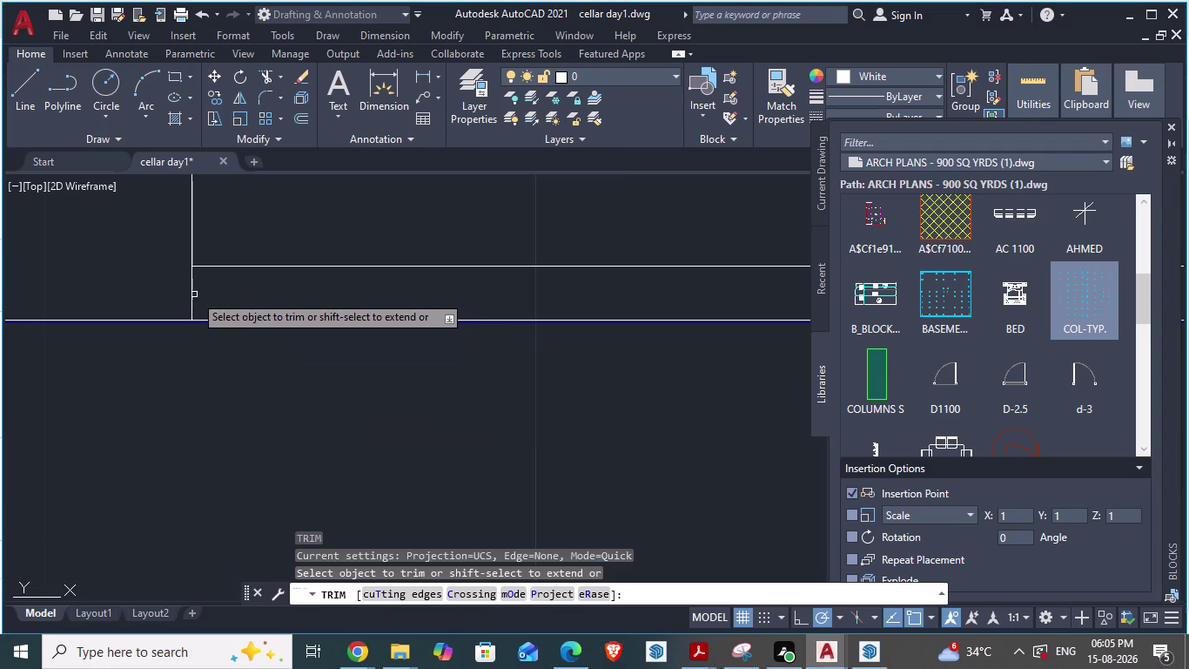
click(190, 295)
Trim two more bay line ends beneath the car bays, then end the trim.
scroll(down, 3)
scroll(down, 3)
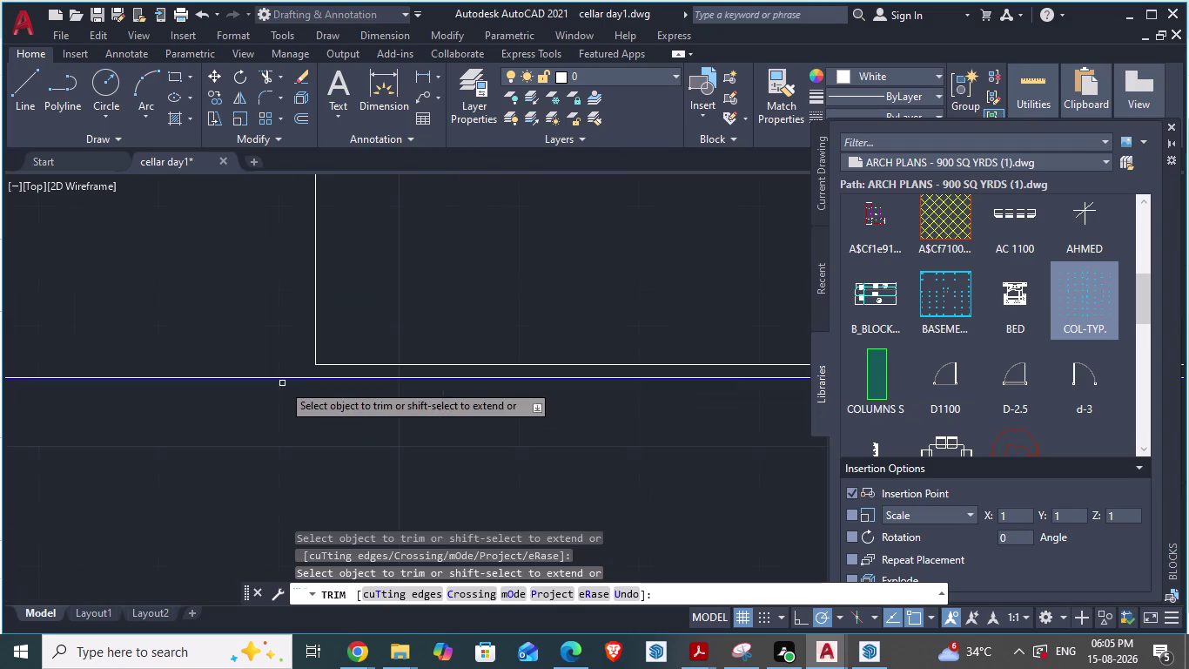
scroll(down, 3)
scroll(down, 3)
scroll(up, 3)
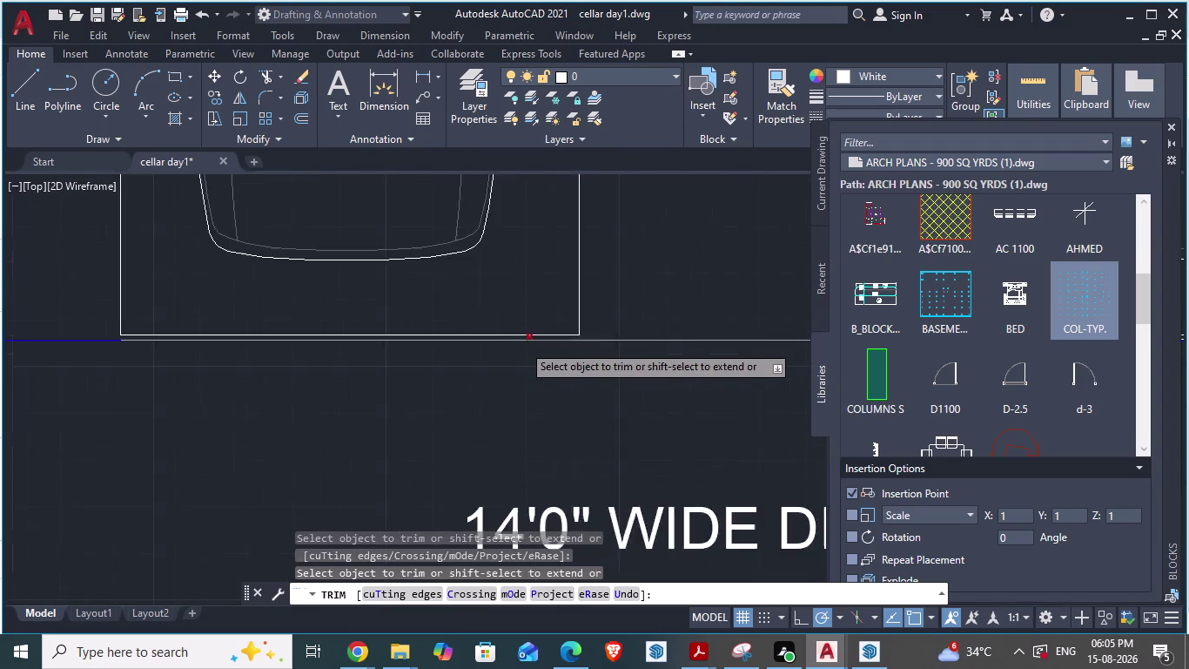
scroll(up, 3)
scroll(down, 3)
scroll(up, 3)
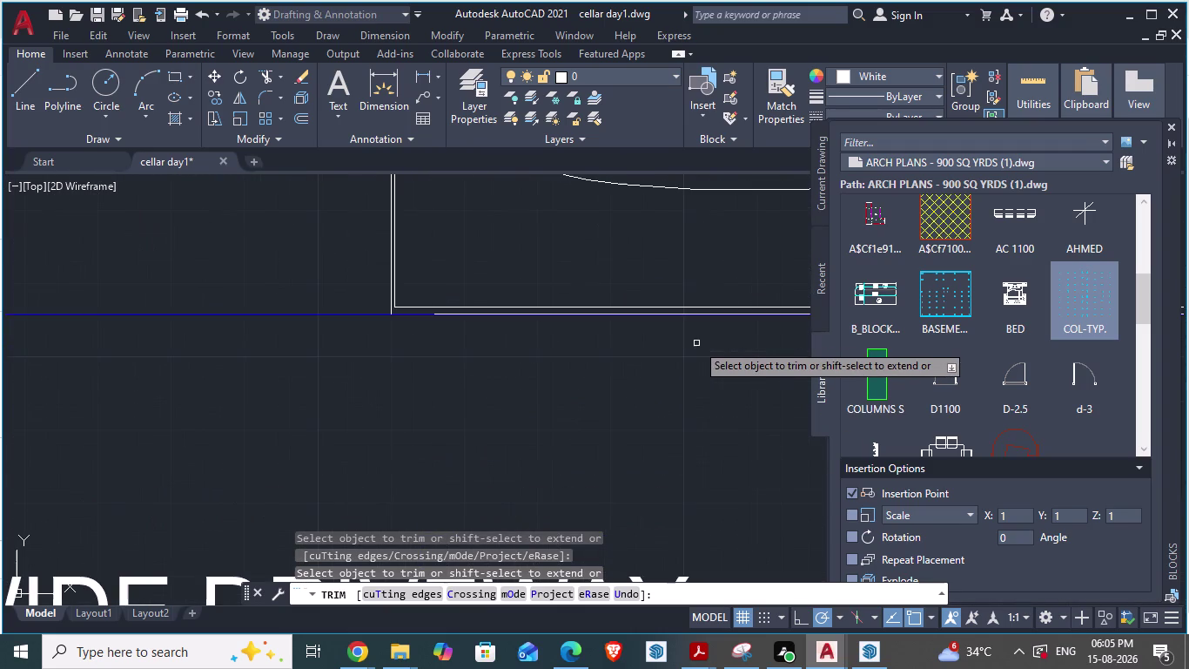
scroll(up, 3)
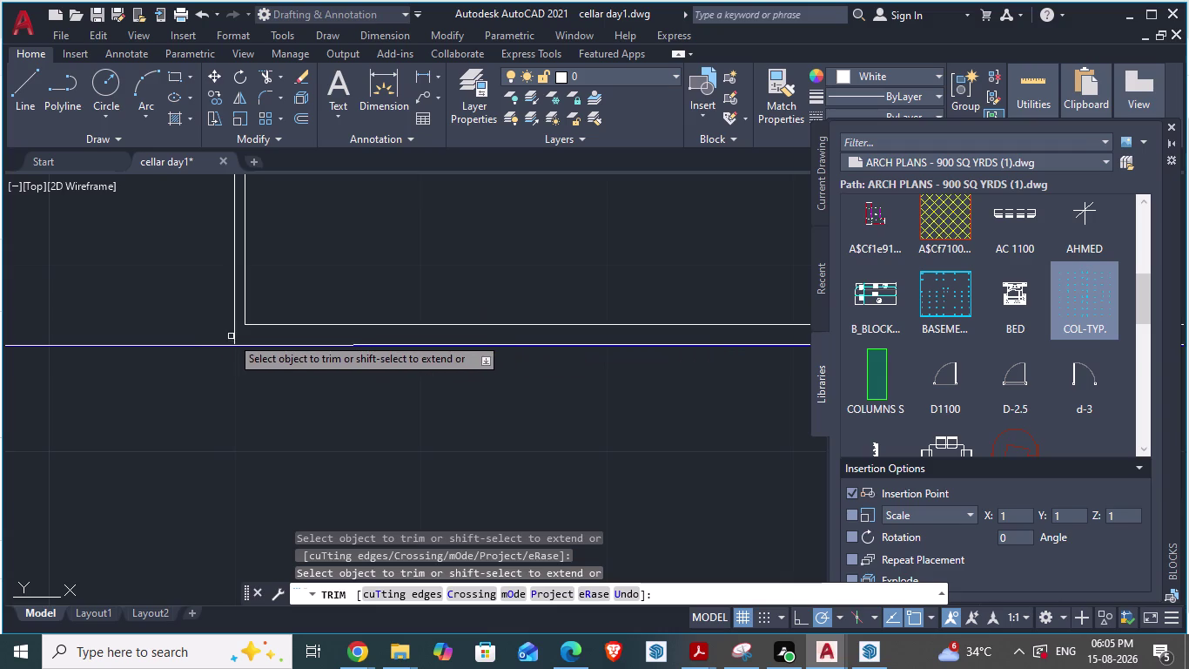
click(234, 336)
scroll(down, 3)
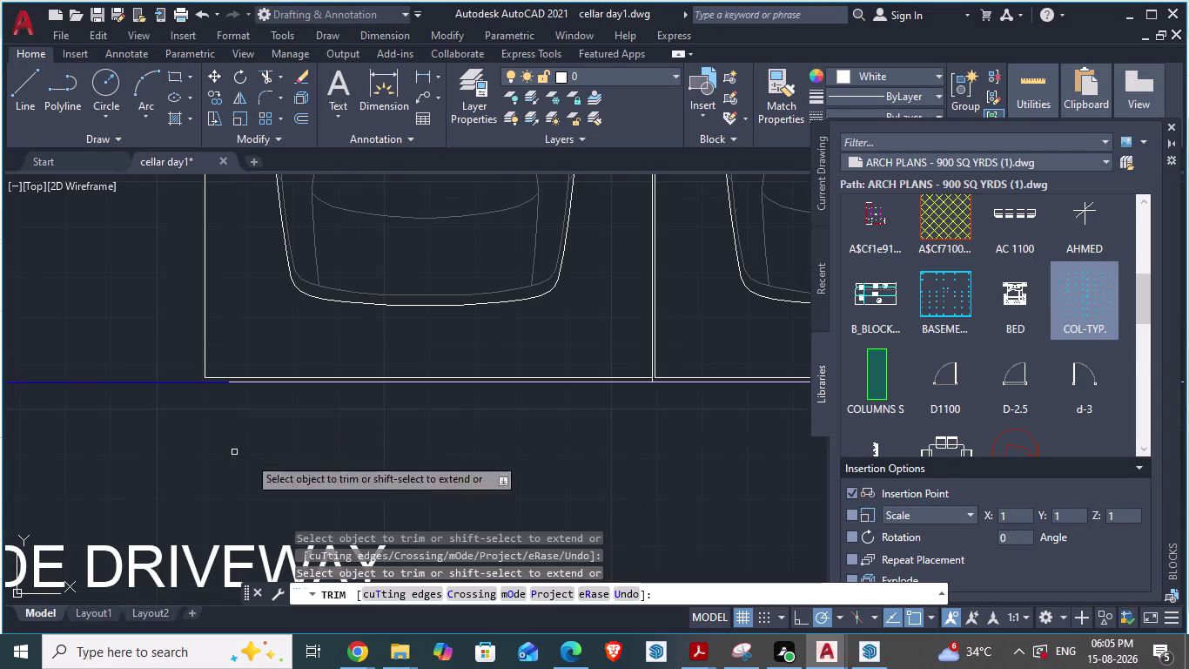
scroll(up, 3)
scroll(up, 3)
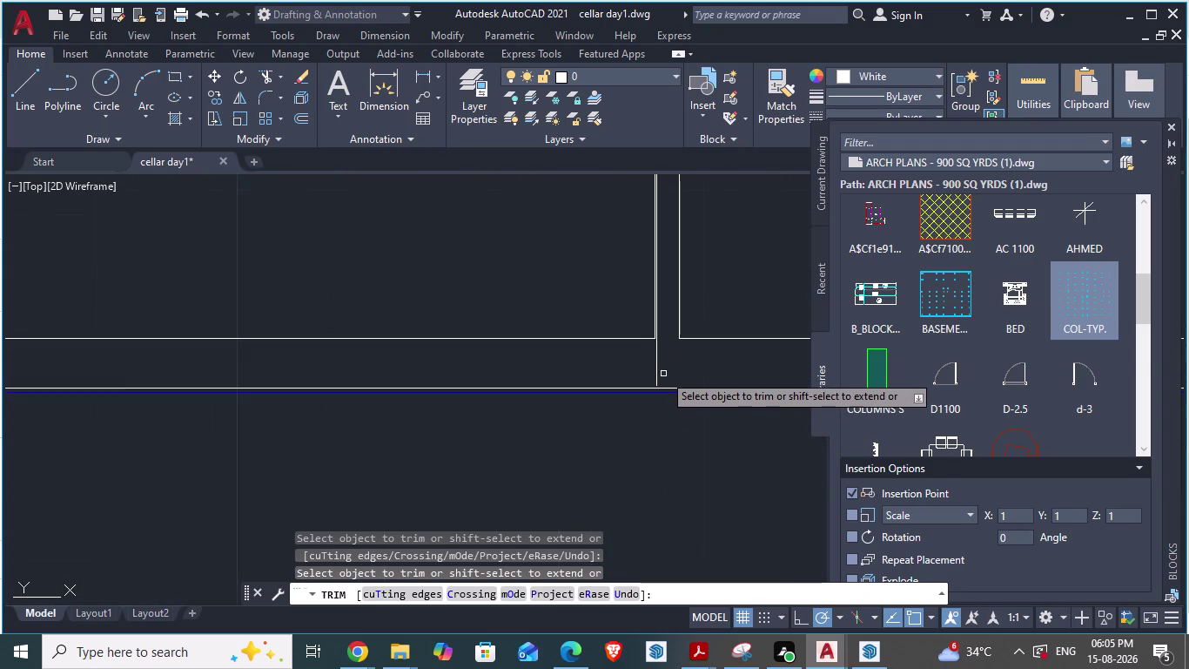
click(657, 364)
scroll(up, 3)
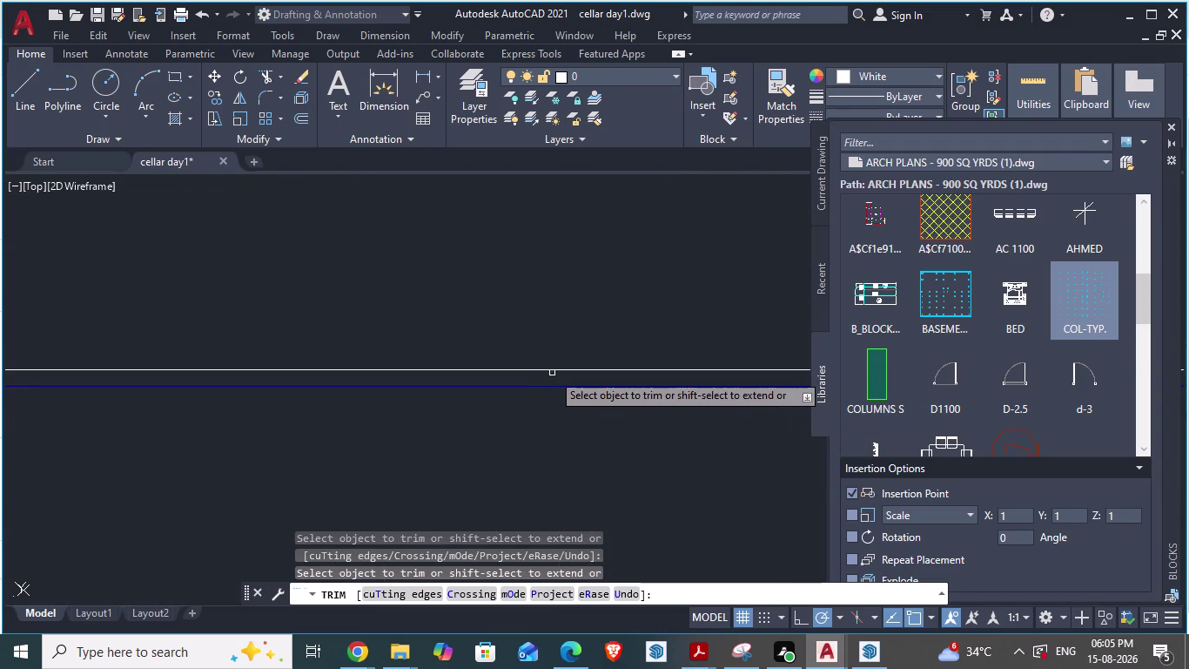
click(550, 367)
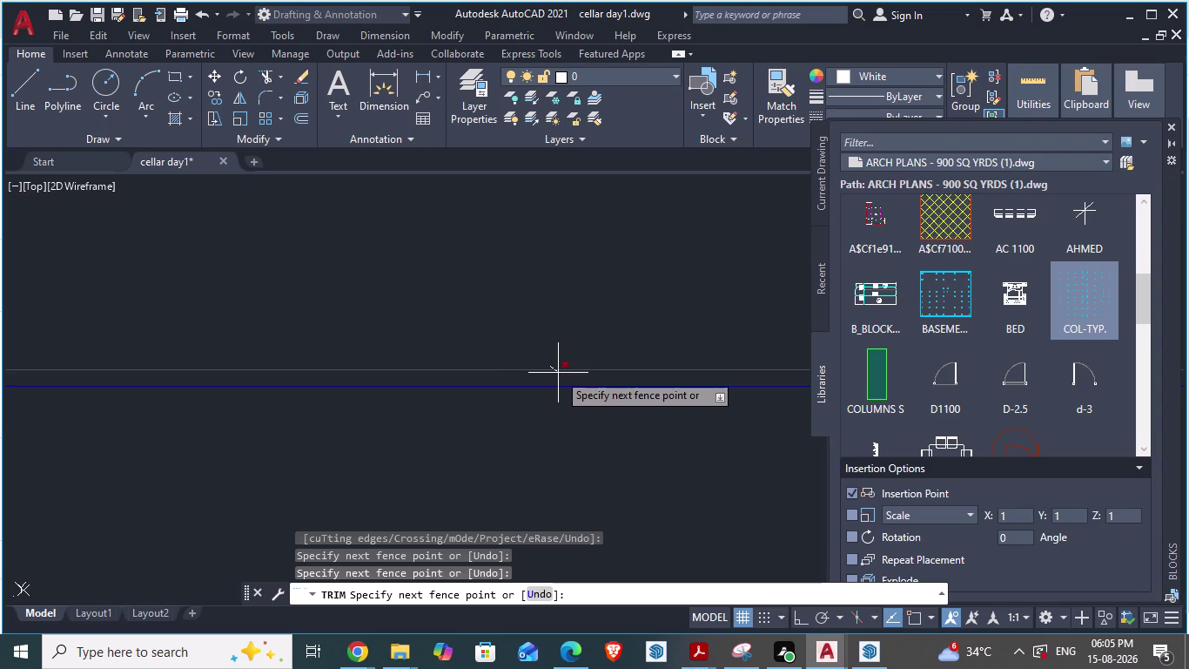
key(Escape)
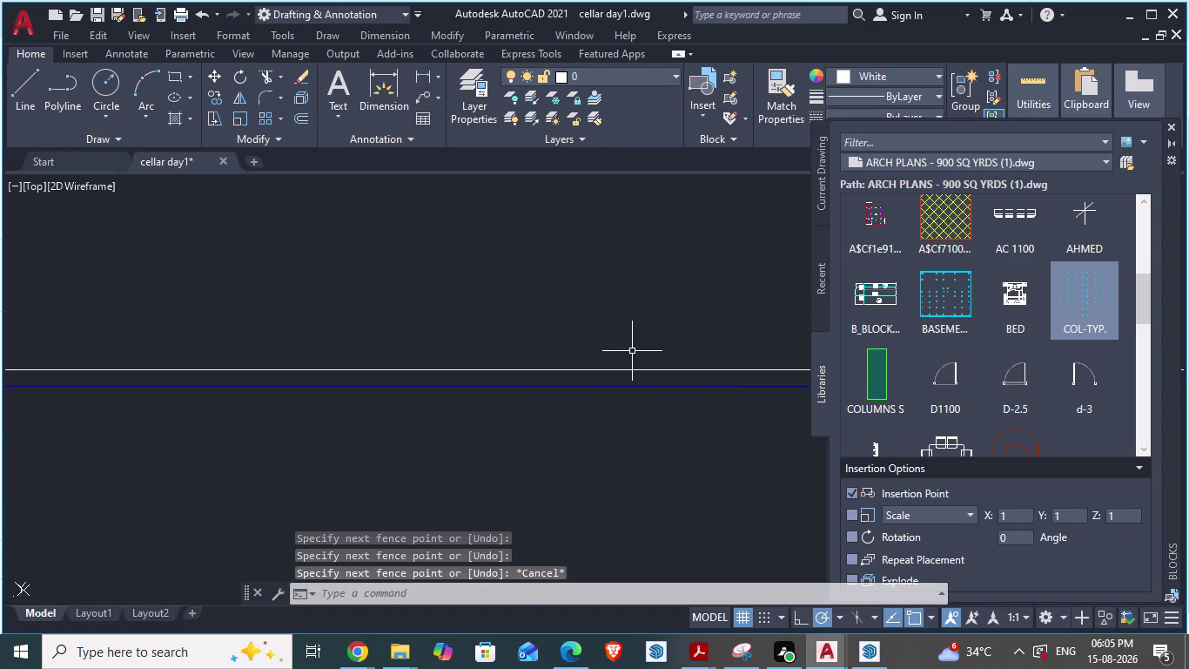
Restart TRIM and cut six bay line ends overhanging the blue driveway edge.
text(tr)
key(Return)
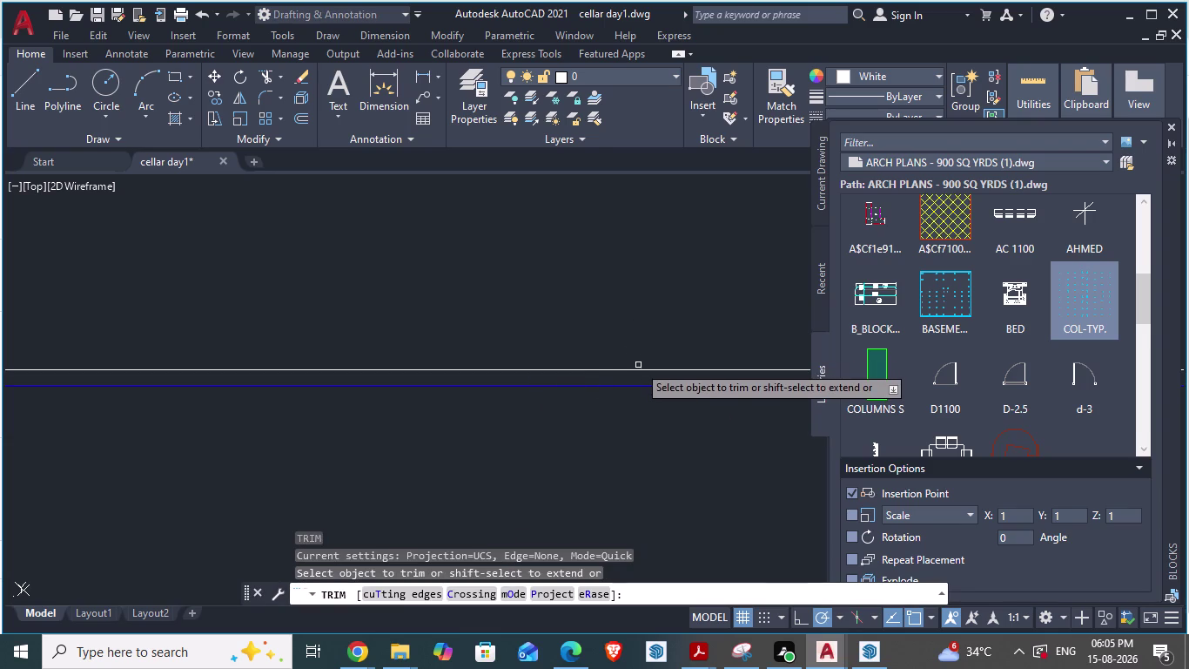
click(639, 371)
scroll(down, 3)
scroll(down, 3)
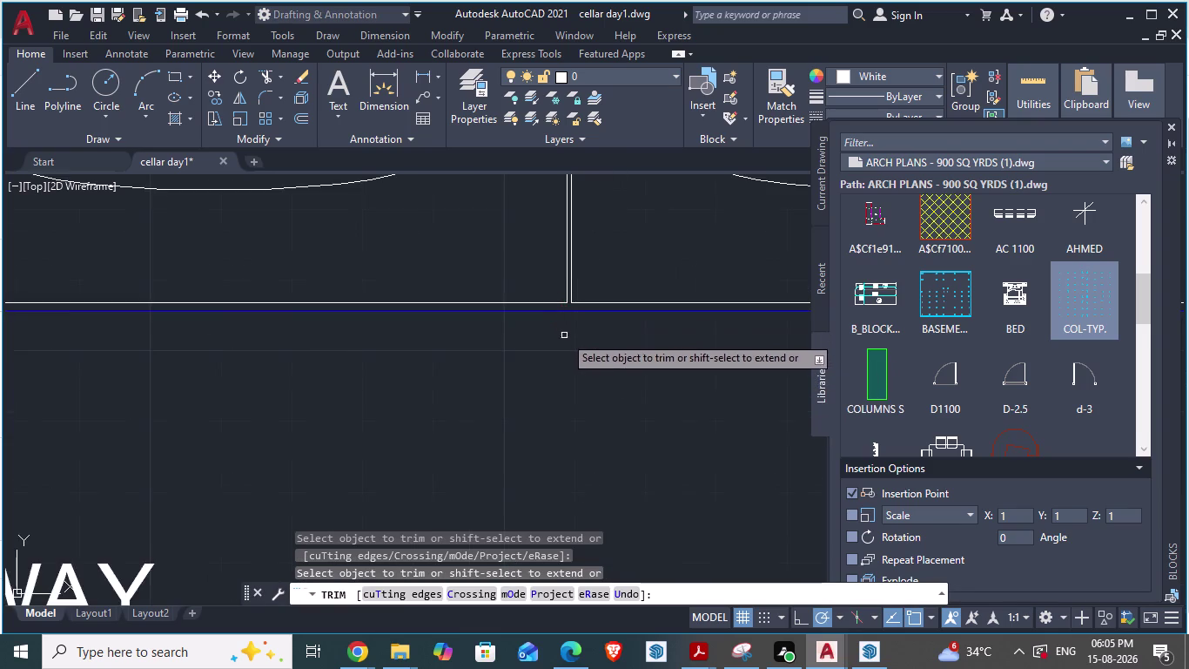
scroll(down, 3)
scroll(down, 3)
scroll(up, 3)
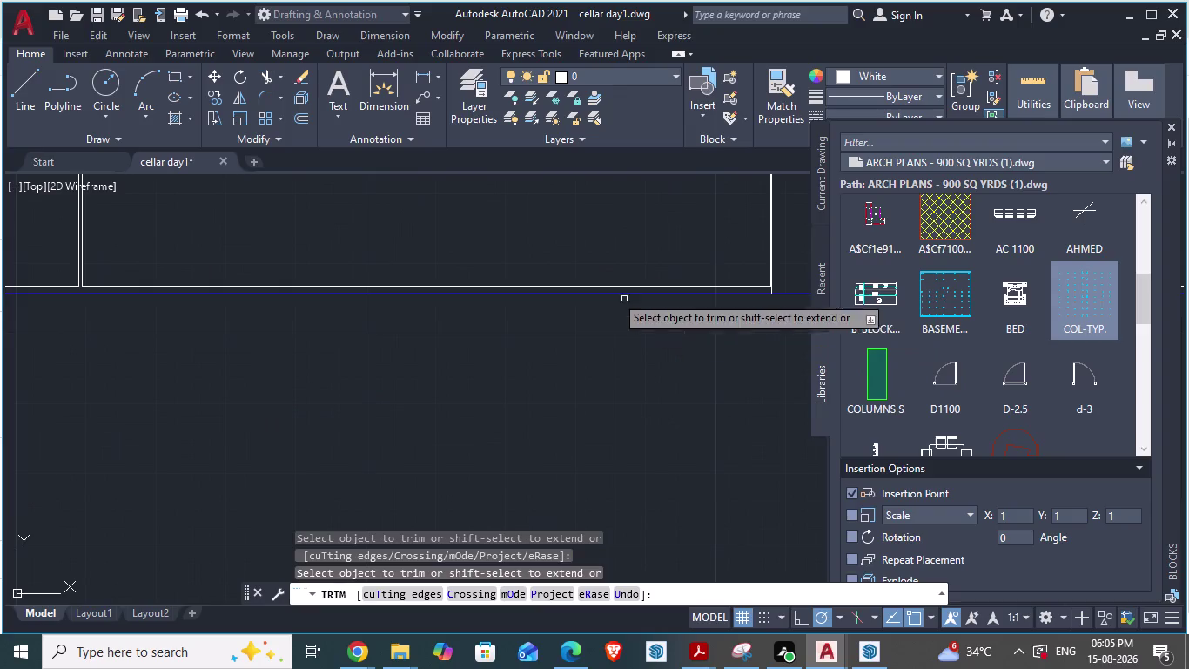
scroll(up, 3)
scroll(down, 3)
scroll(down, 3)
scroll(up, 3)
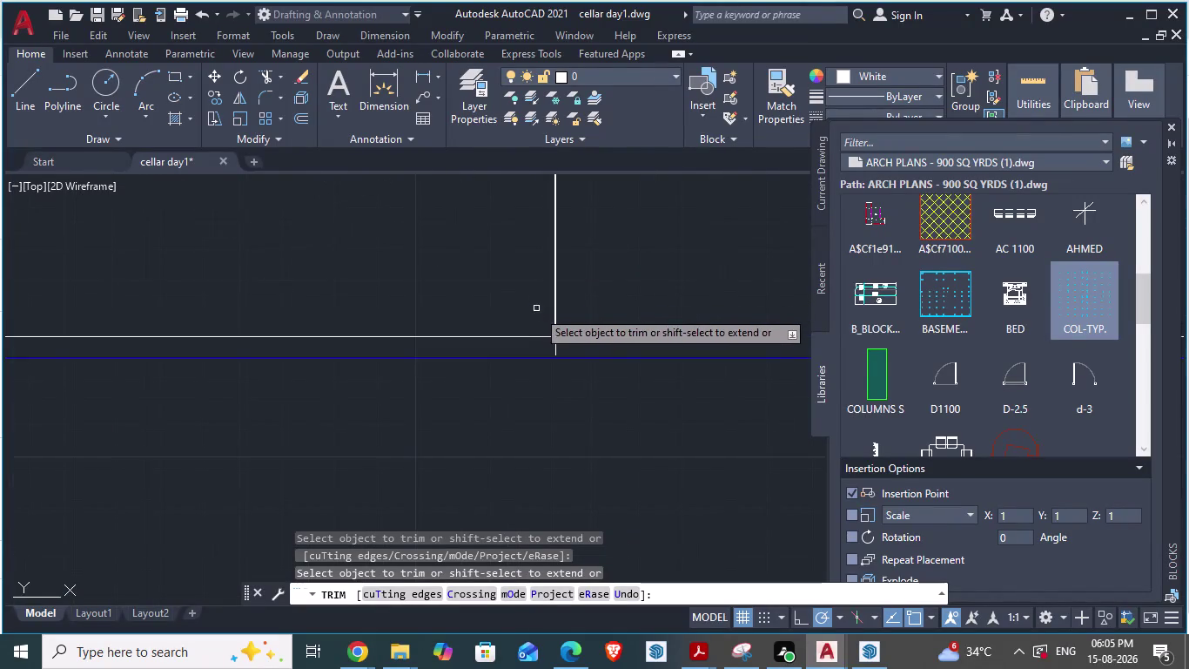
scroll(up, 3)
click(571, 391)
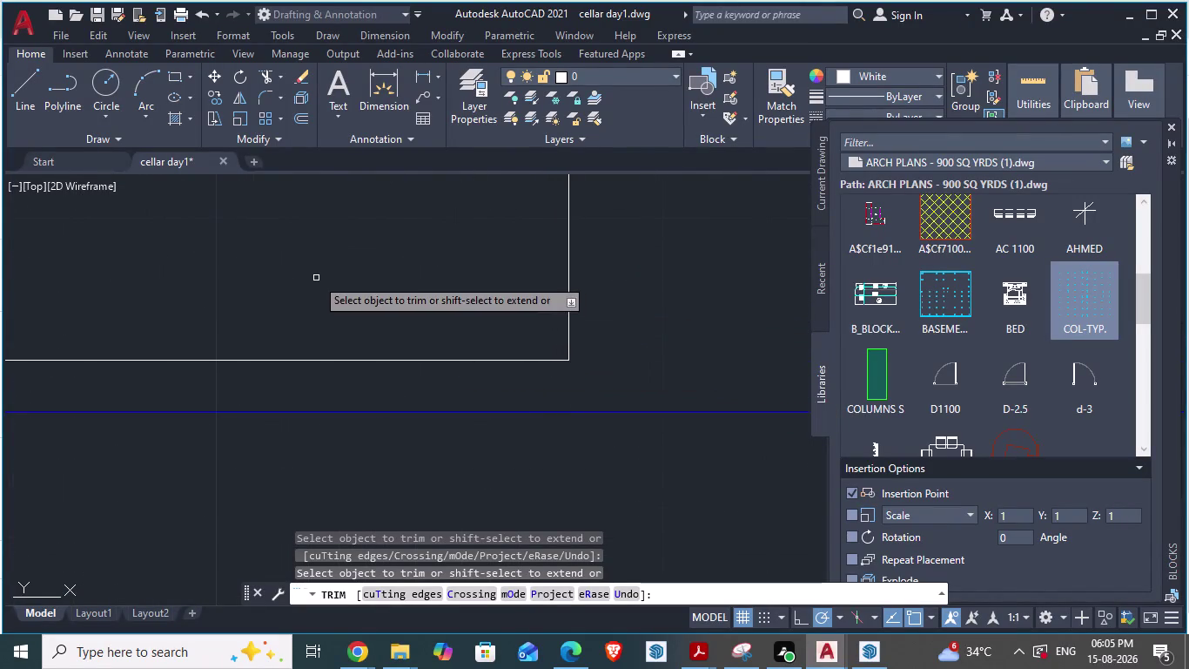
scroll(down, 3)
scroll(up, 3)
click(594, 301)
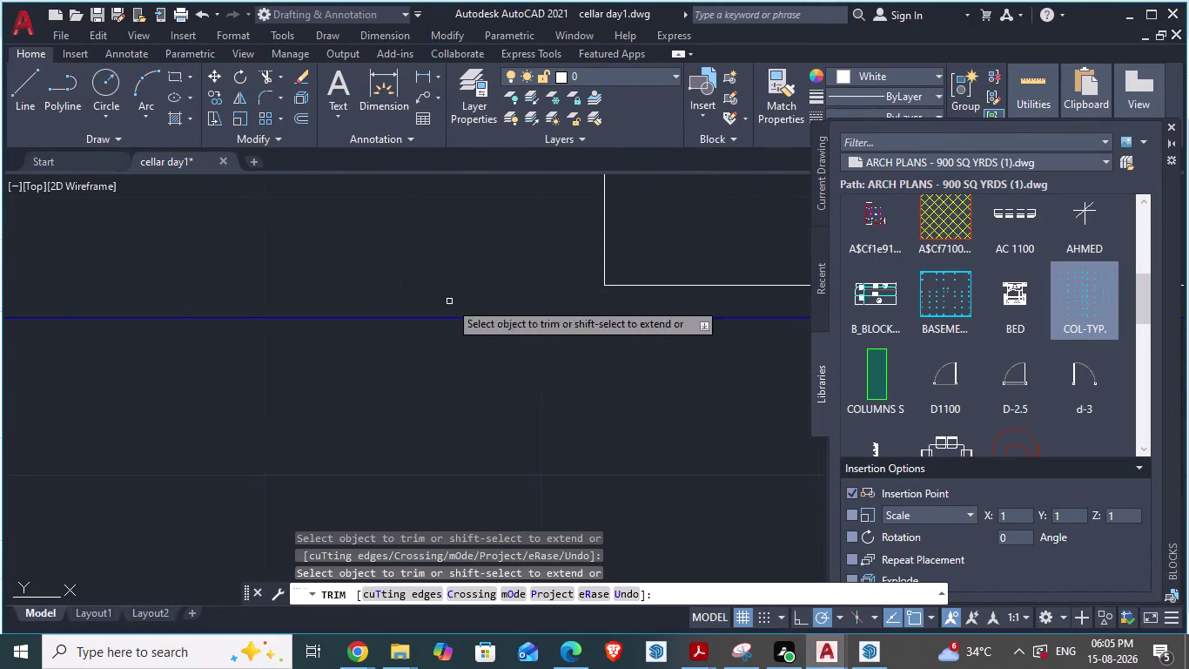
scroll(down, 3)
scroll(down, 3)
scroll(up, 3)
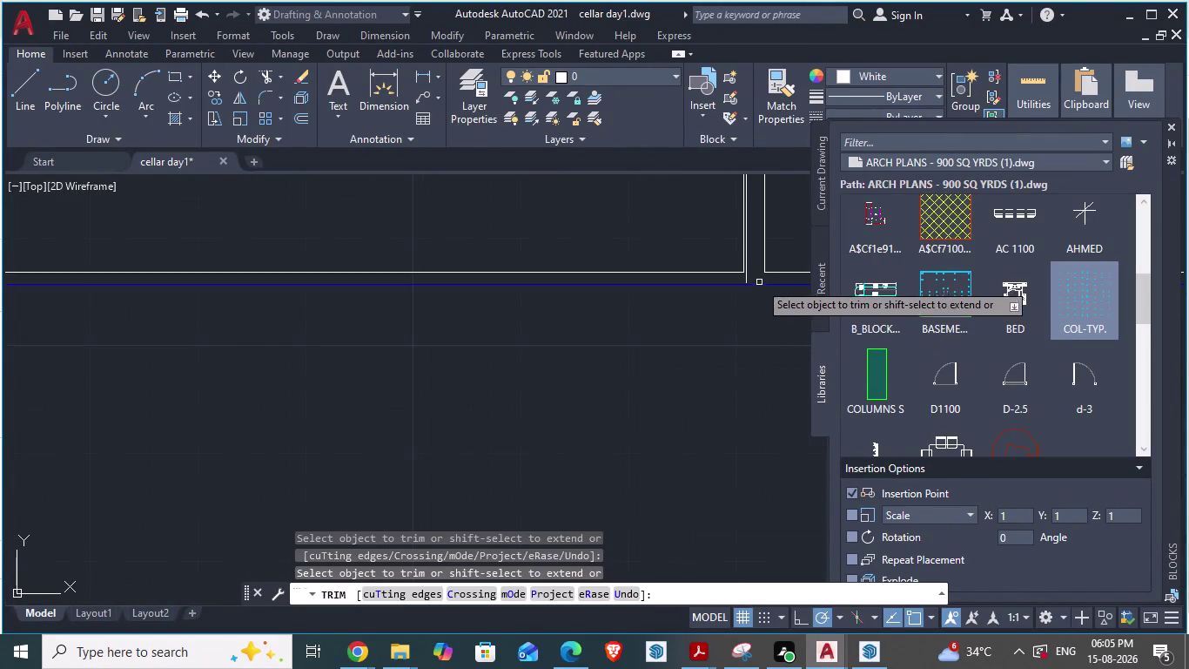
scroll(up, 3)
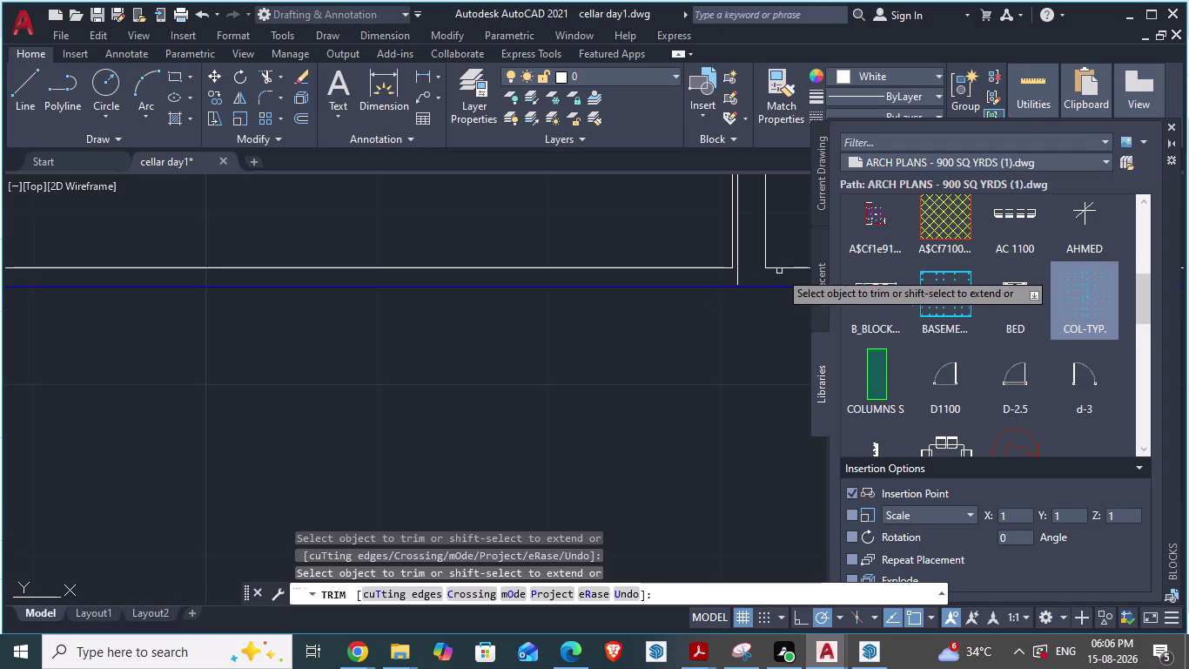
click(737, 276)
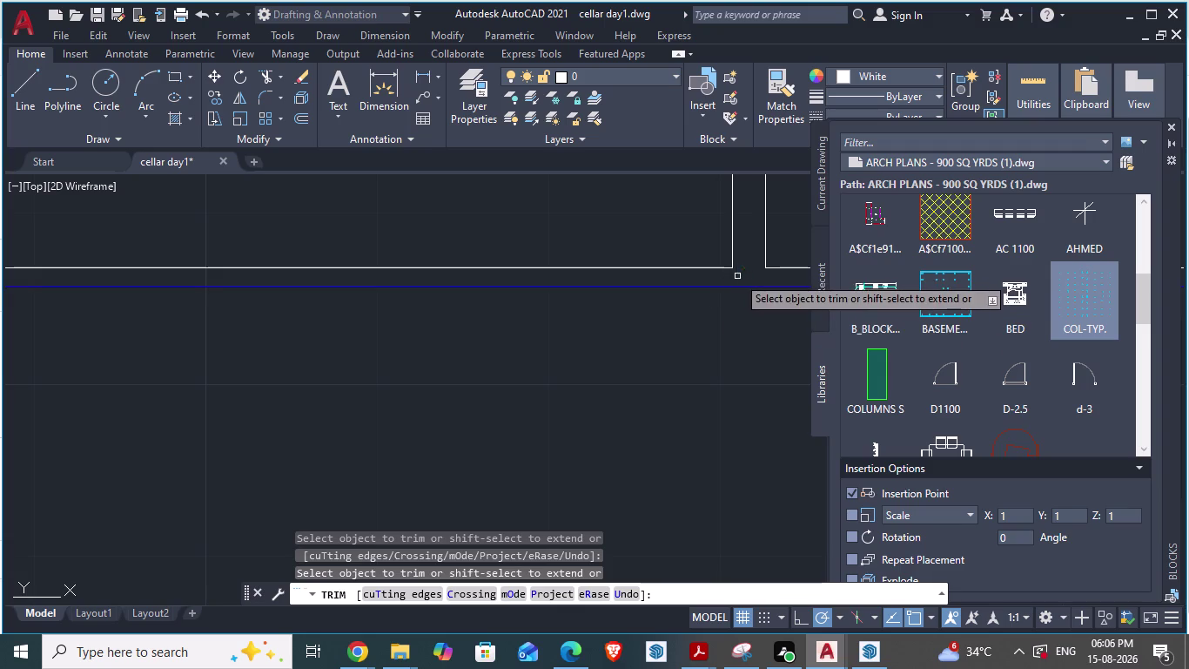
scroll(down, 3)
scroll(down, 3)
scroll(up, 3)
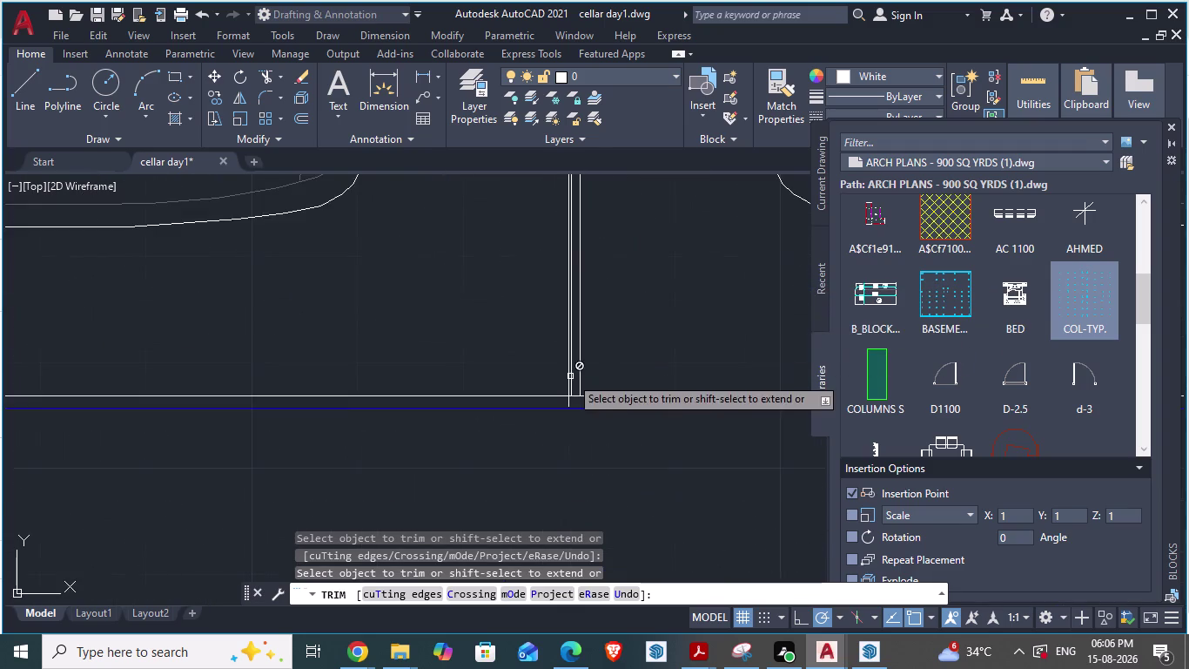
scroll(up, 3)
click(552, 474)
scroll(down, 3)
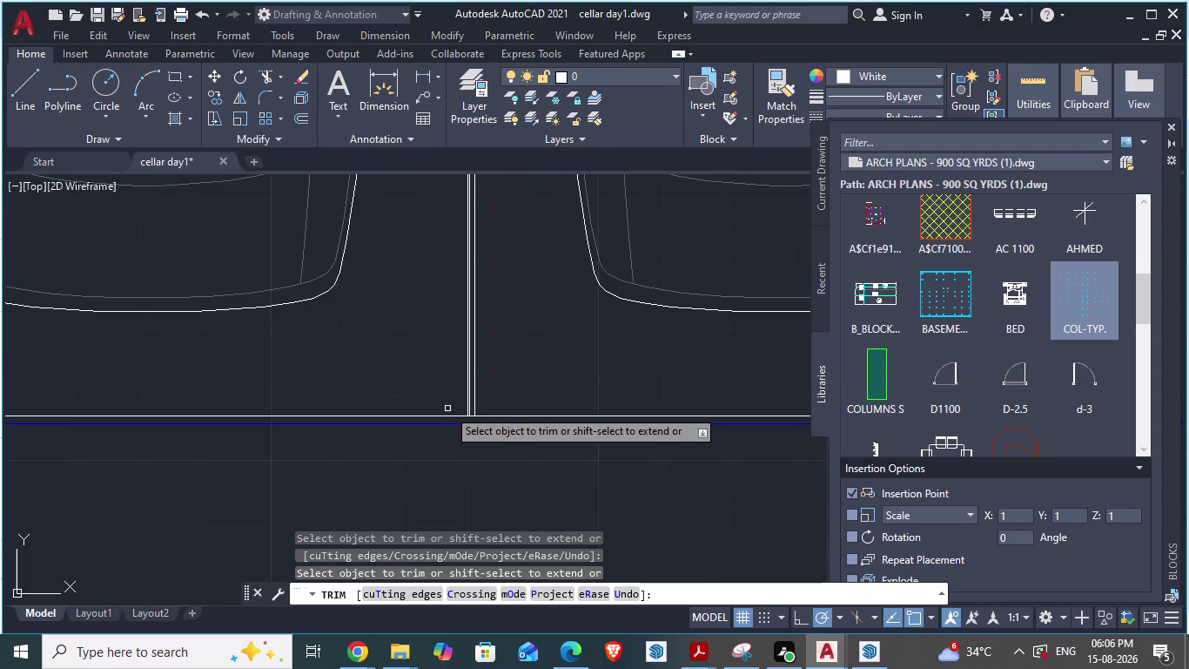
scroll(down, 3)
scroll(down, 3)
scroll(up, 3)
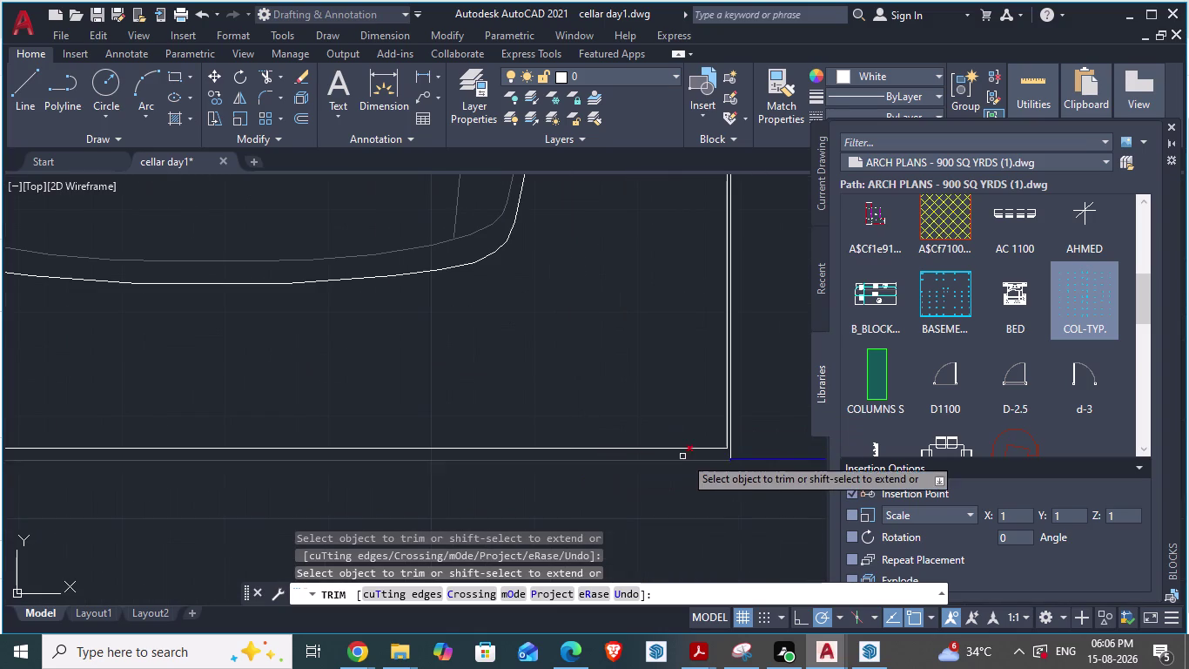
click(731, 457)
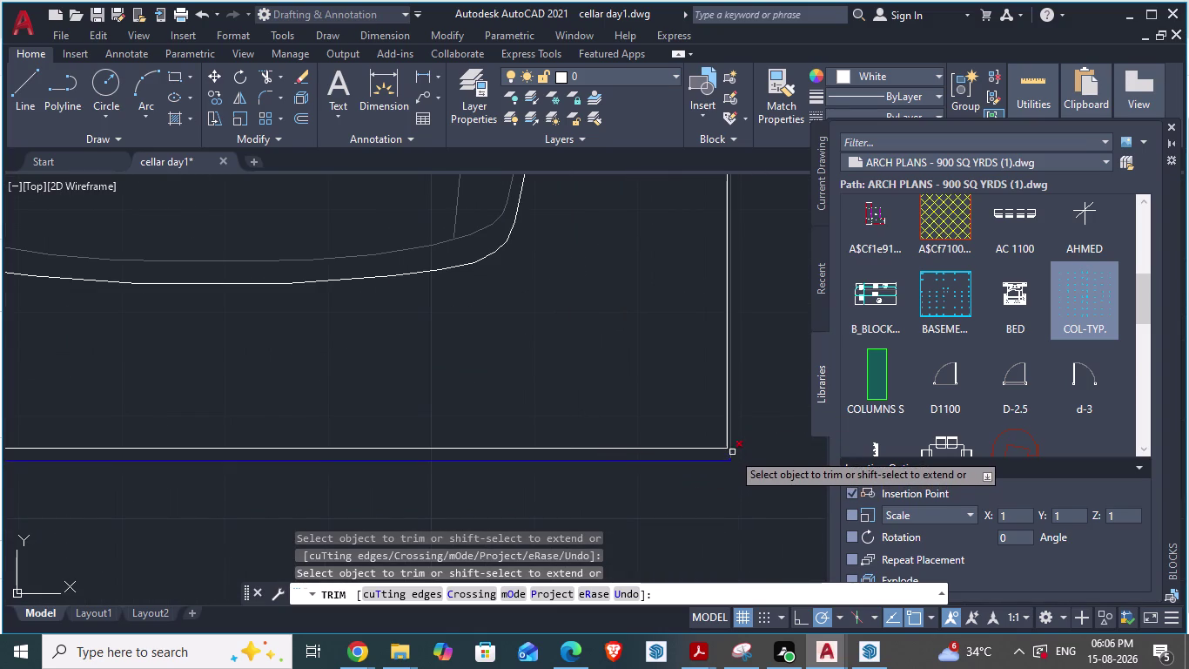
Undo the corner trim, then trim three more bay line ends past the driveway.
key(ctrl+z)
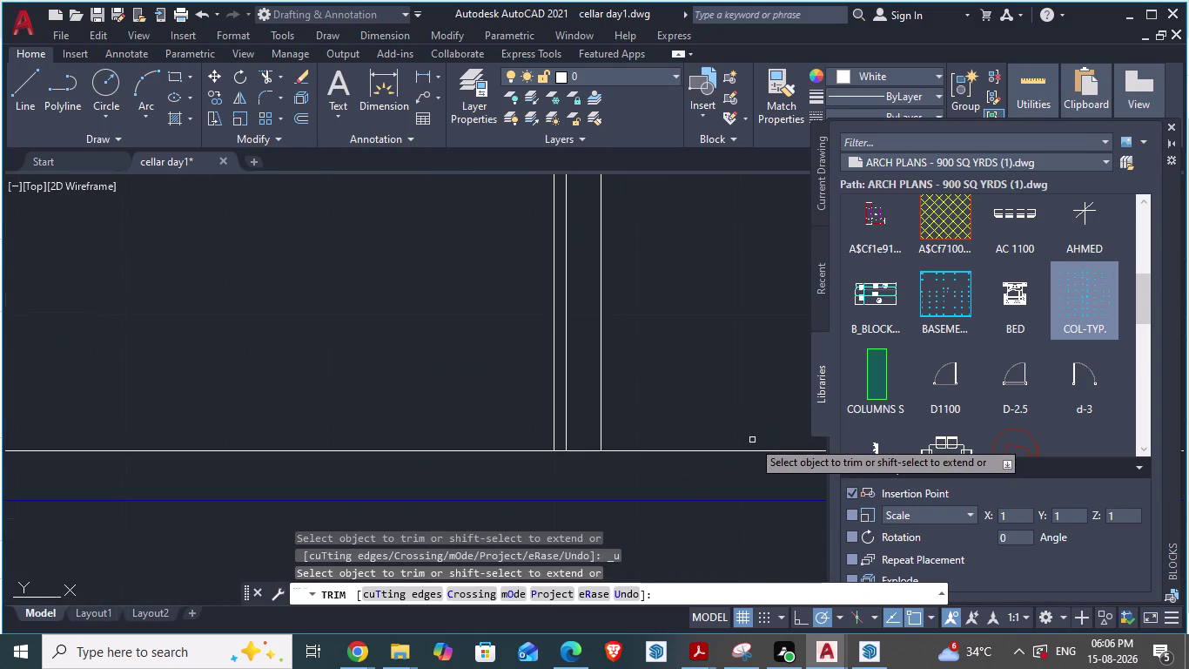
scroll(down, 3)
scroll(down, 3)
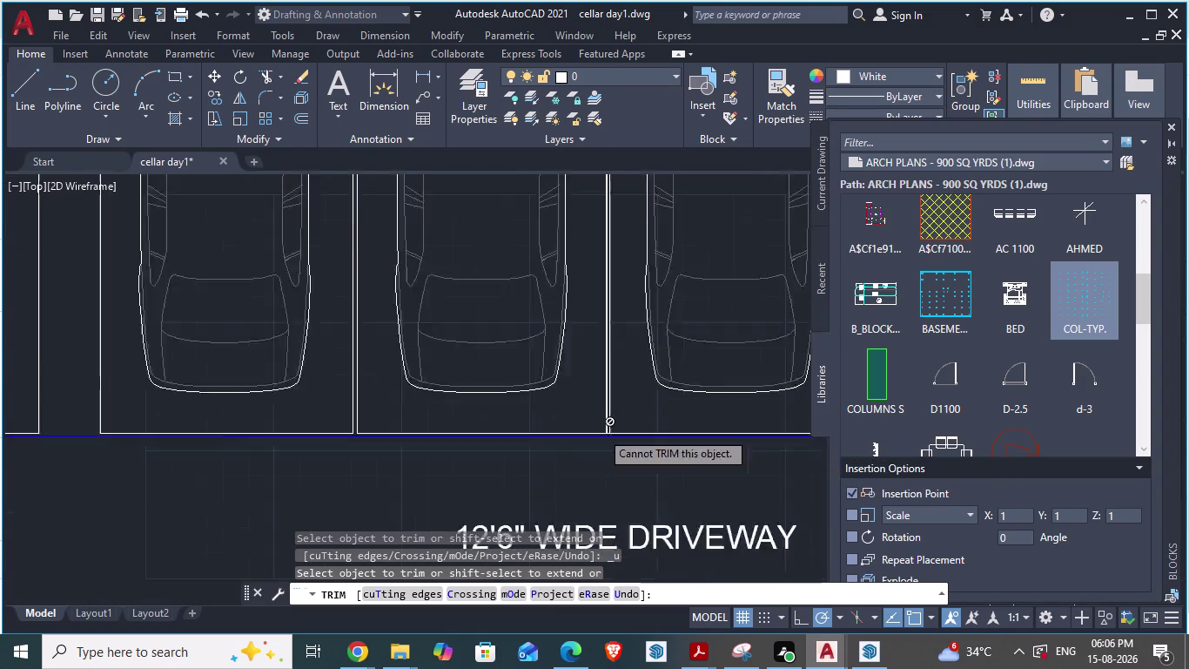
scroll(down, 3)
scroll(up, 3)
scroll(down, 3)
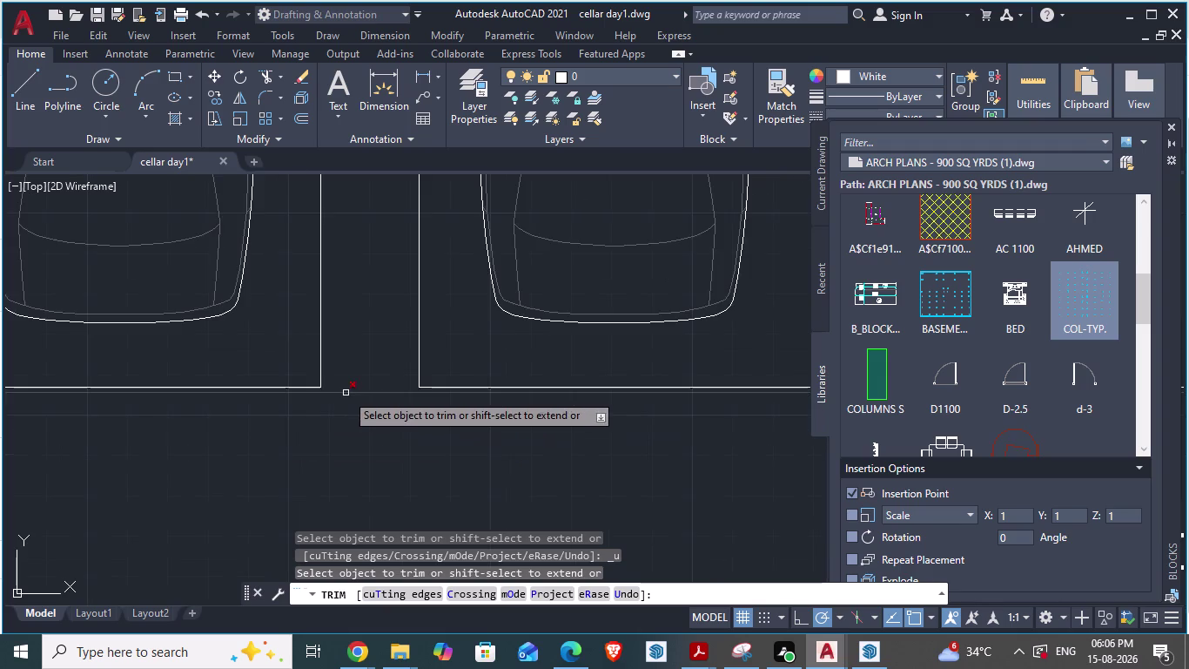
scroll(down, 3)
scroll(up, 3)
scroll(up, 3)
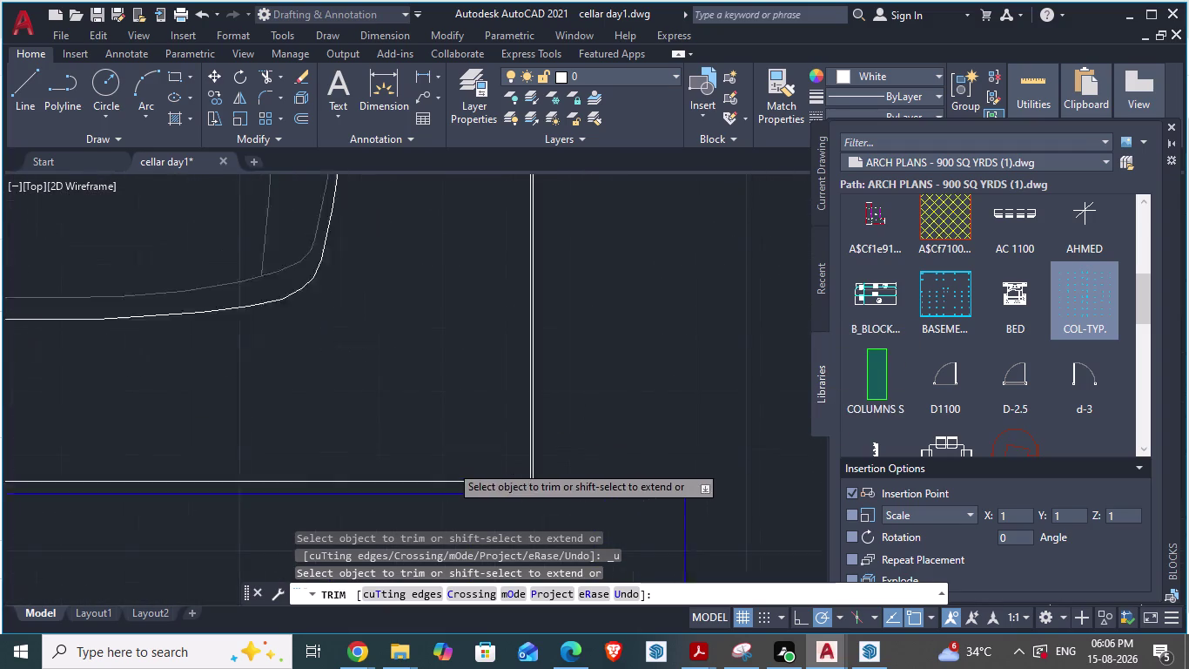
scroll(up, 3)
click(763, 563)
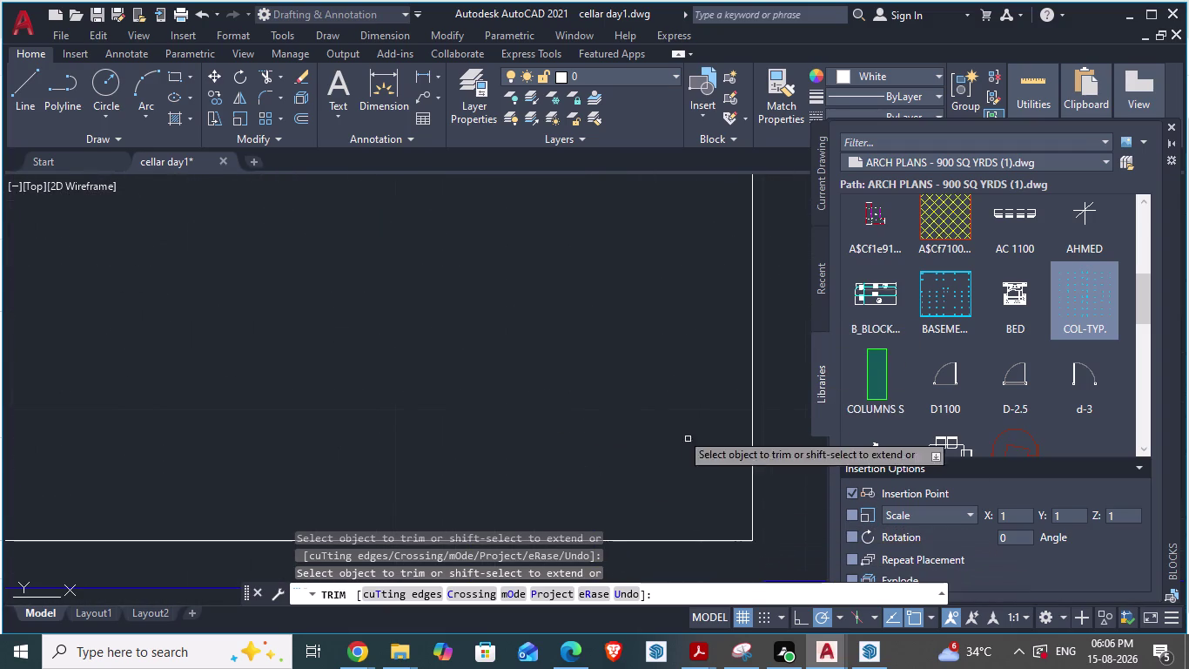
scroll(down, 3)
scroll(down, 3)
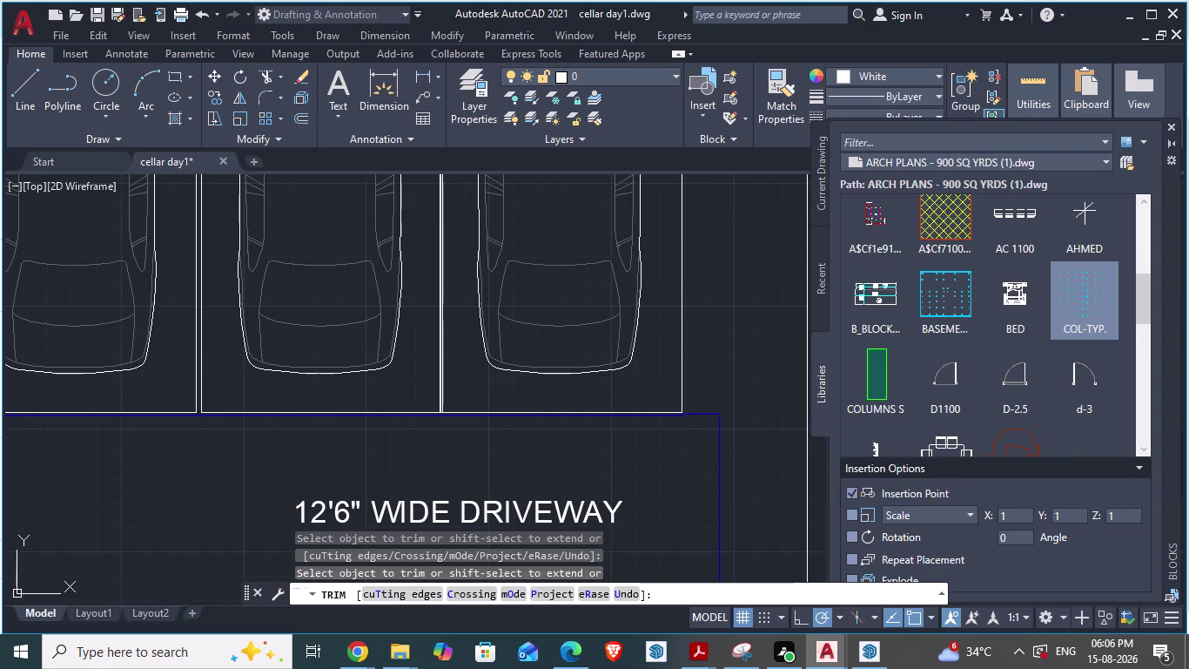
scroll(up, 3)
scroll(down, 3)
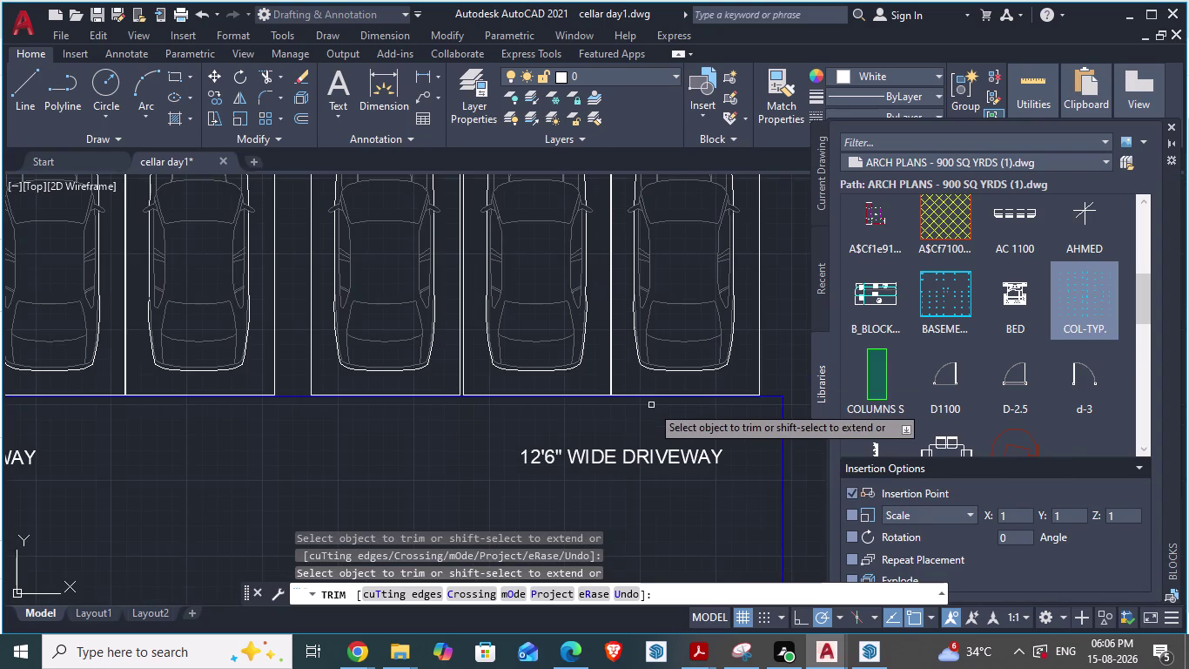
scroll(up, 3)
scroll(up, 3)
scroll(down, 3)
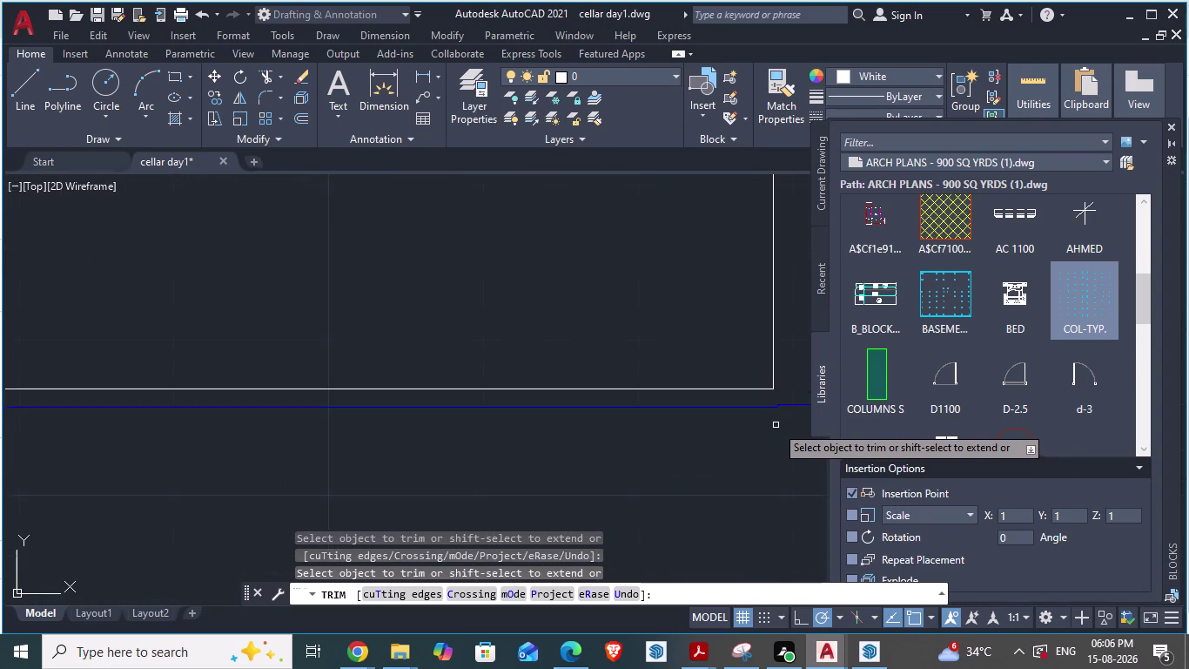
scroll(down, 3)
scroll(down, 3)
scroll(up, 3)
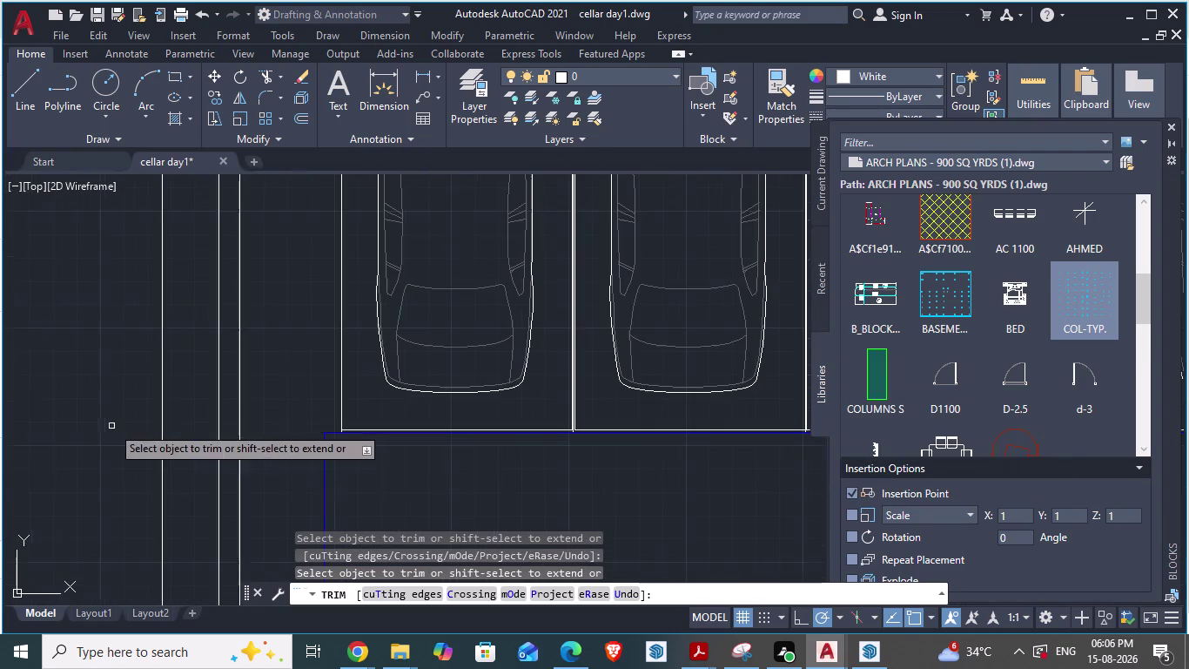
scroll(up, 3)
scroll(down, 3)
scroll(up, 3)
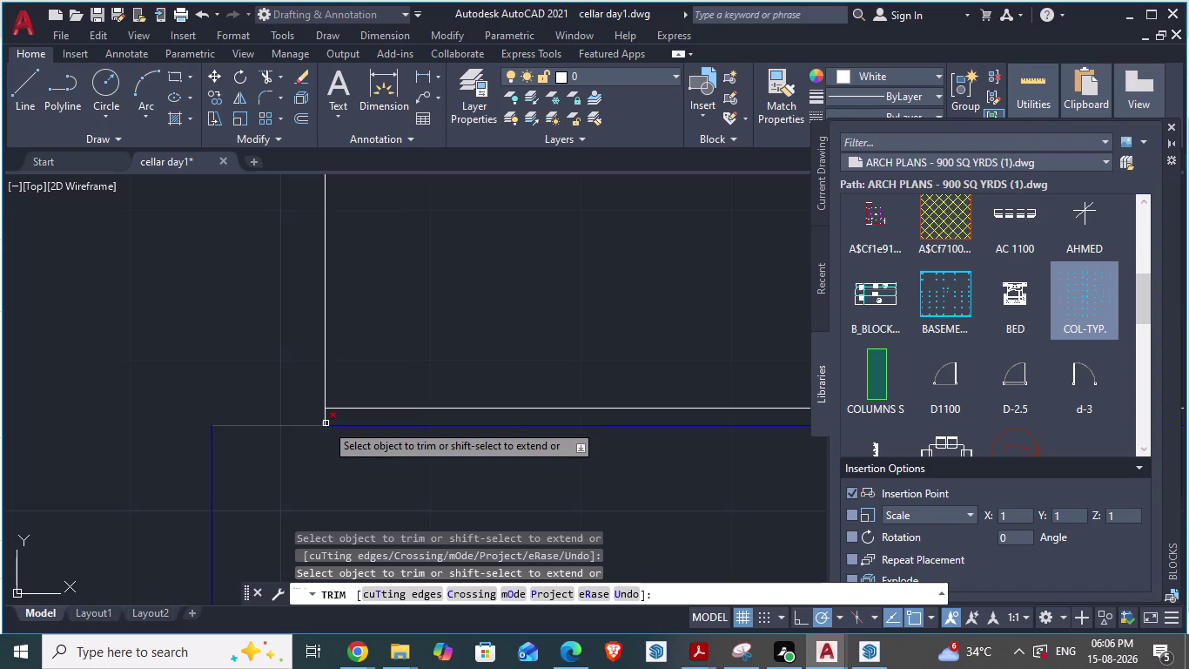
click(325, 419)
scroll(down, 3)
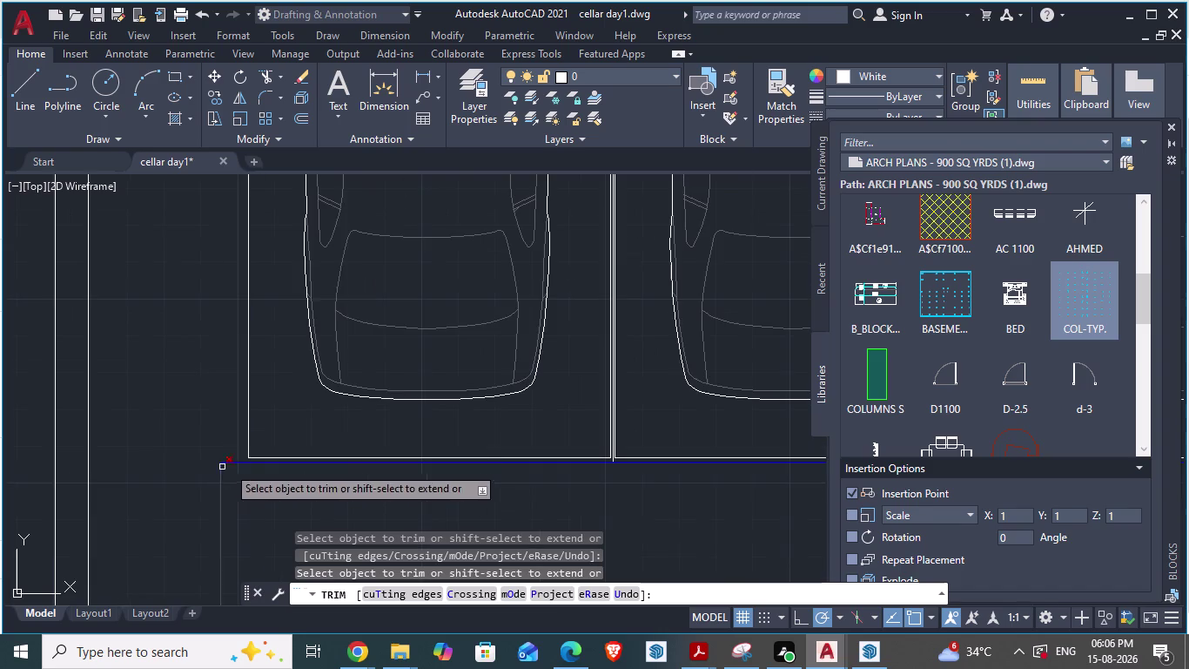
scroll(up, 3)
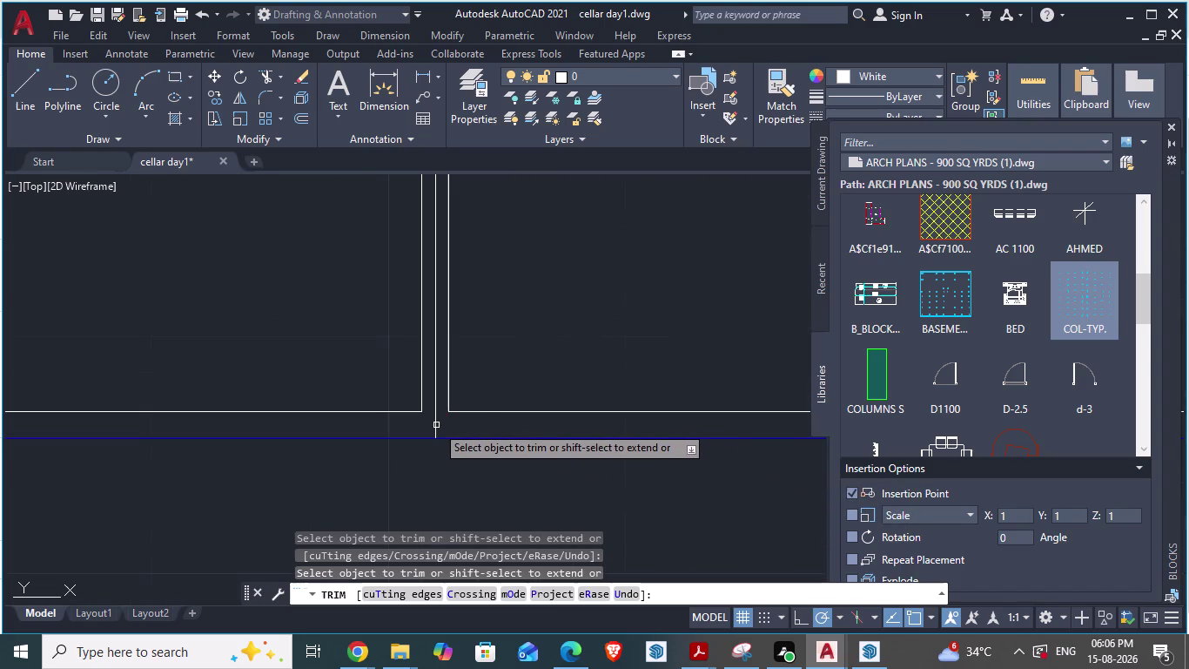
click(438, 425)
Trim two final bay line ends beneath the car bays and end TRIM.
scroll(down, 3)
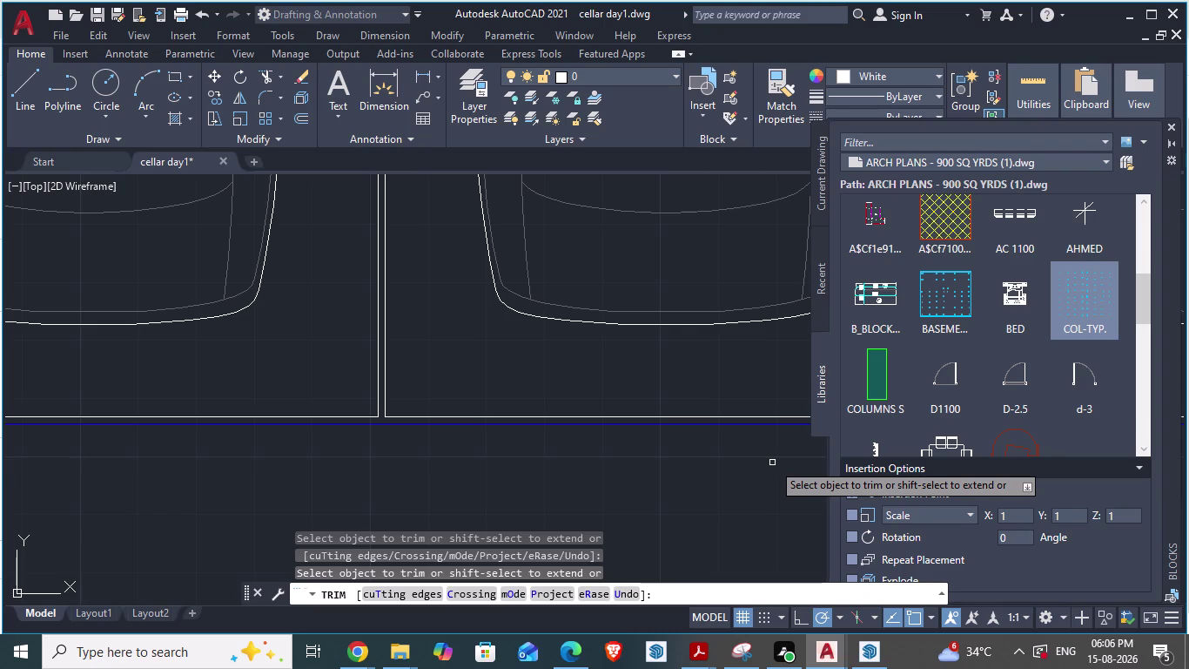
scroll(down, 3)
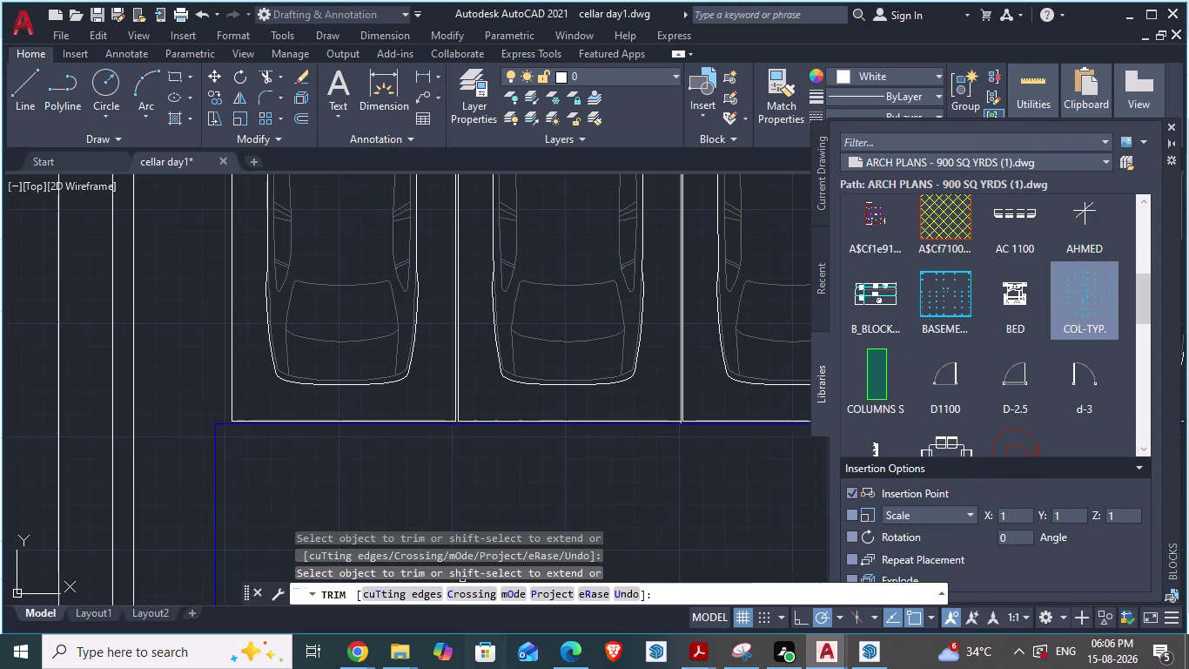
scroll(up, 3)
scroll(down, 3)
scroll(up, 3)
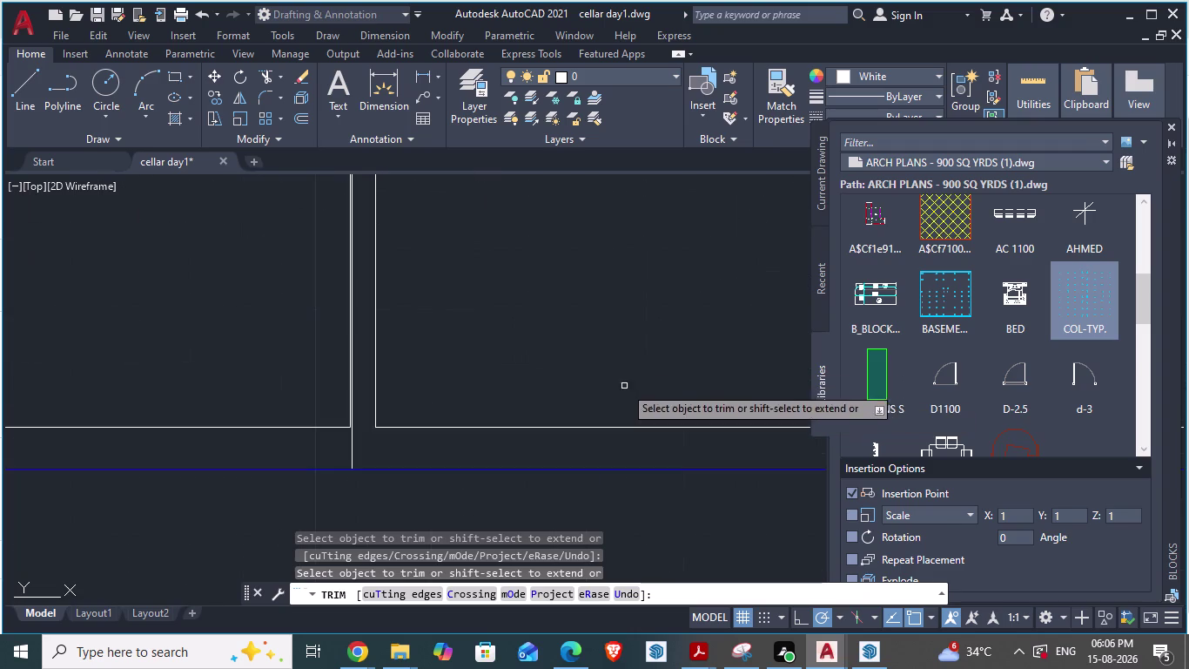
click(354, 449)
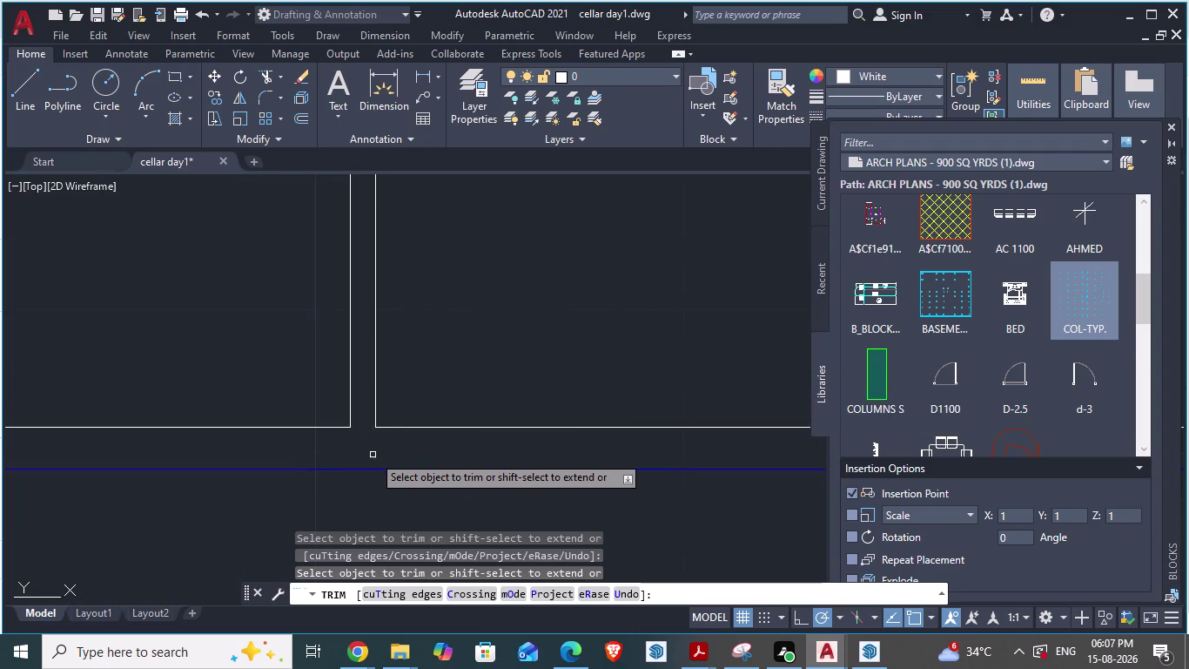
scroll(down, 3)
scroll(down, 3)
scroll(down, 3)
scroll(up, 3)
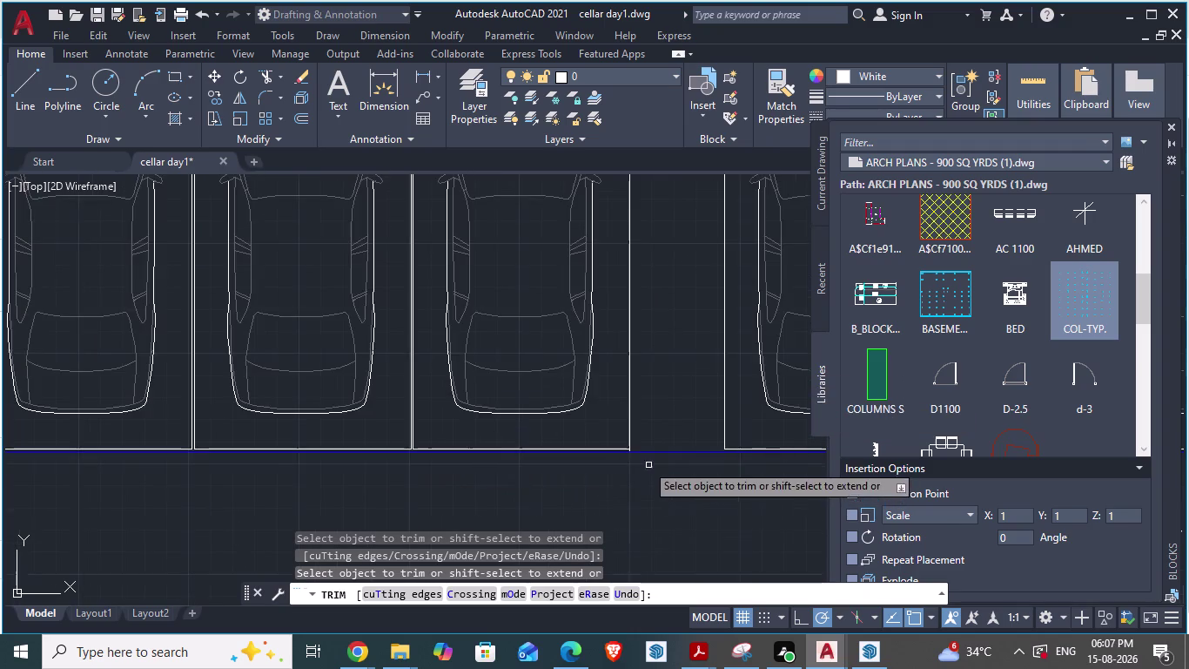
scroll(up, 3)
scroll(up, 3)
click(533, 380)
scroll(down, 3)
scroll(down, 3)
scroll(down, 3)
scroll(down, 3)
scroll(up, 3)
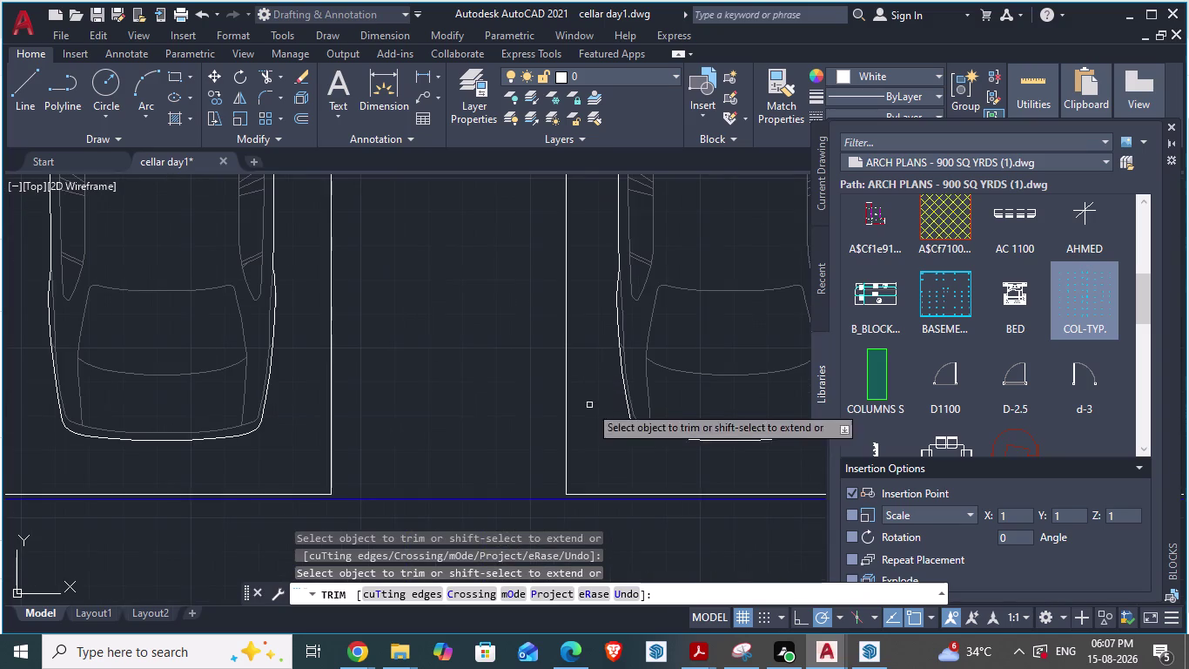
scroll(down, 3)
scroll(down, 3)
scroll(up, 3)
scroll(down, 3)
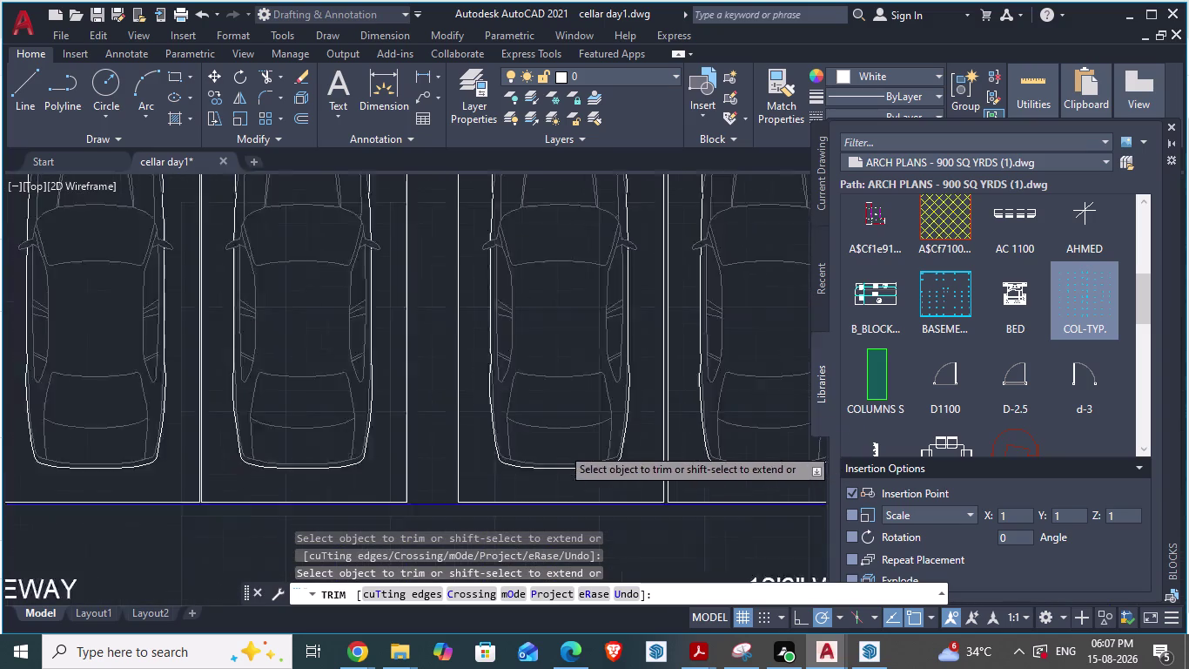
scroll(down, 3)
scroll(down, 3)
scroll(up, 3)
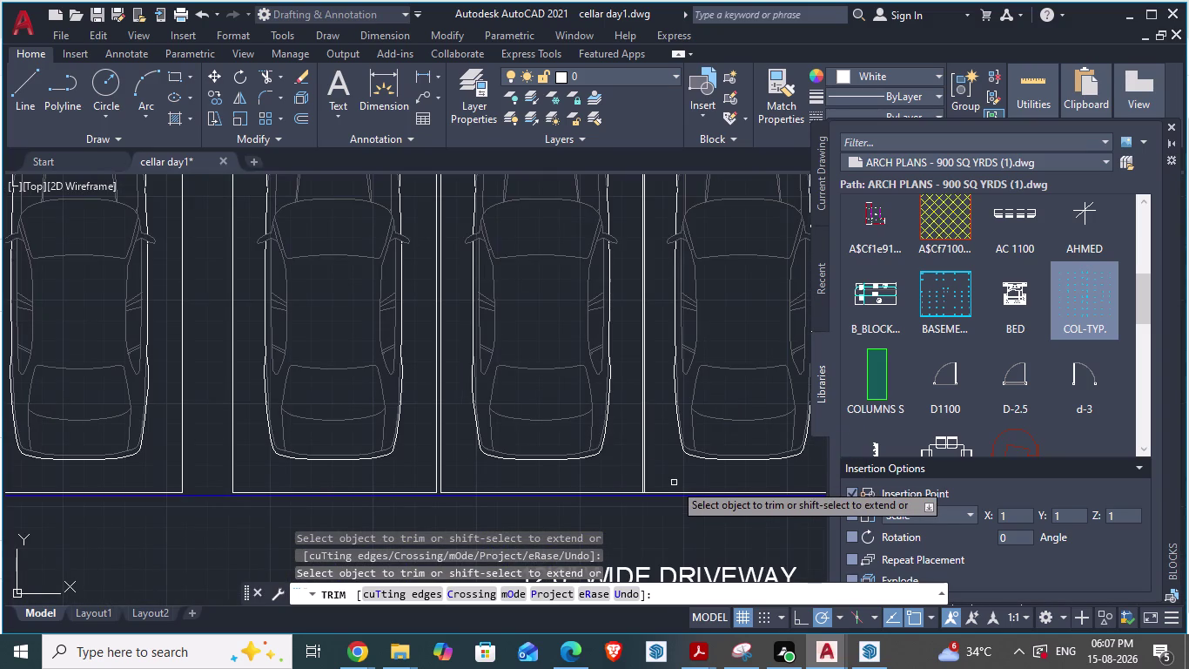
scroll(up, 3)
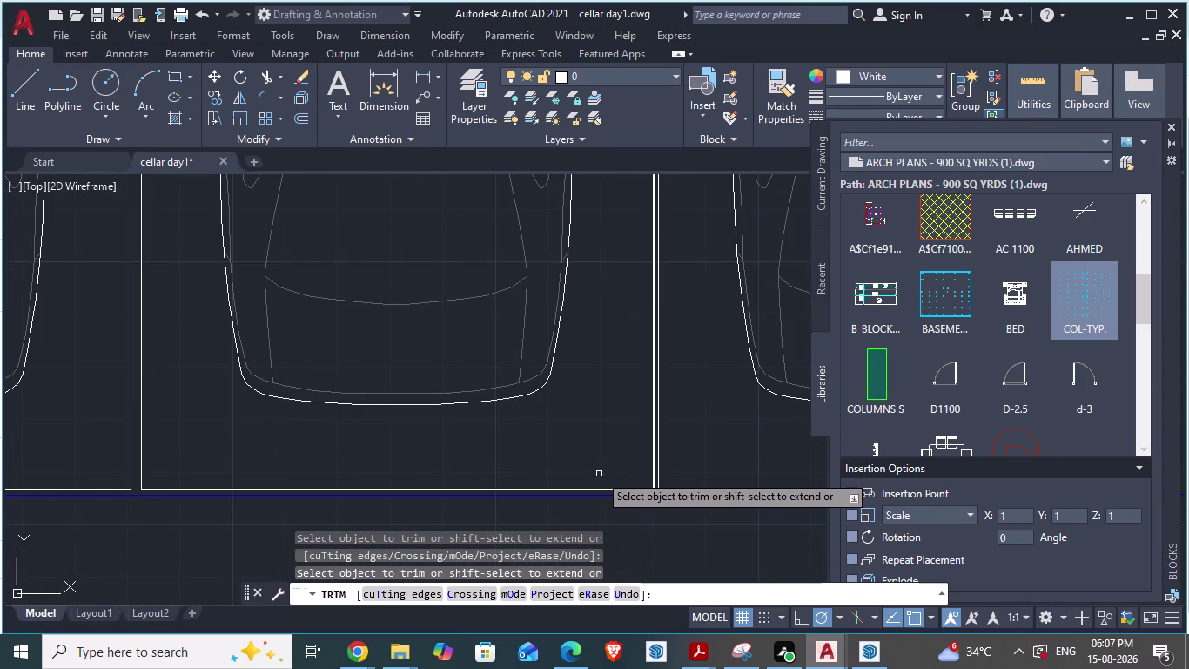
scroll(down, 3)
scroll(down, 3)
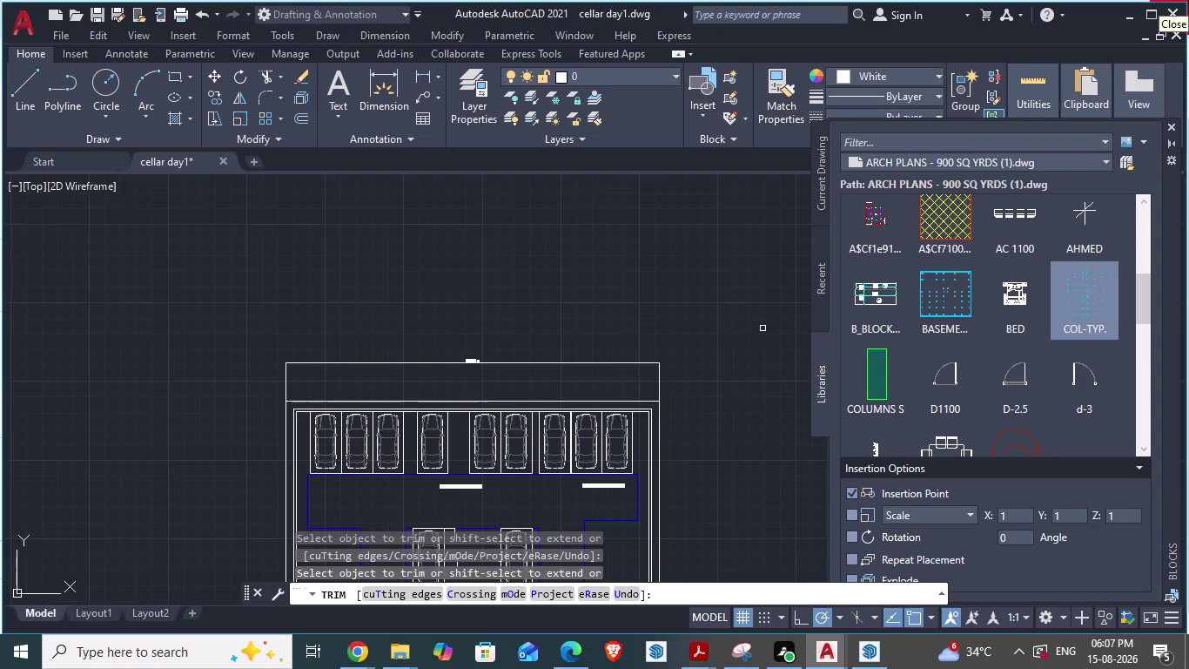
scroll(up, 3)
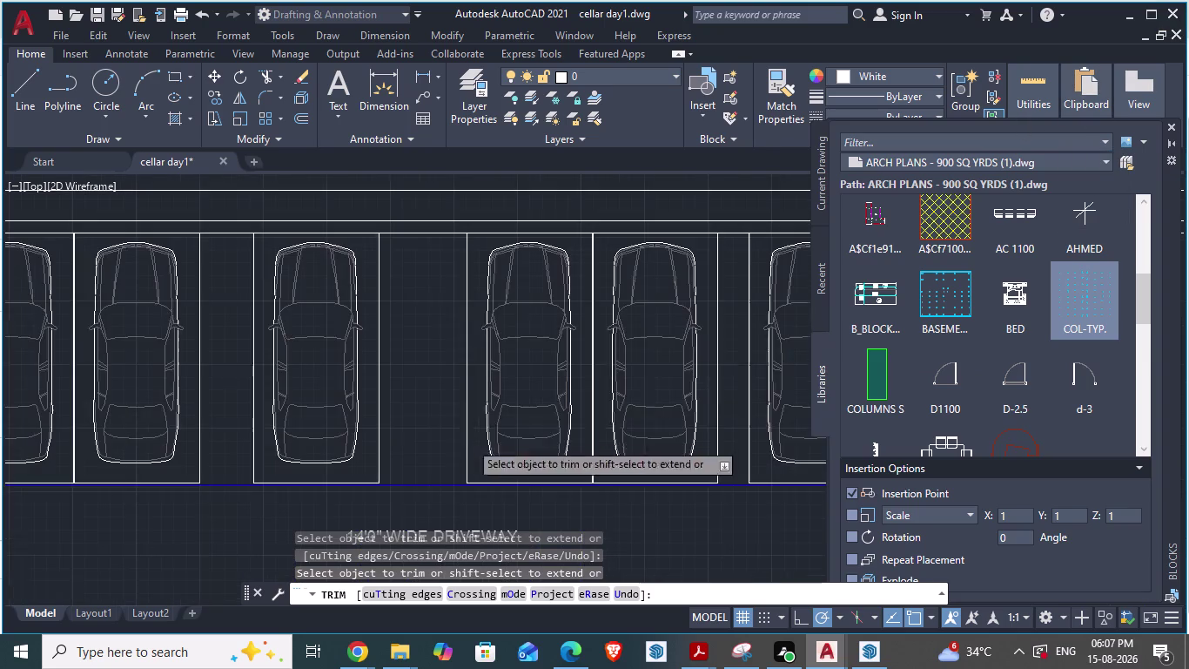
scroll(down, 3)
scroll(up, 3)
scroll(down, 3)
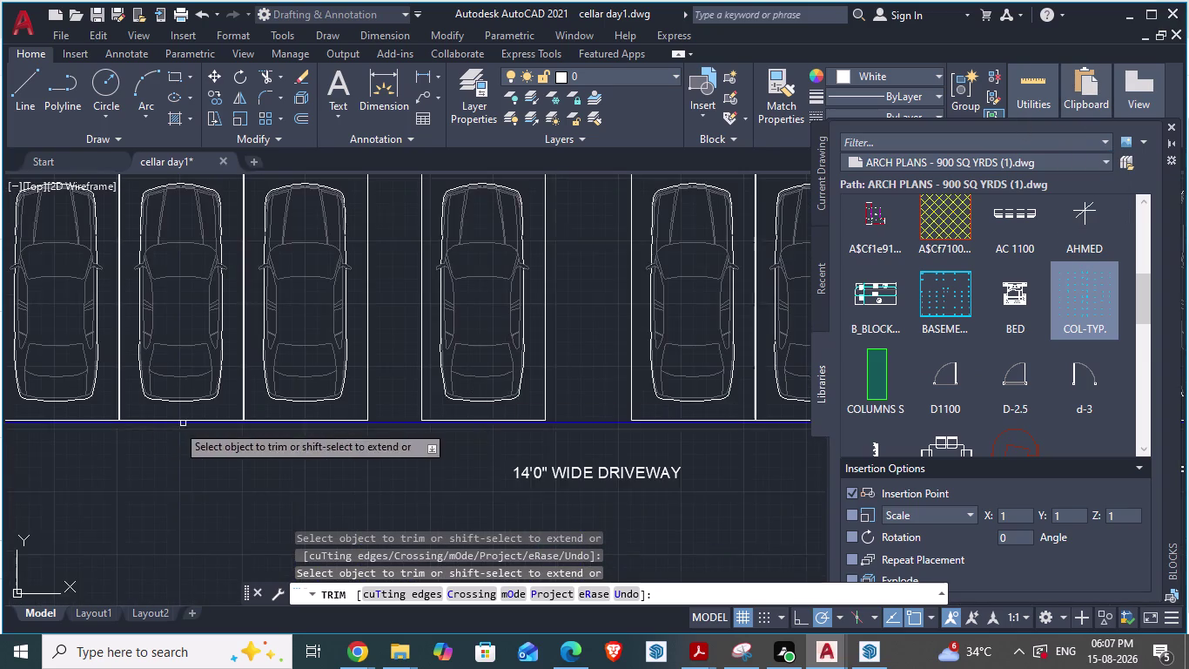
scroll(up, 3)
scroll(down, 3)
scroll(up, 3)
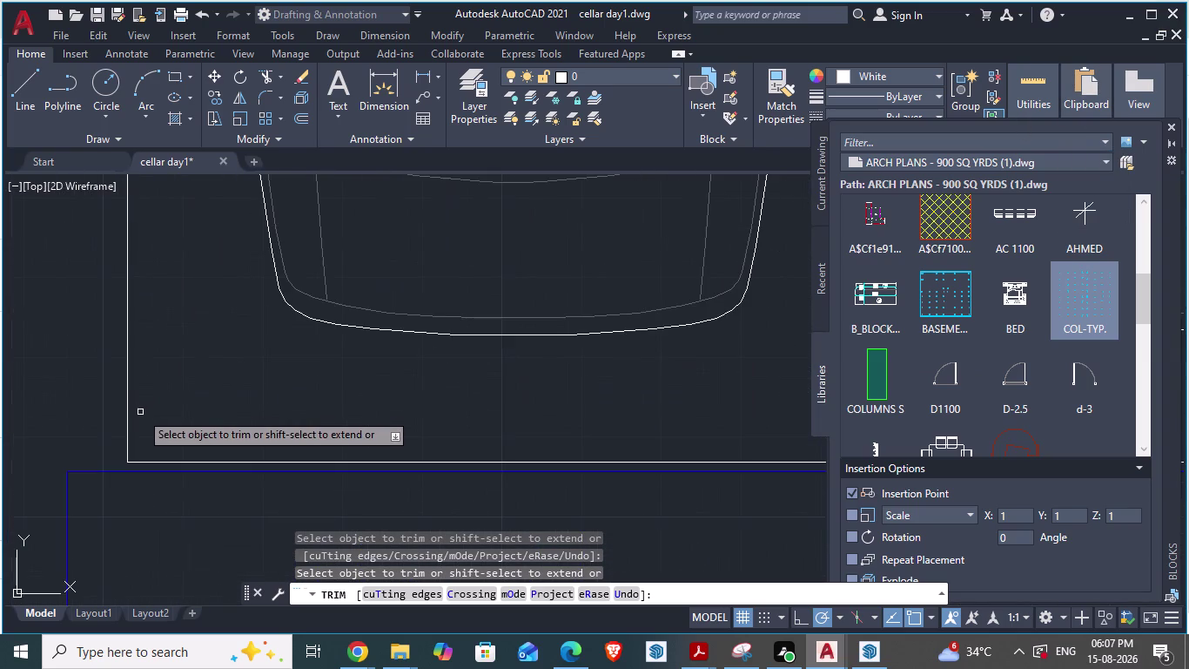
scroll(down, 3)
scroll(up, 3)
scroll(up, 3)
scroll(down, 3)
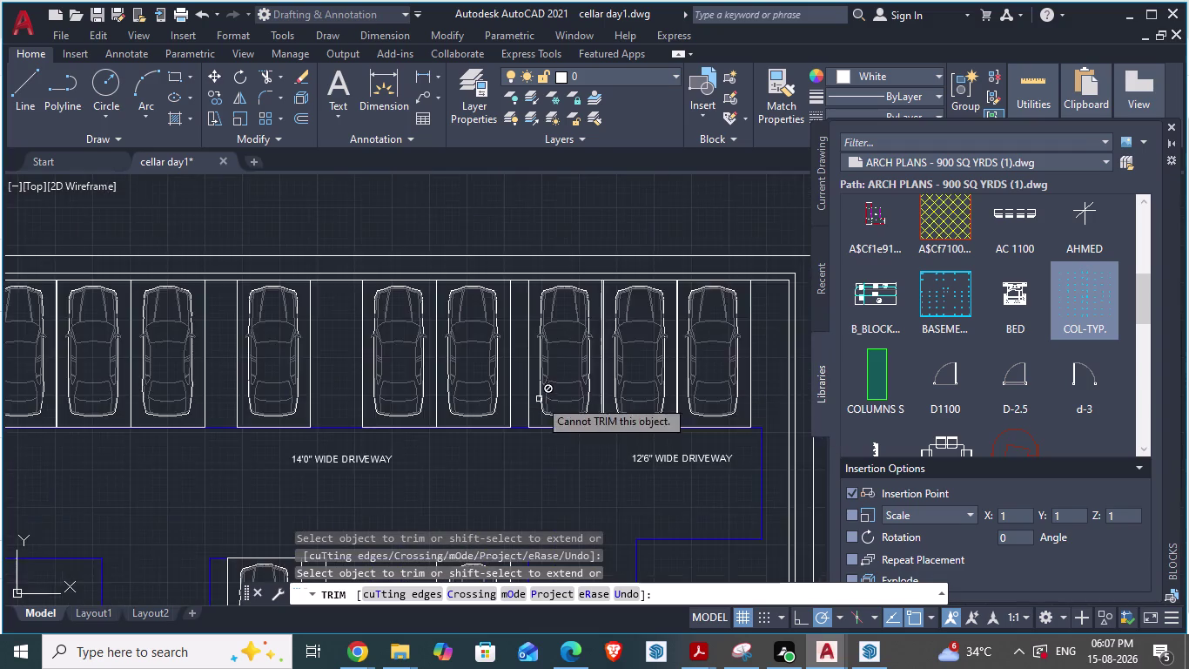
scroll(up, 3)
scroll(down, 3)
scroll(up, 3)
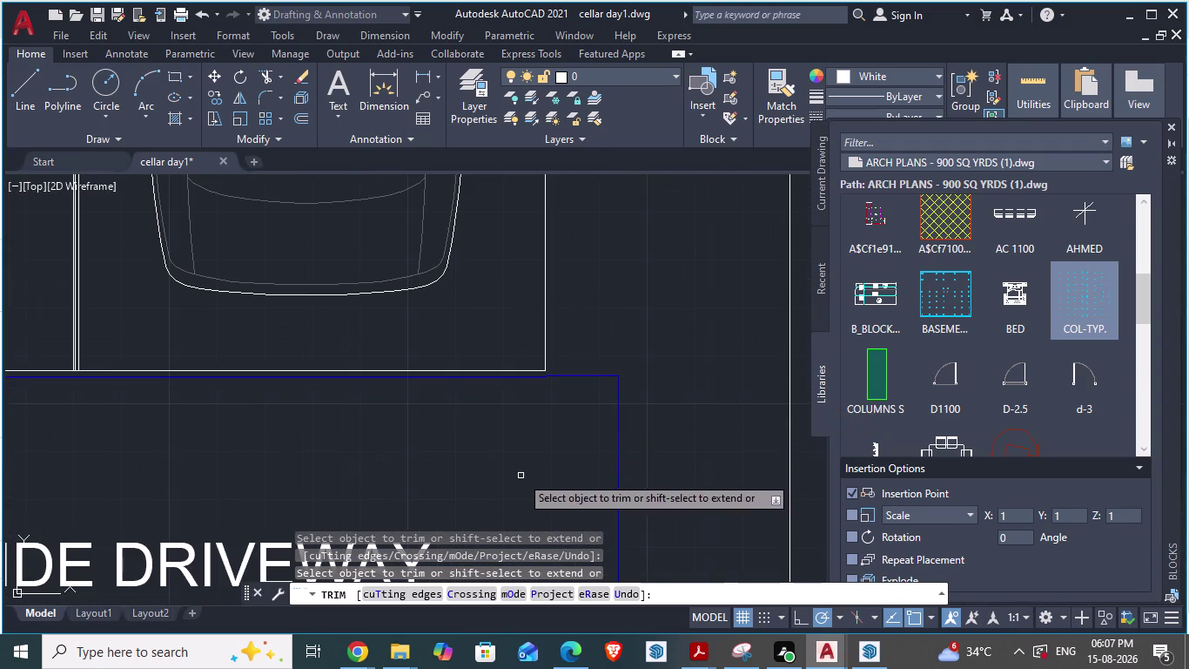
scroll(down, 3)
scroll(down, 3)
scroll(up, 3)
scroll(down, 3)
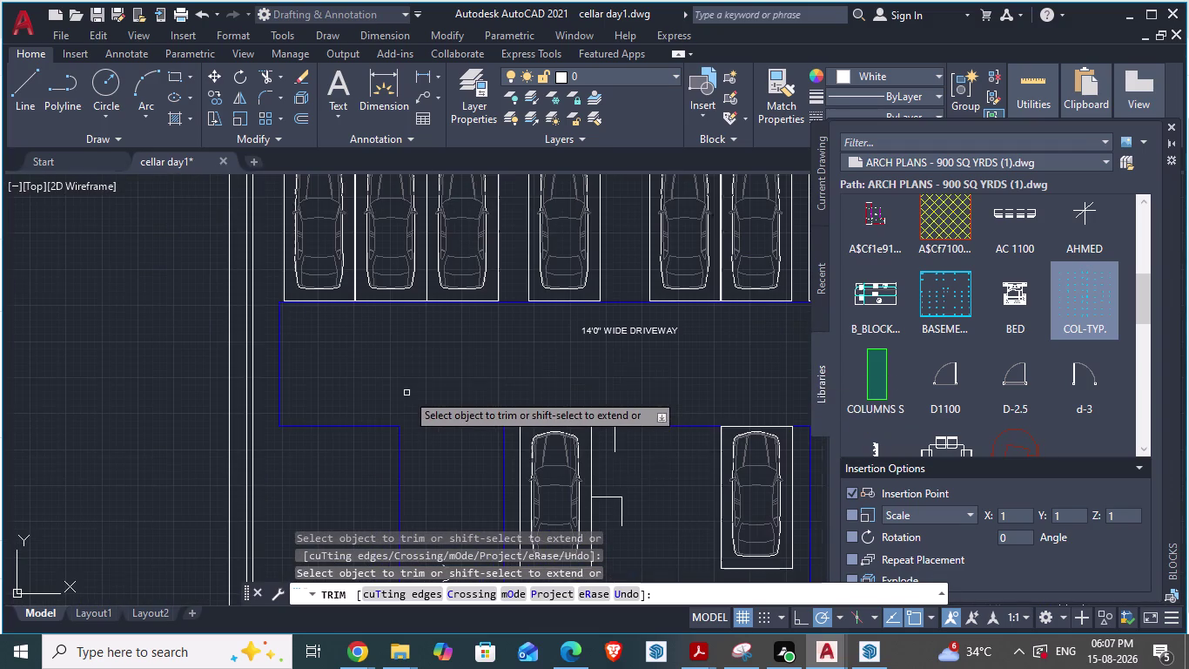
key(Escape)
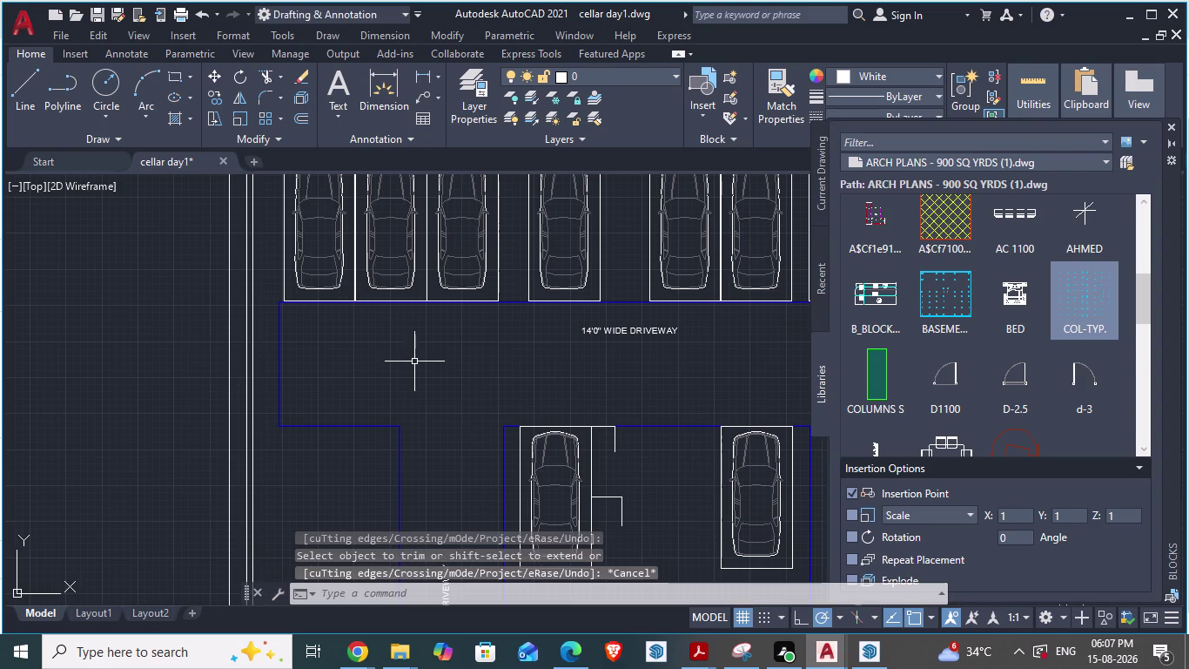
Select the blue driveway outline and cancel the stray selection box.
click(367, 425)
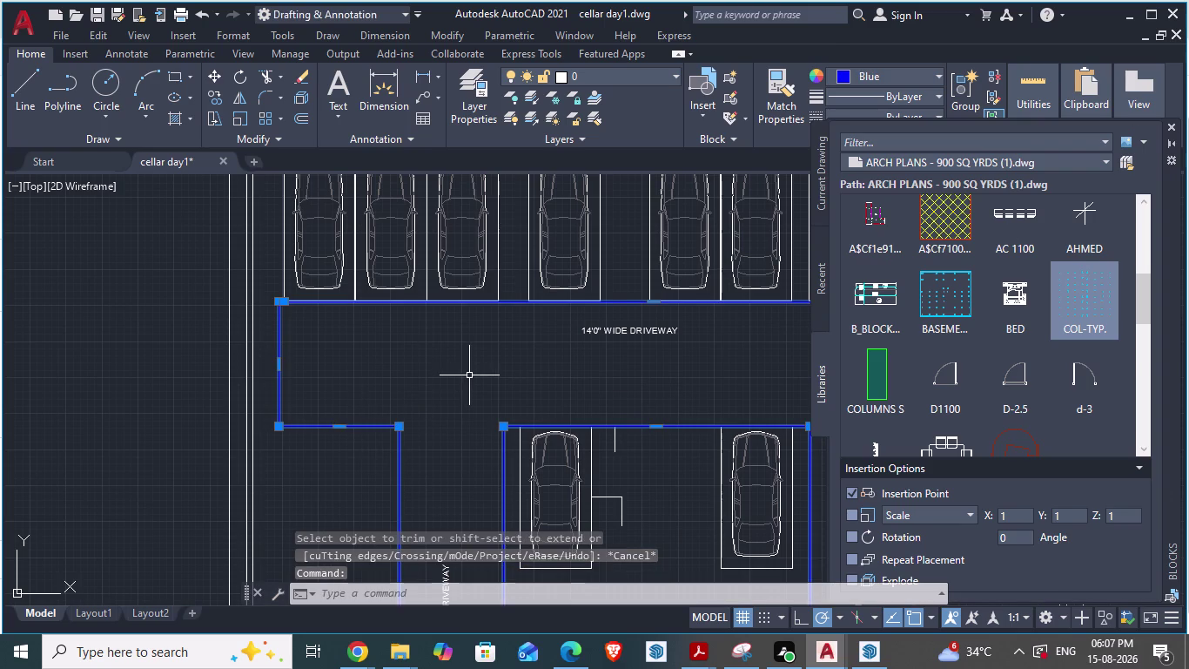
scroll(down, 3)
scroll(up, 3)
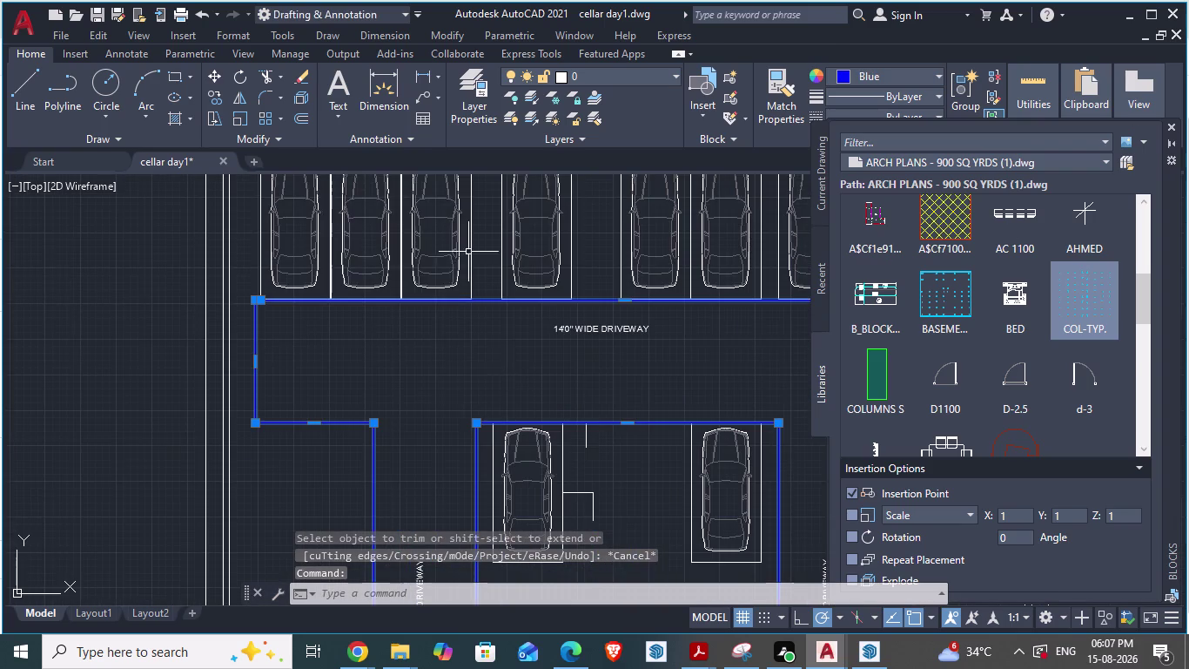
click(406, 381)
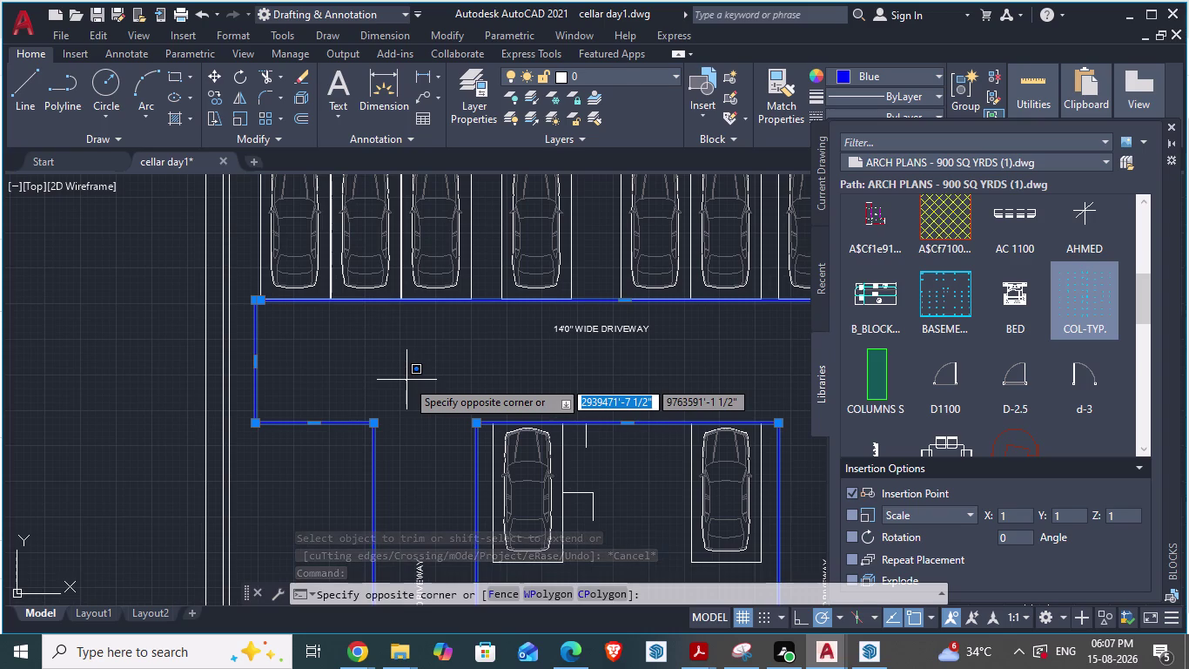
key(Escape)
Try hatching inside the driveway, then cancel after the boundary error.
key(h)
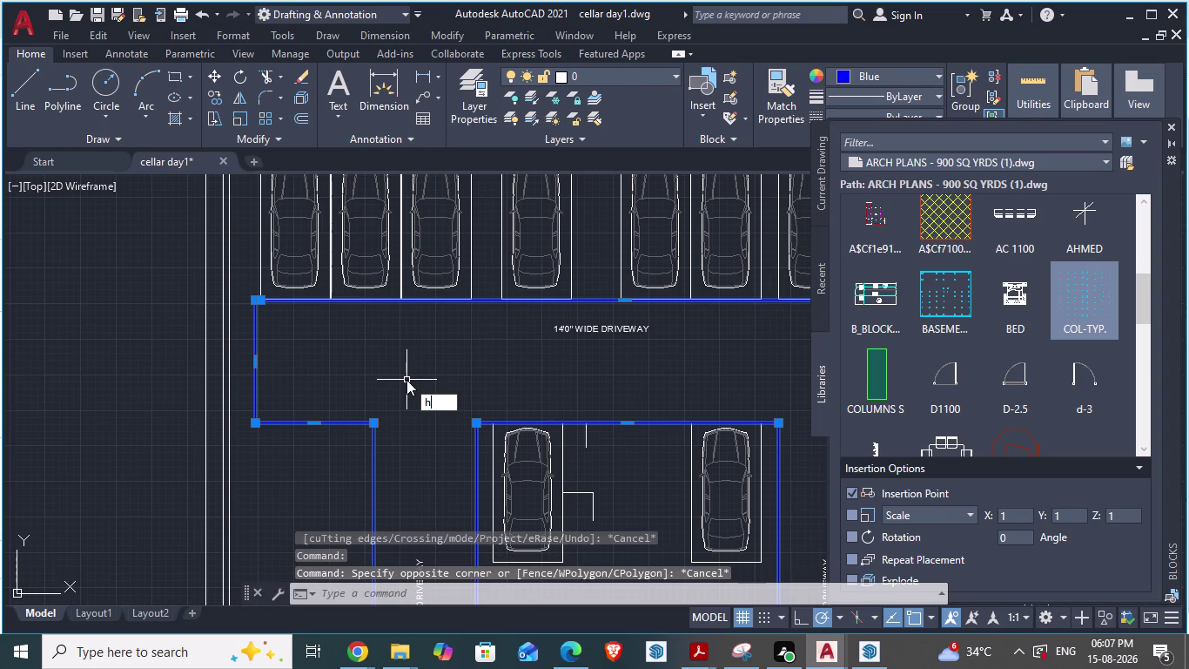
key(Return)
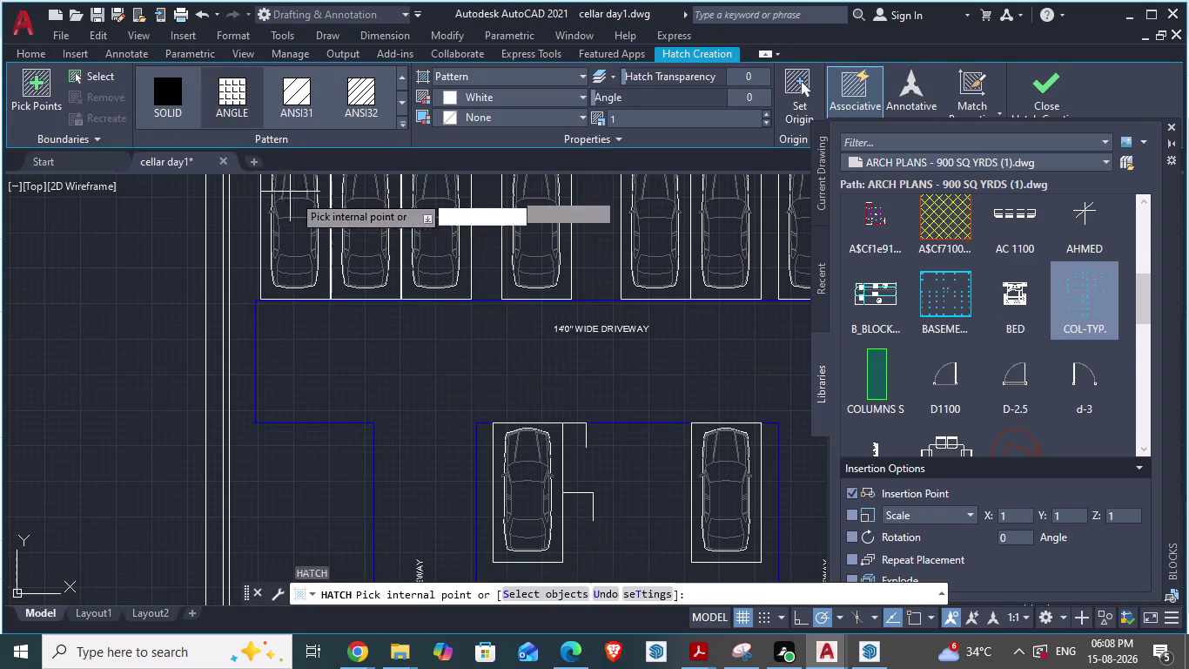
click(371, 363)
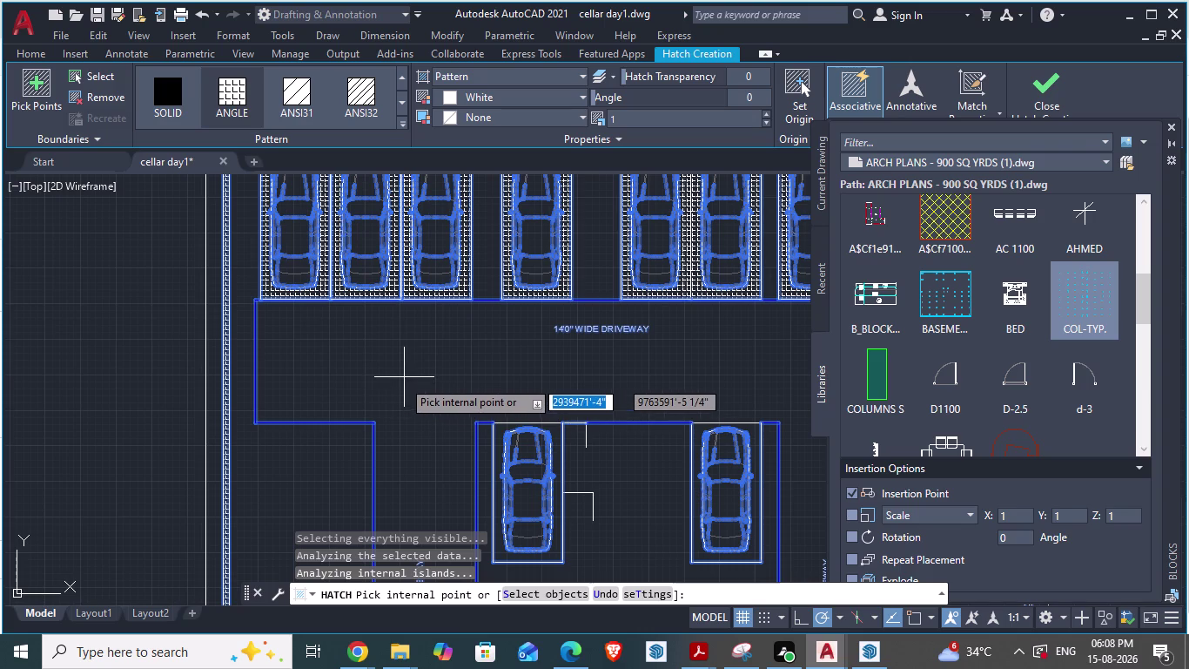
scroll(up, 3)
scroll(down, 3)
scroll(down, 3)
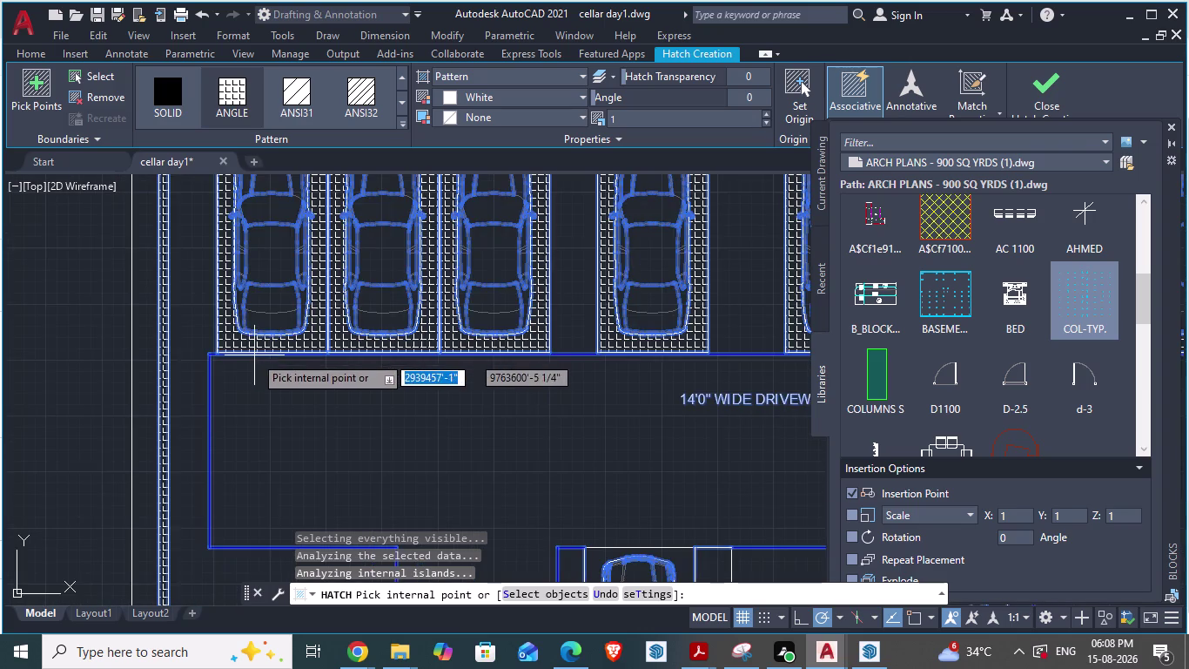
scroll(down, 3)
scroll(down, 3)
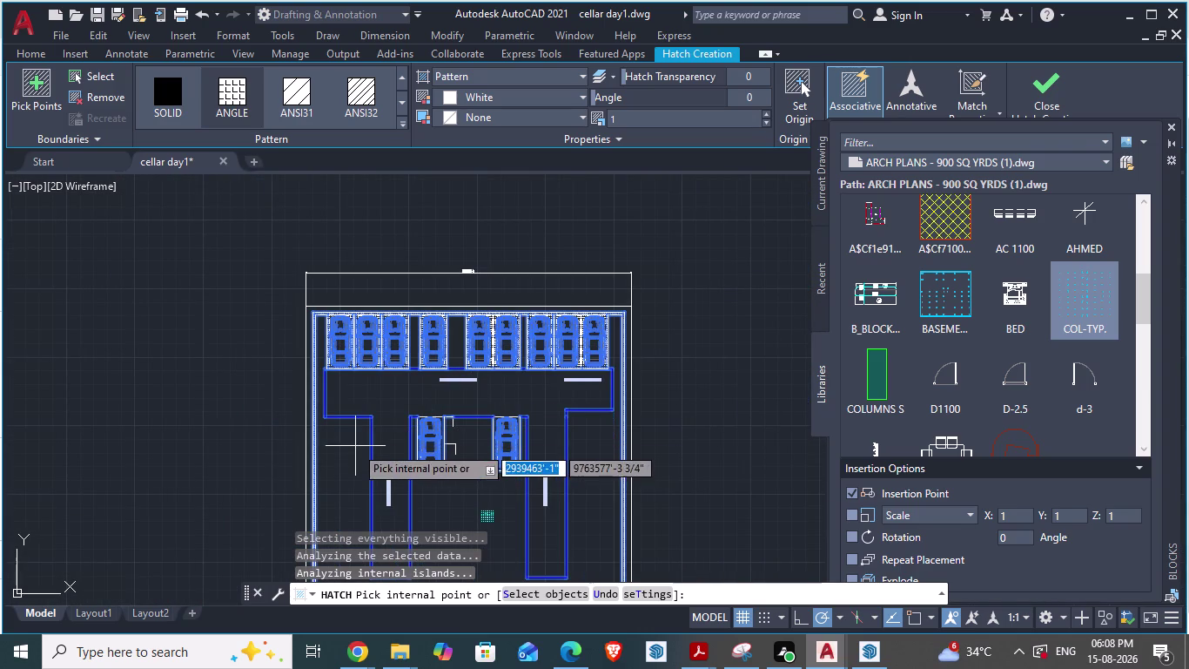
key(ctrl+z)
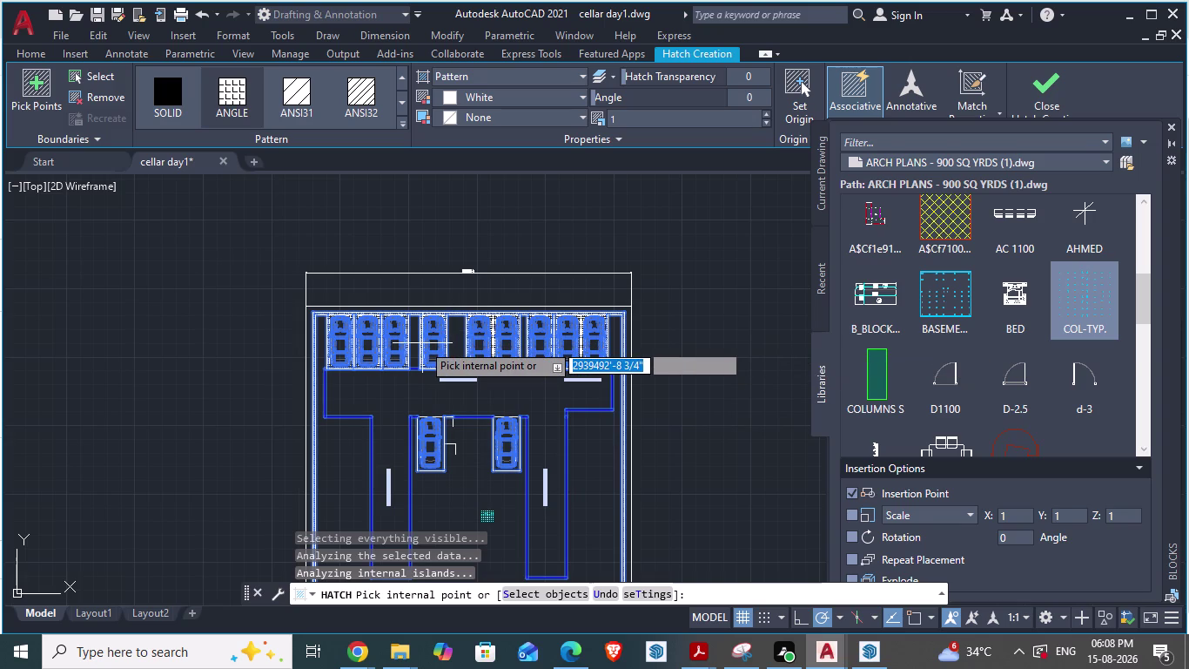
scroll(up, 3)
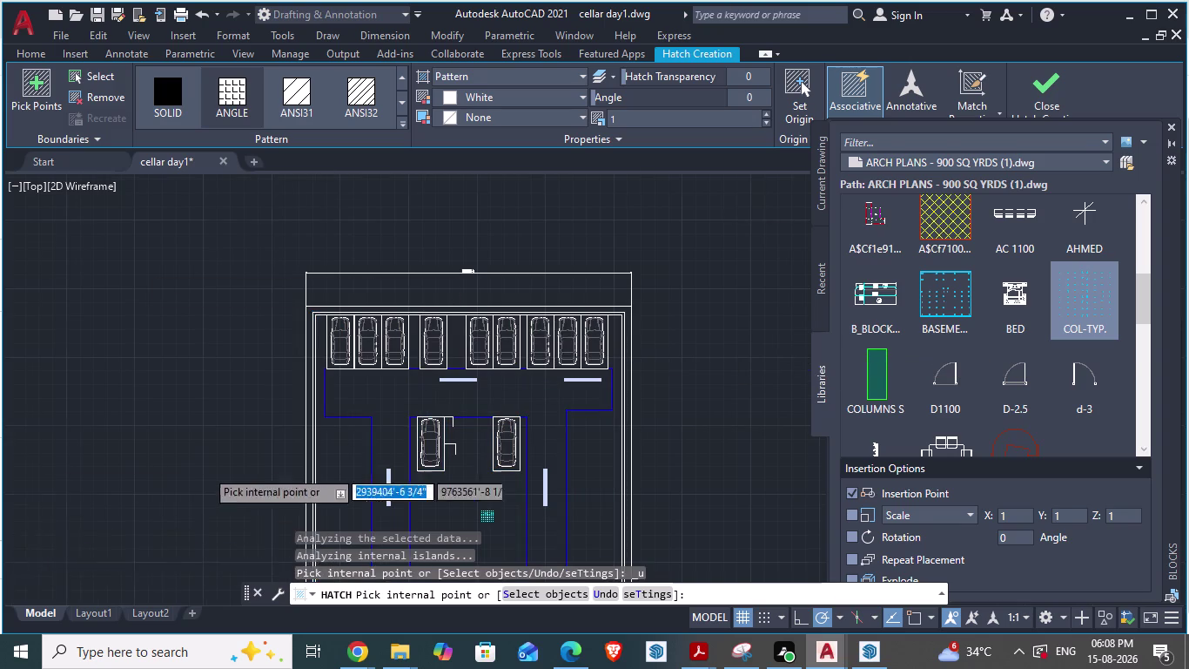
scroll(up, 3)
key(Escape)
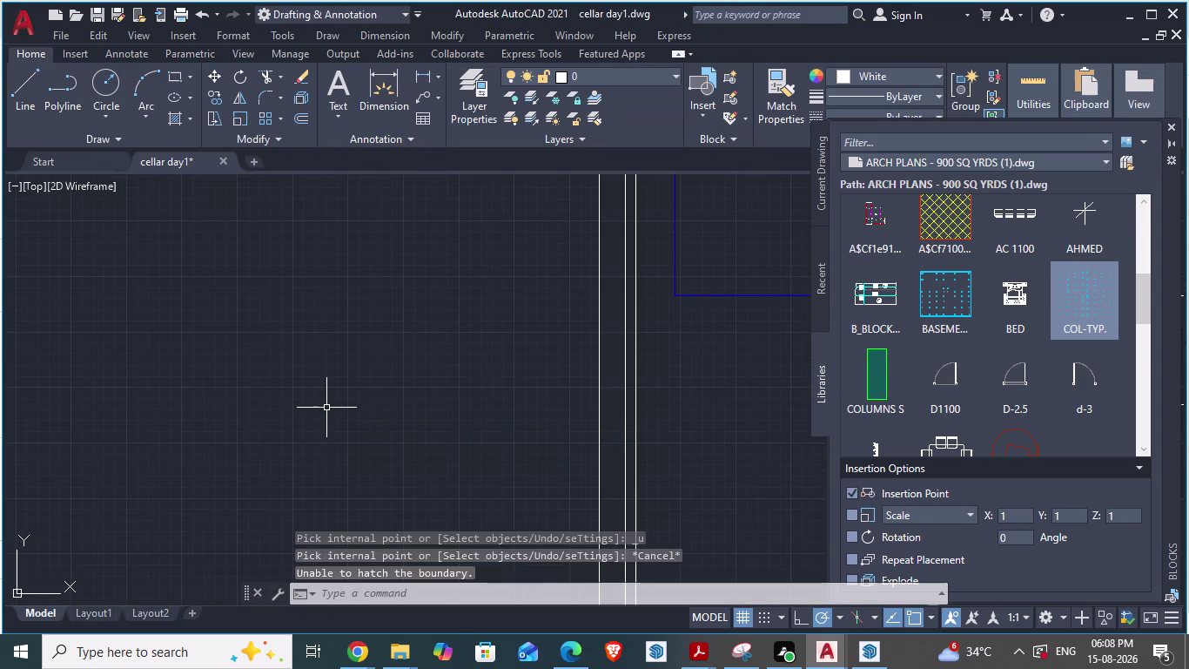
scroll(down, 3)
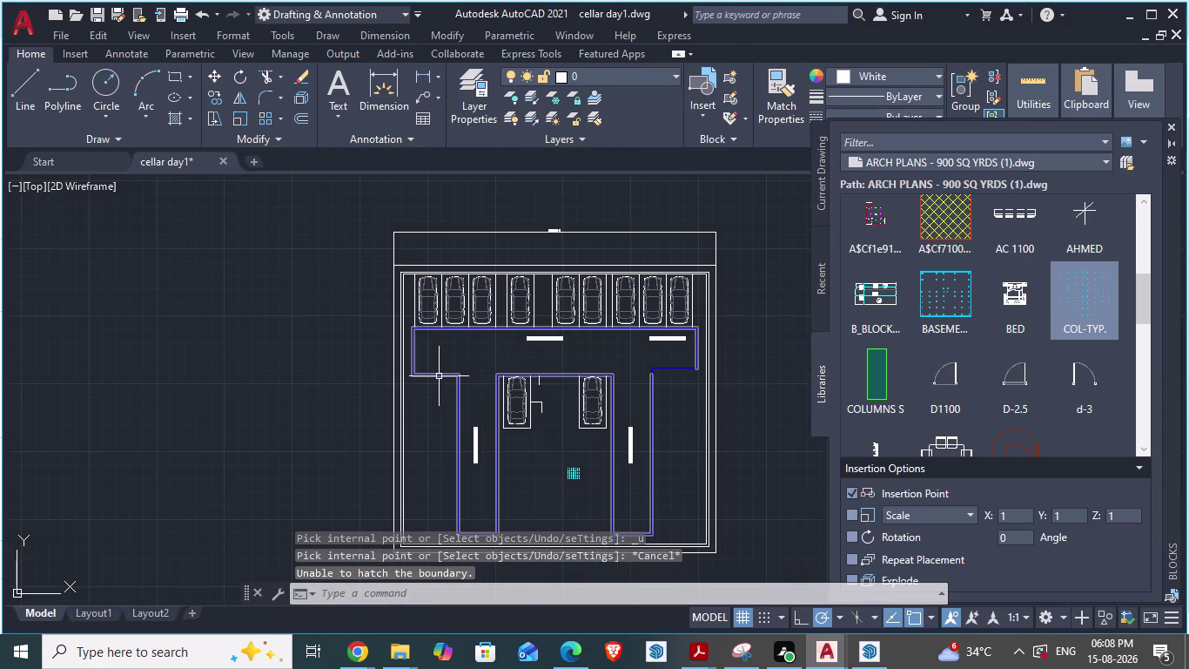
Select the blue driveway outline and zoom around to inspect its separate pieces.
click(439, 376)
scroll(up, 3)
scroll(down, 3)
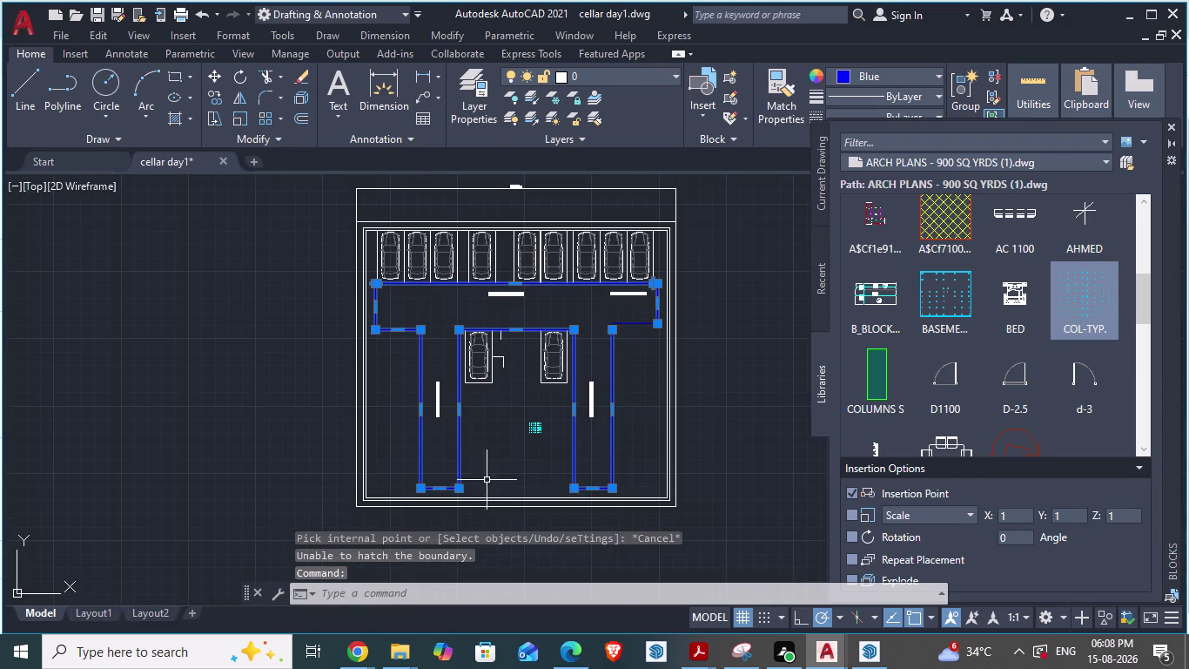
scroll(up, 3)
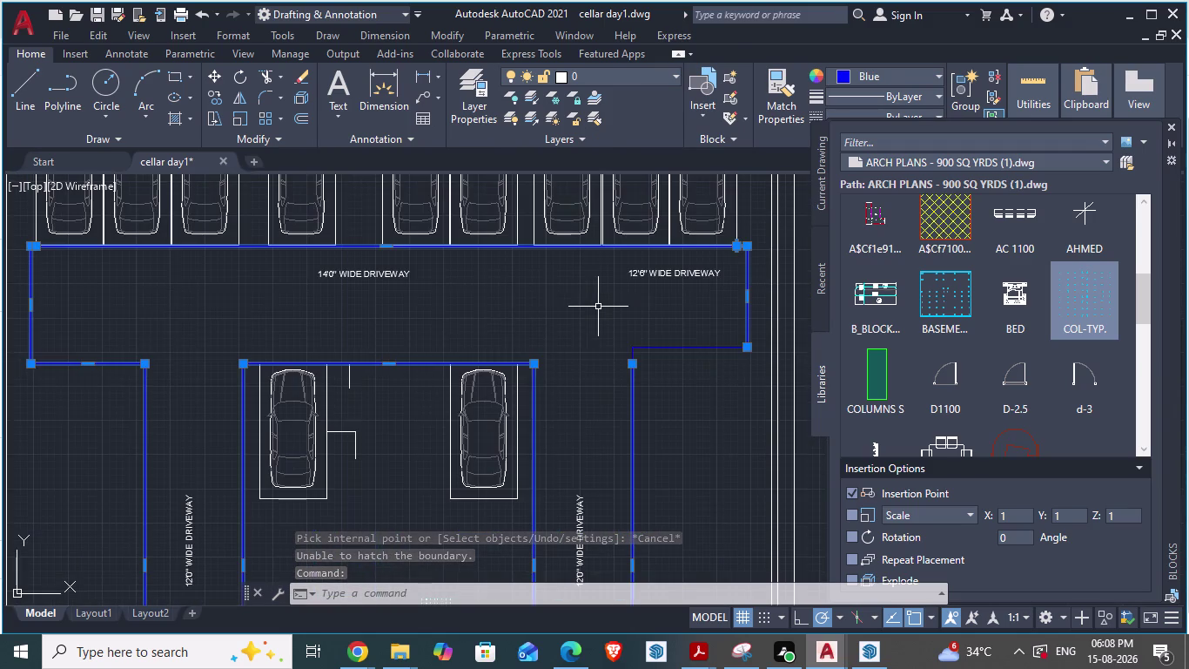
scroll(up, 3)
scroll(up, 3)
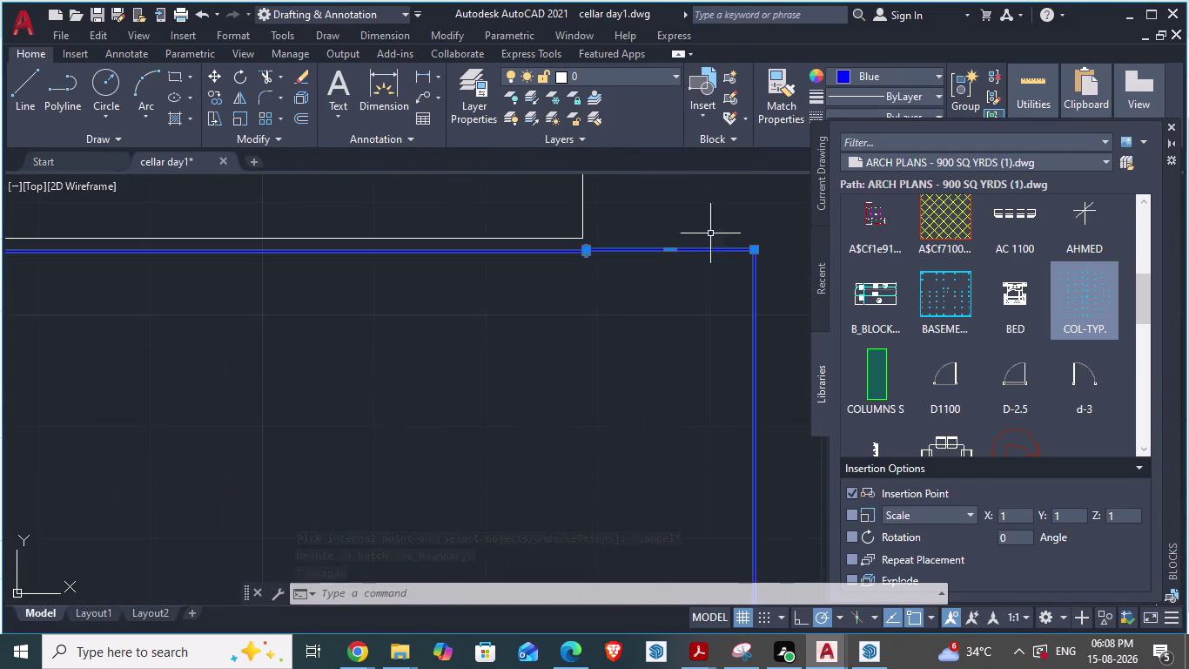
scroll(up, 3)
scroll(down, 3)
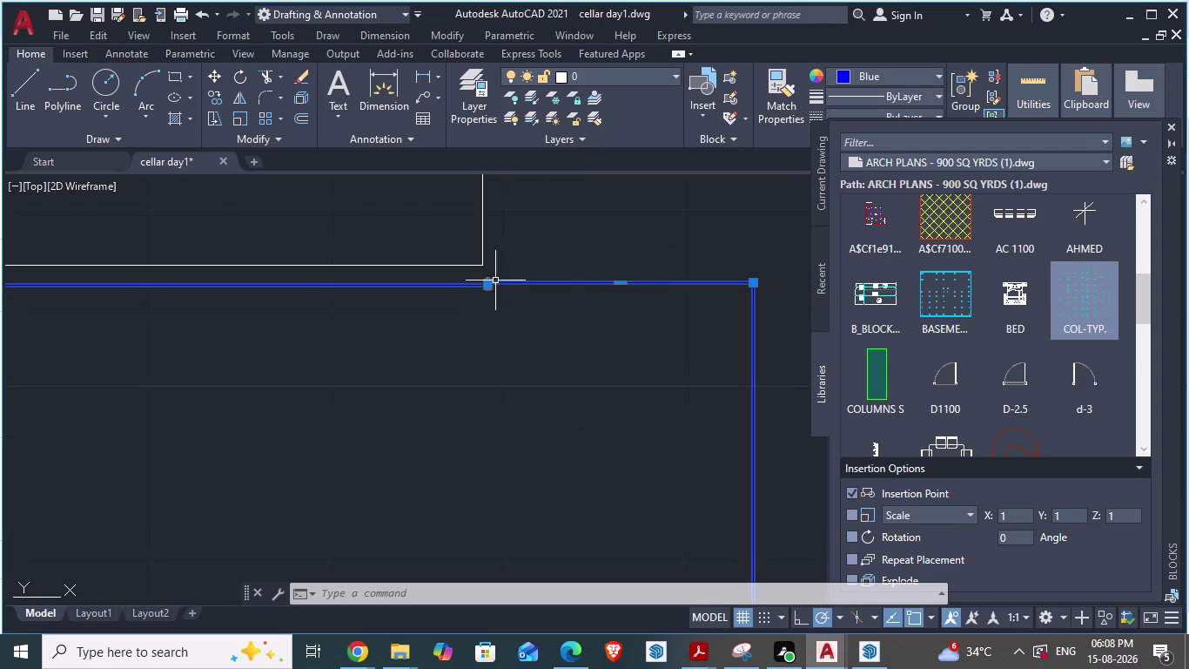
scroll(down, 3)
scroll(down, 3)
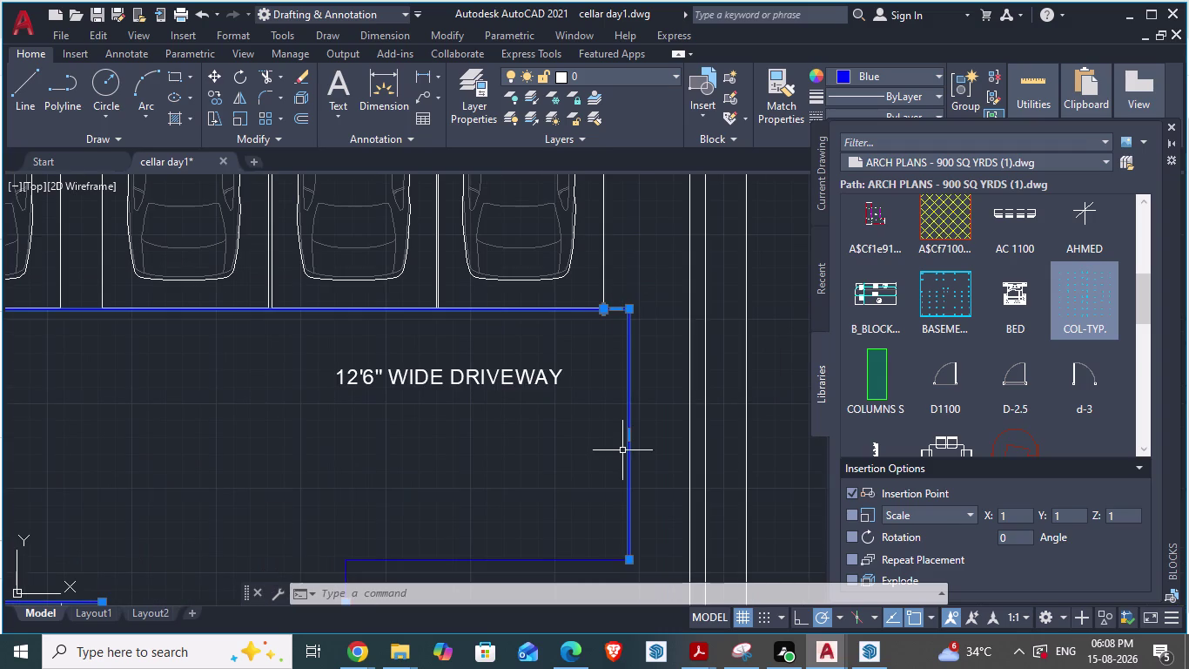
scroll(down, 3)
scroll(up, 3)
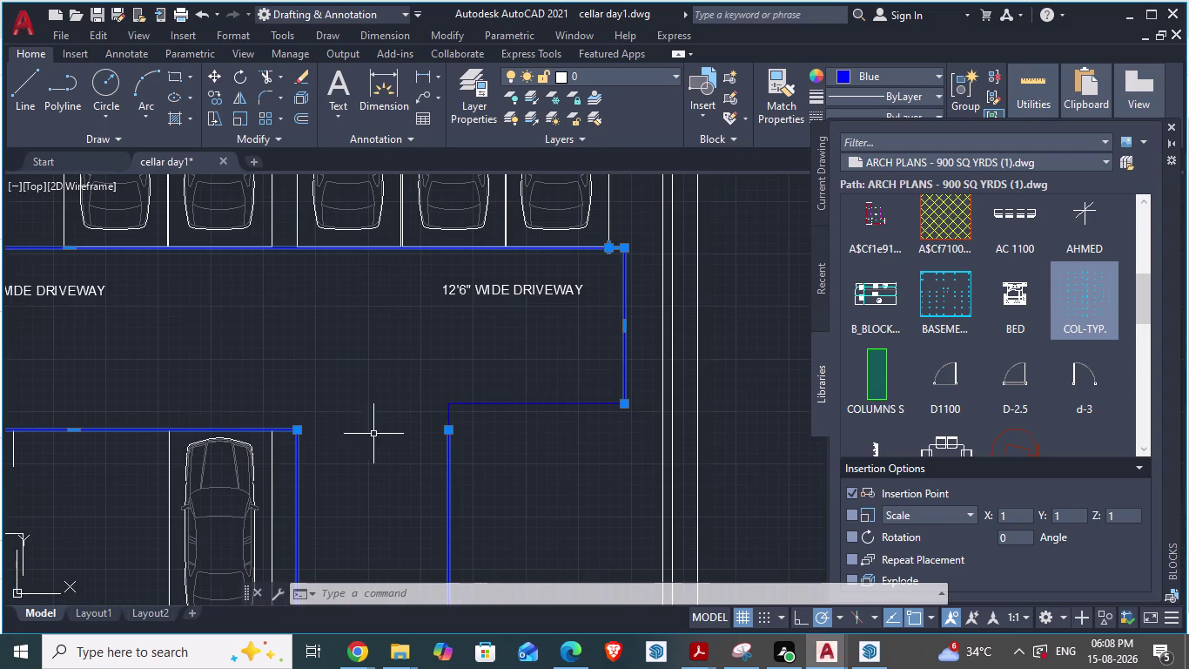
scroll(up, 3)
scroll(up, 3)
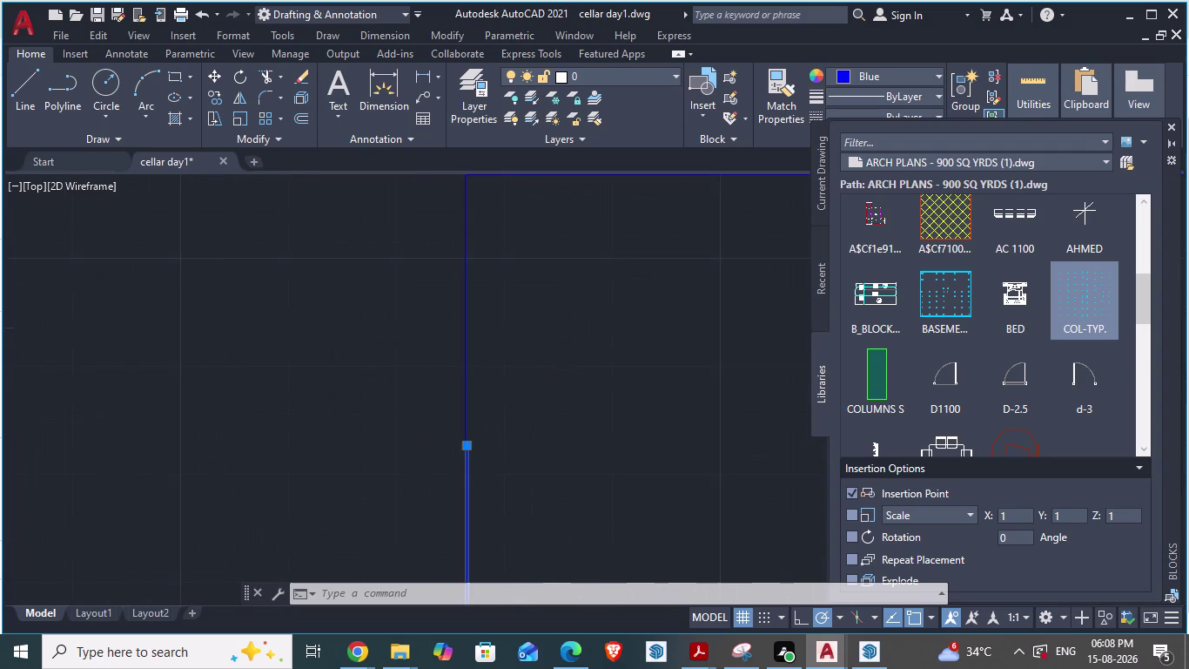
scroll(down, 3)
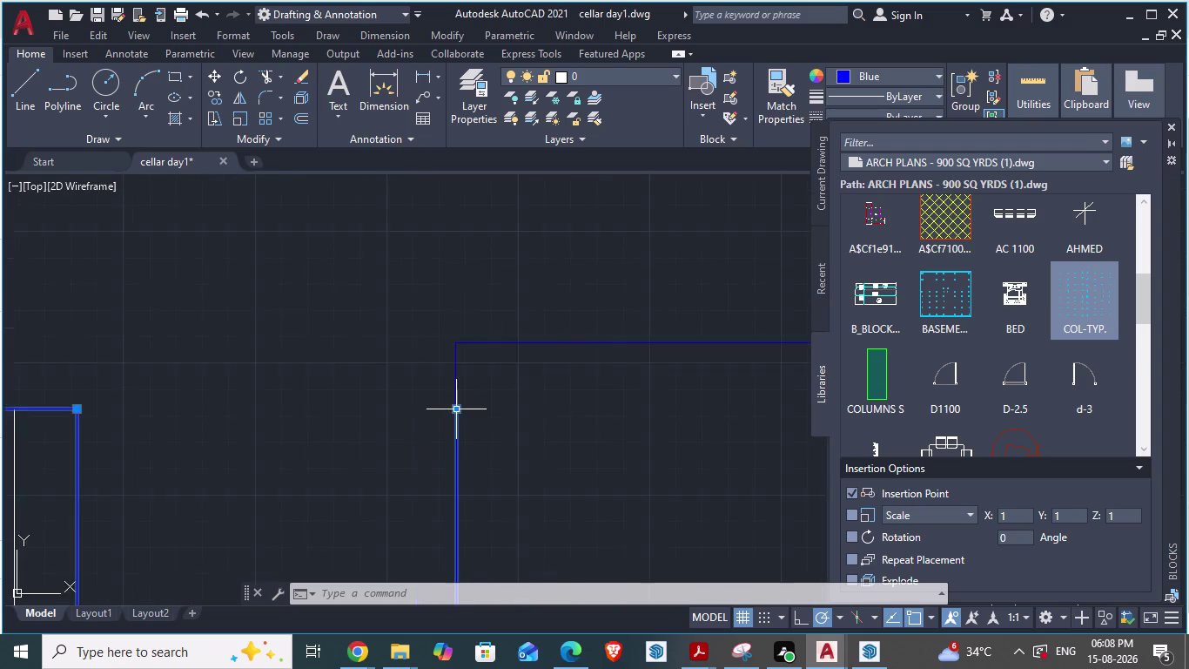
scroll(down, 3)
scroll(up, 3)
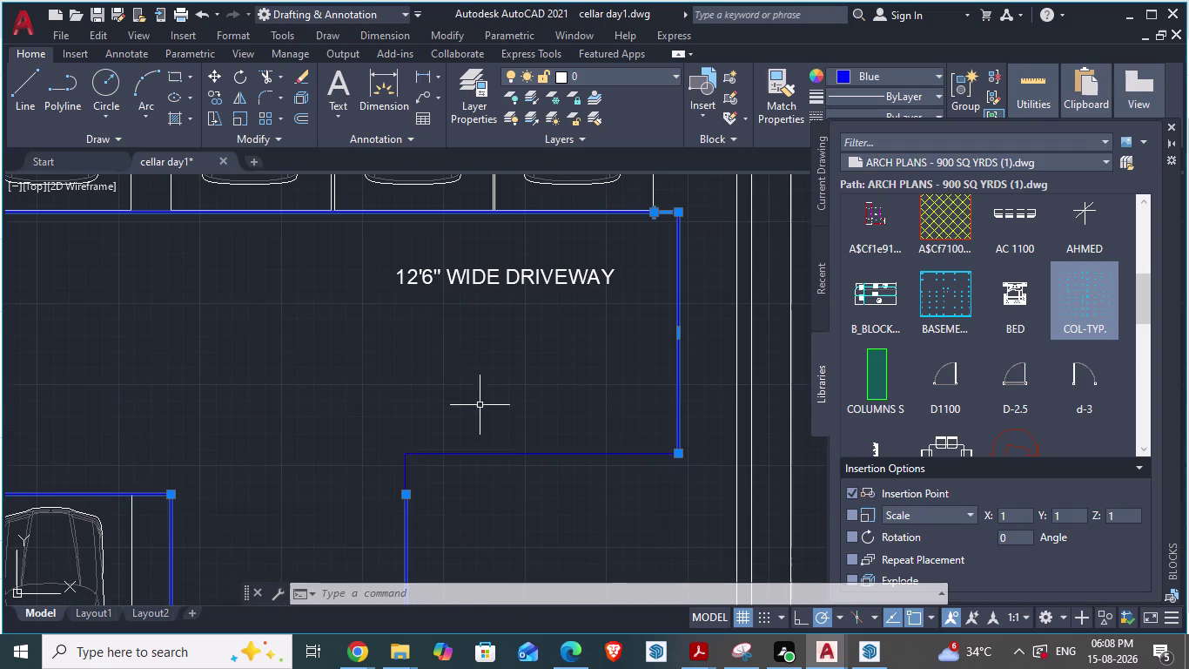
Add the short outline piece and JOIN both pieces, then verify the result.
click(480, 453)
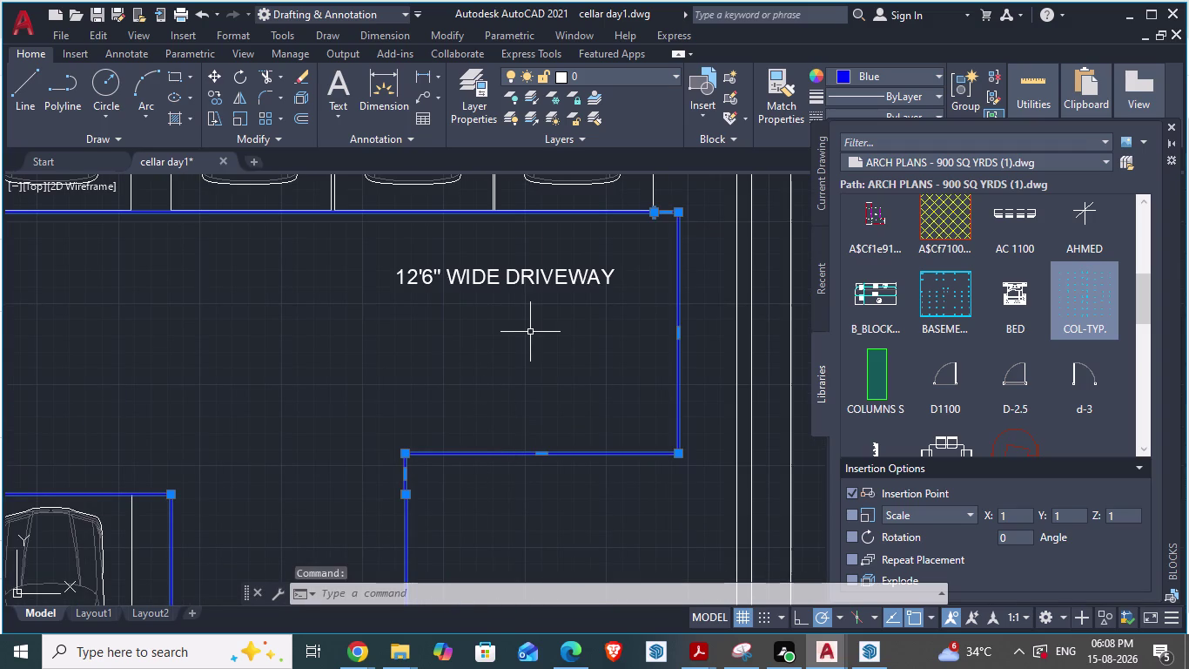
text(jo)
text(in)
key(Return)
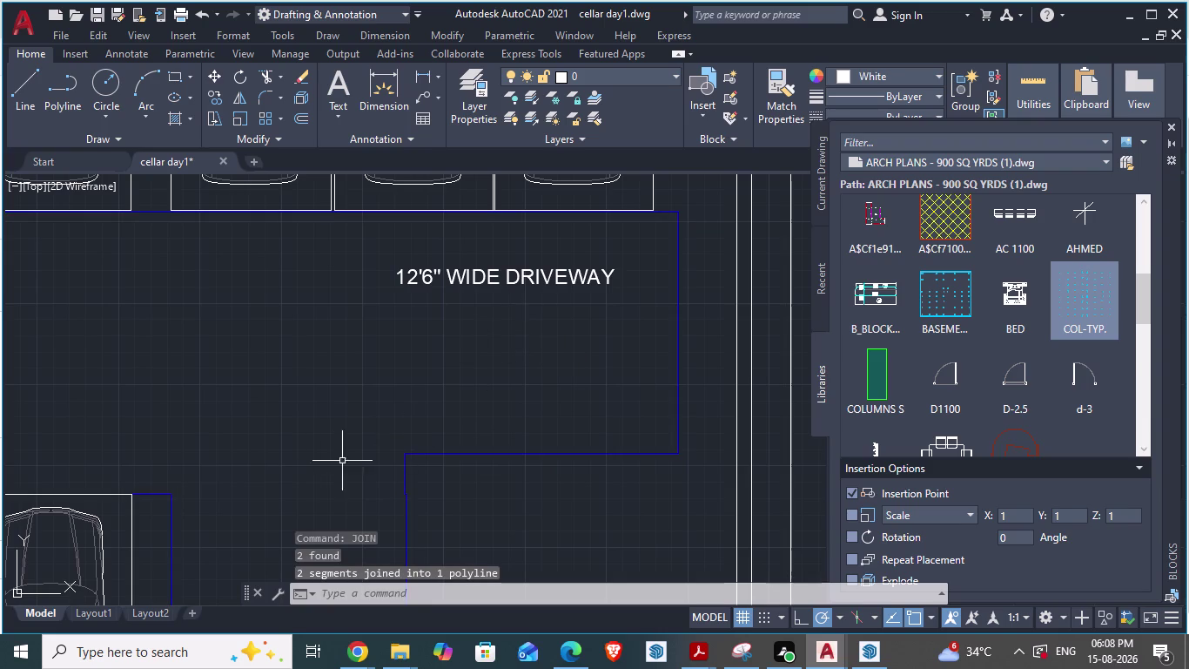
click(462, 456)
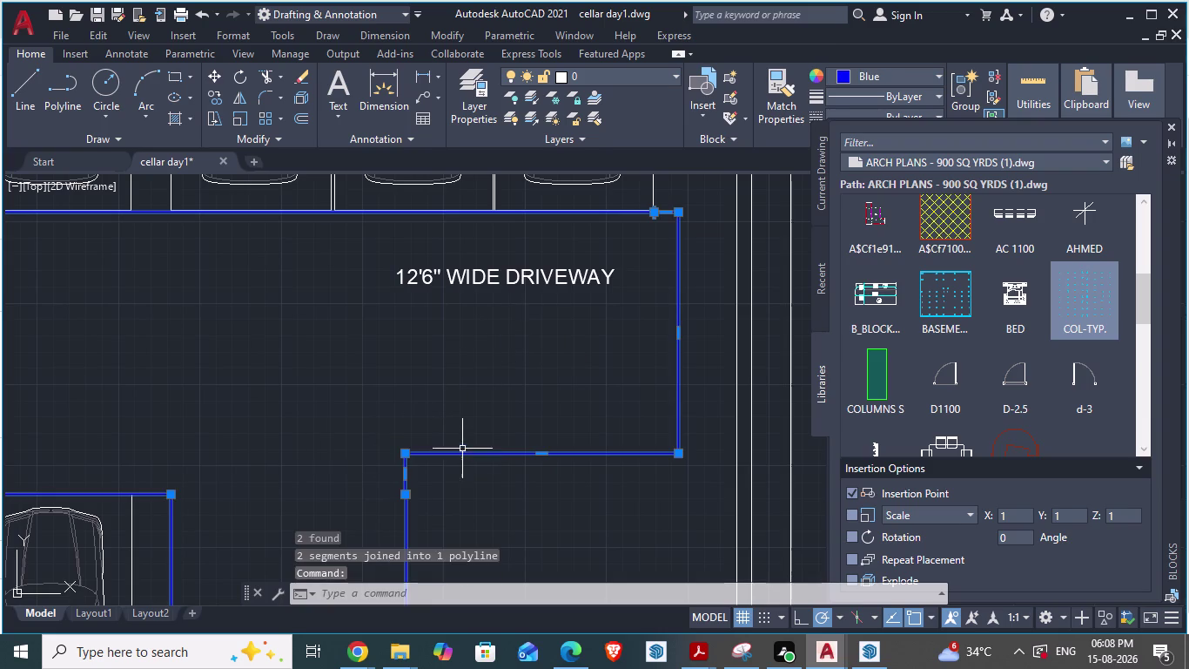
scroll(down, 3)
scroll(up, 3)
Start a hatch and pick inside the 14'0" wide driveway to preview a grid fill.
click(495, 368)
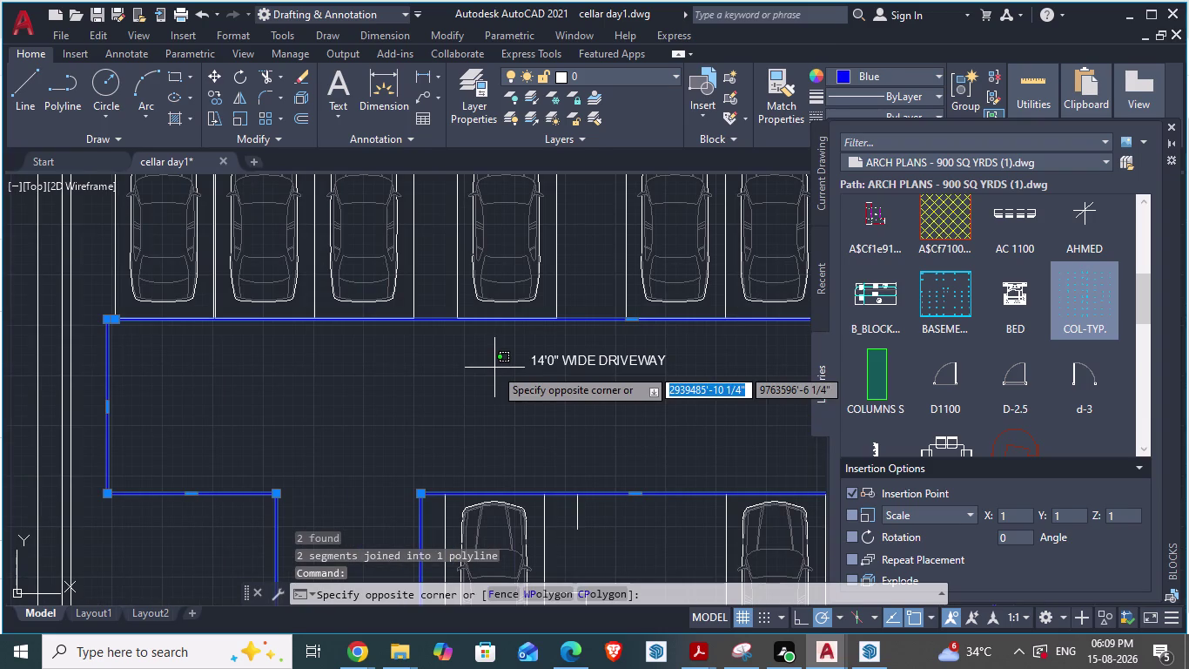
key(Escape)
key(h)
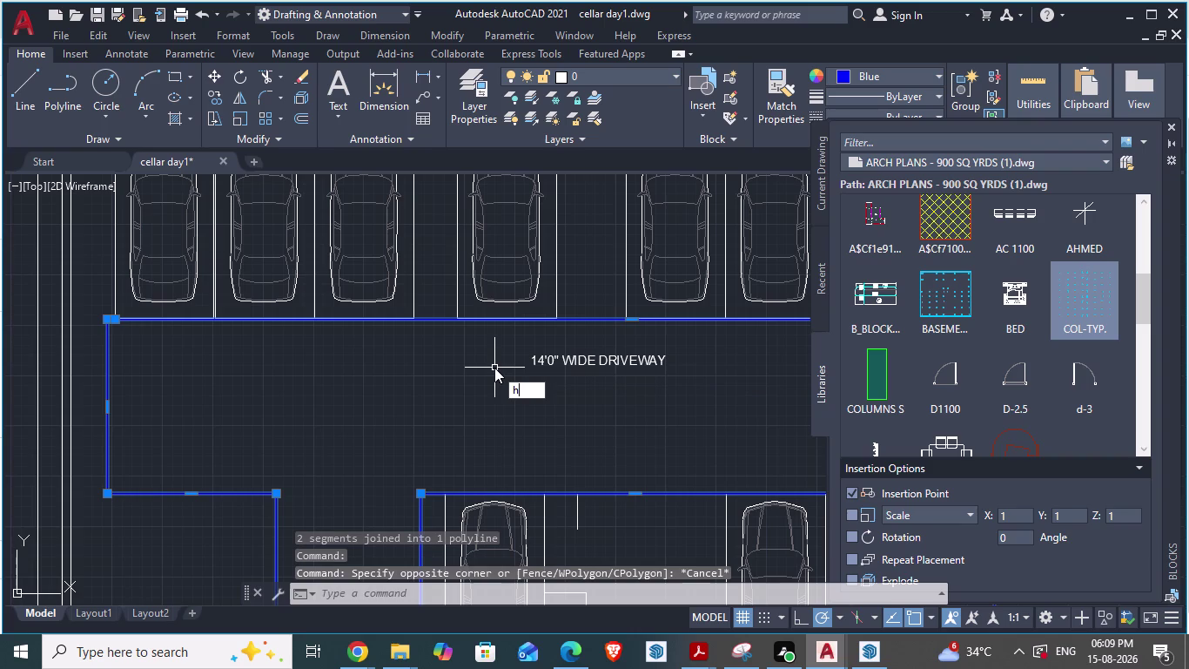
key(Return)
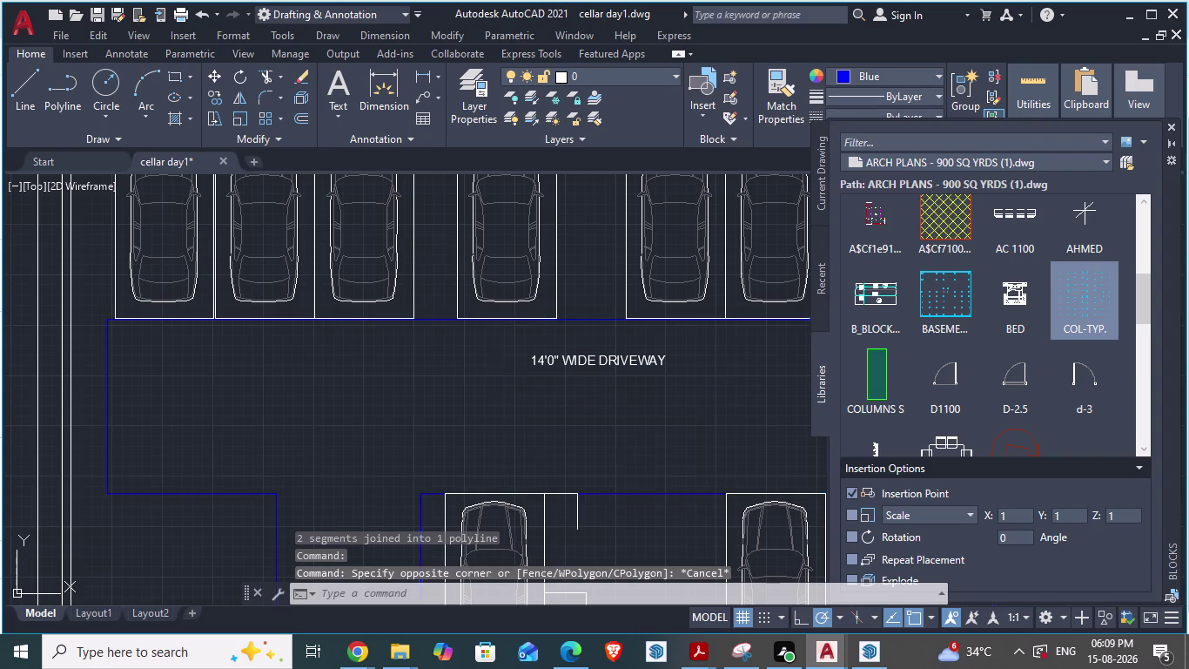
click(325, 417)
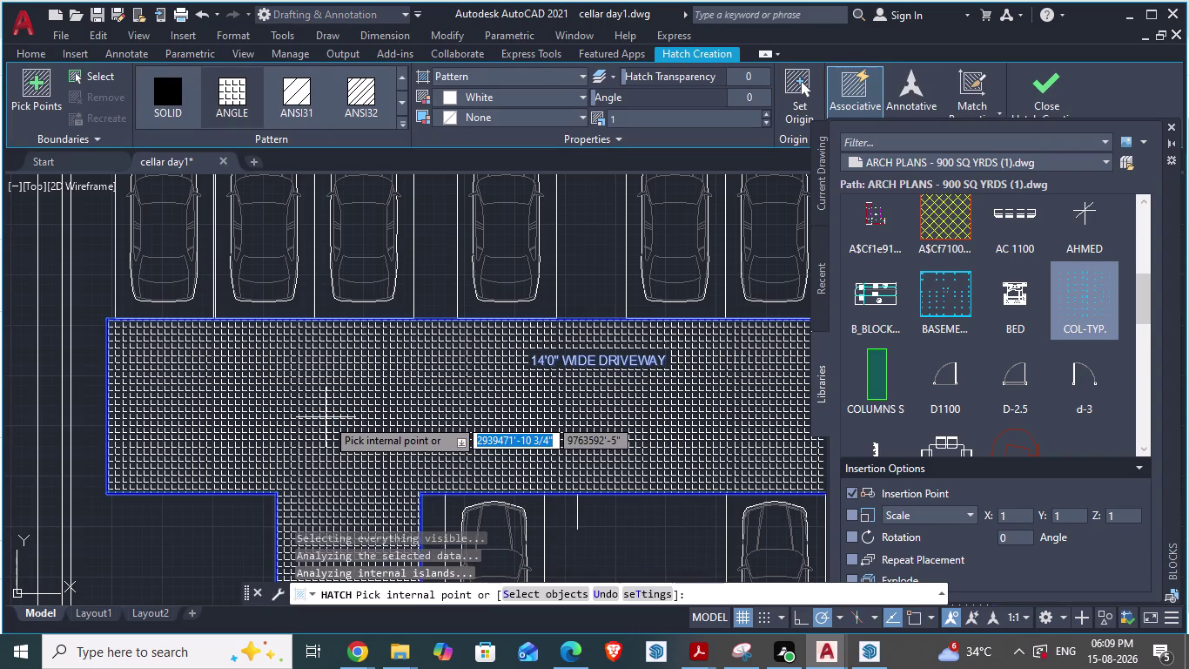